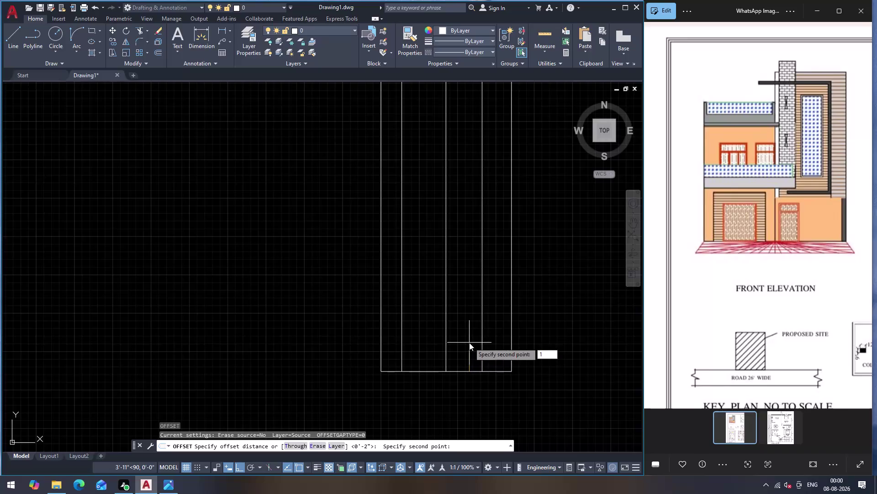
Offset the base line by 1" to form a thin base band.
key(Return)
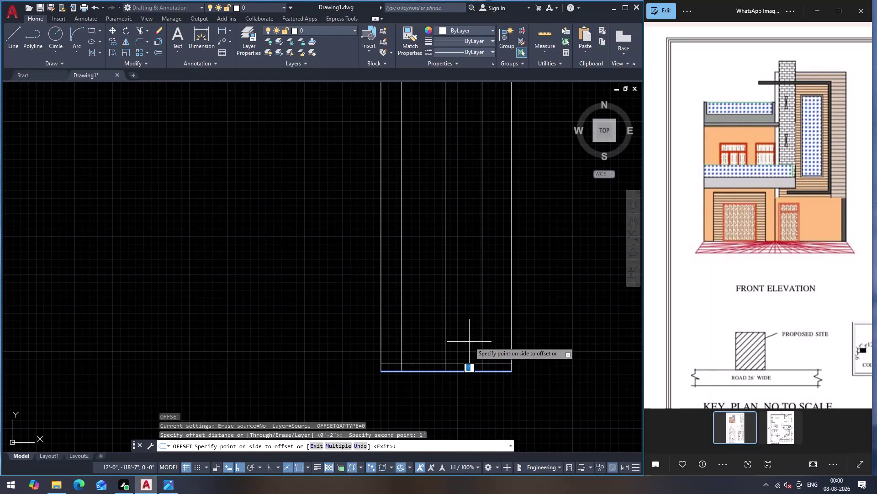
click(469, 338)
key(Escape)
scroll(up, 3)
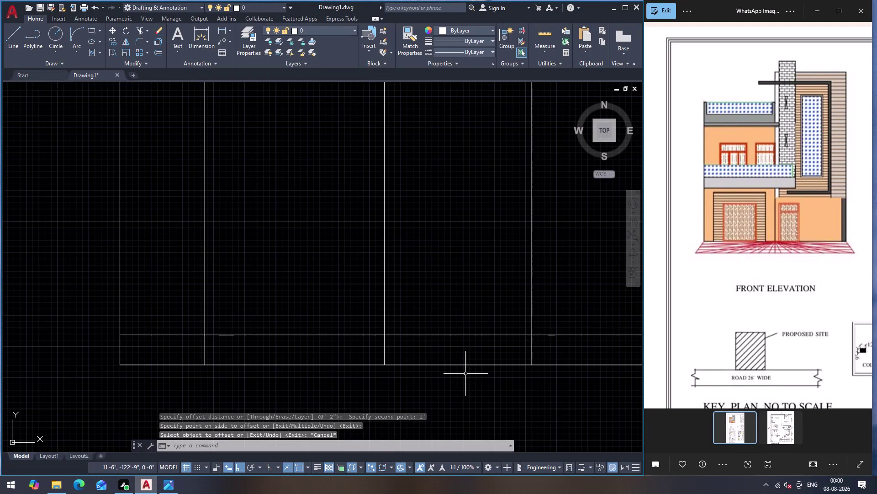
scroll(down, 3)
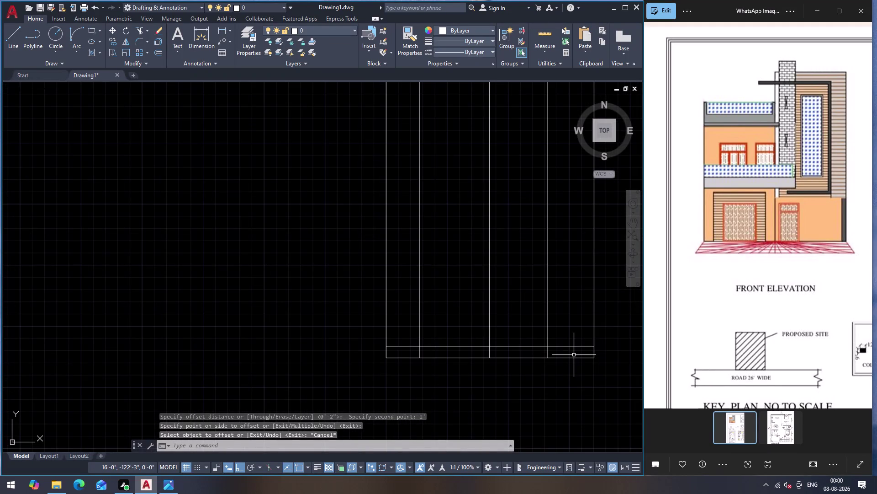
Fence-trim the extra base band segments along the bottom.
text(TR)
key(Return)
click(564, 352)
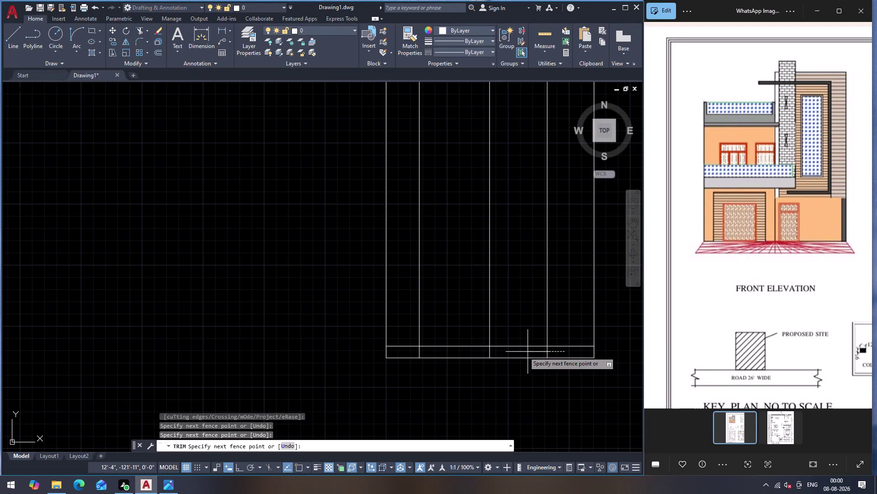
click(410, 352)
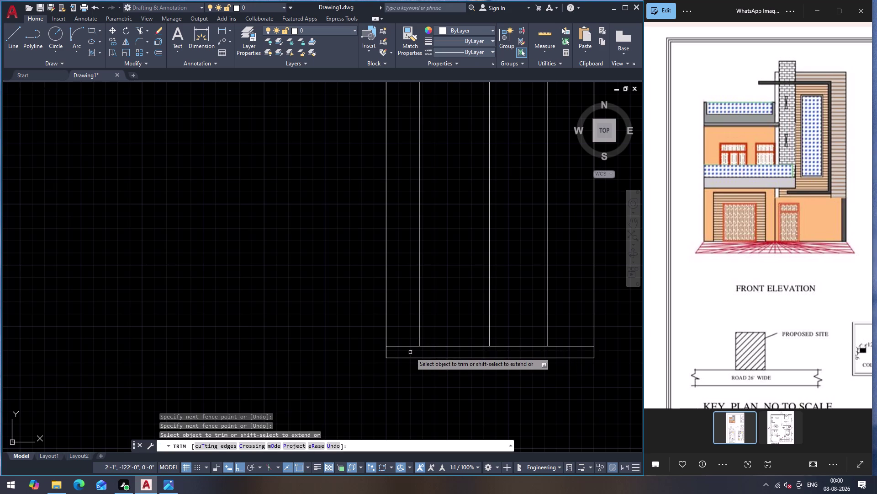
key(Escape)
Offset the base line 10' upward to create the first floor line.
click(513, 345)
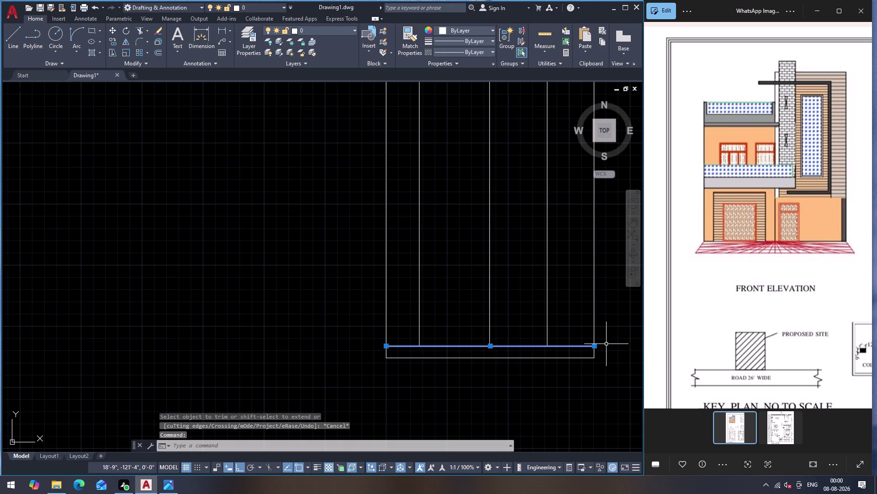
key(o)
key(Return)
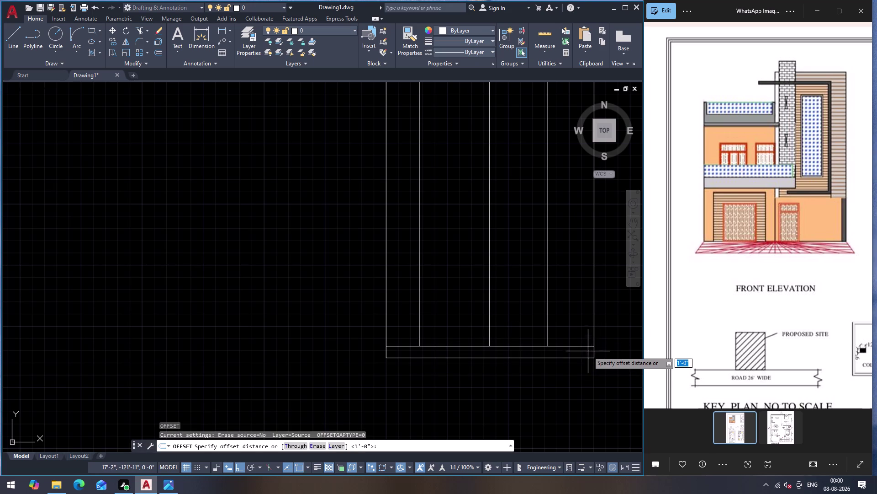
click(594, 345)
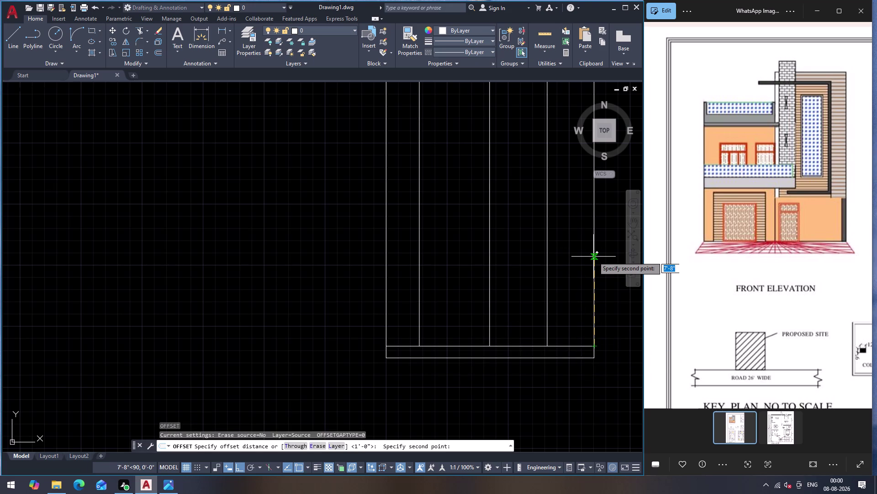
text(10)
key(apostrophe)
key(Return)
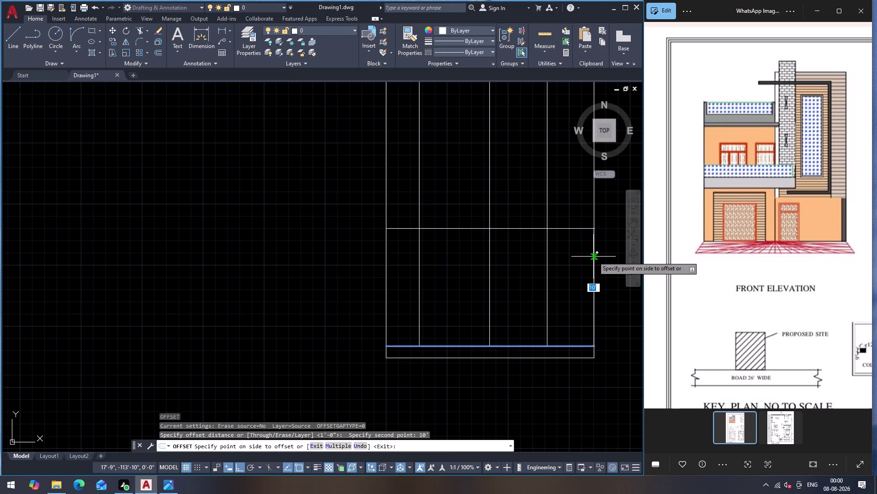
click(572, 210)
key(Escape)
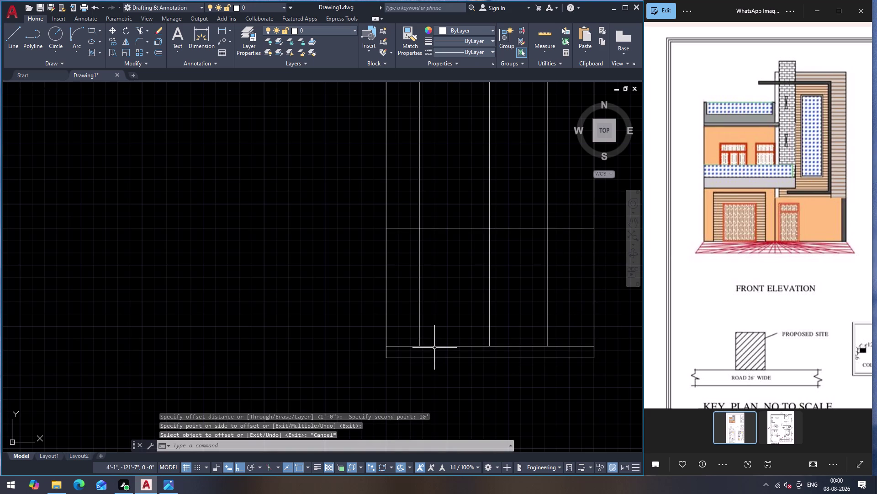
Offset the base line 7' upward to create the second floor line.
scroll(up, 3)
scroll(down, 3)
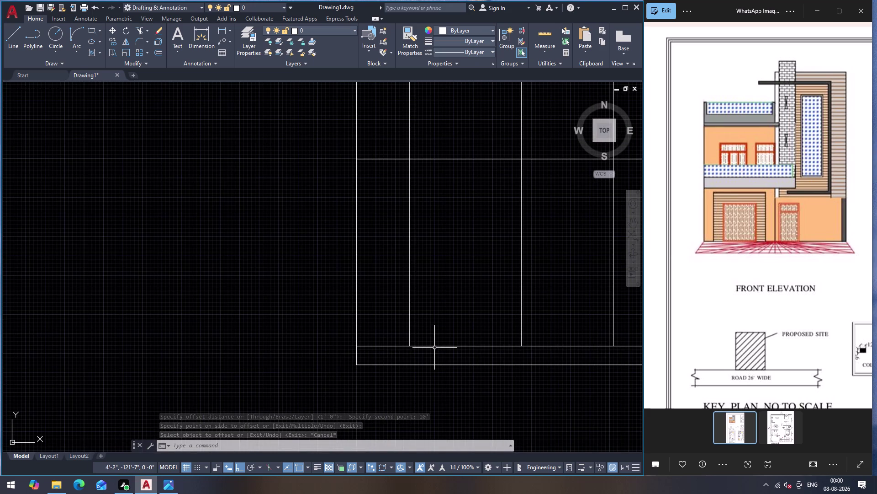
click(436, 345)
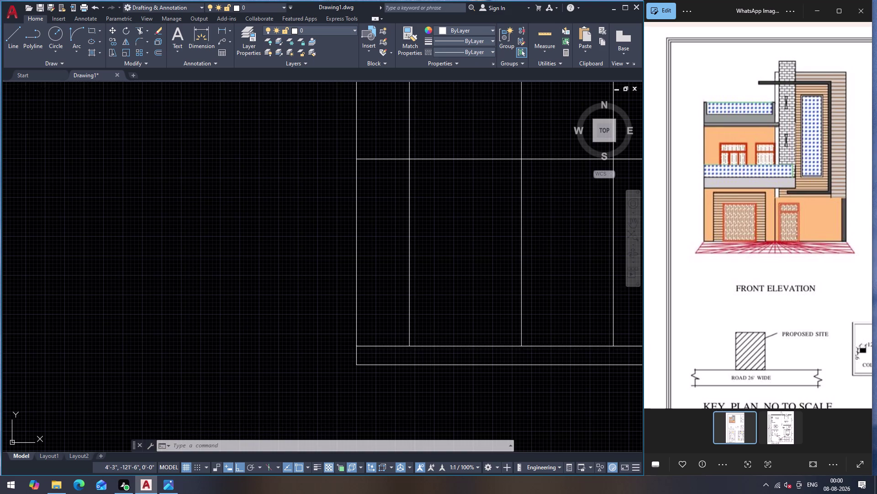
key(o)
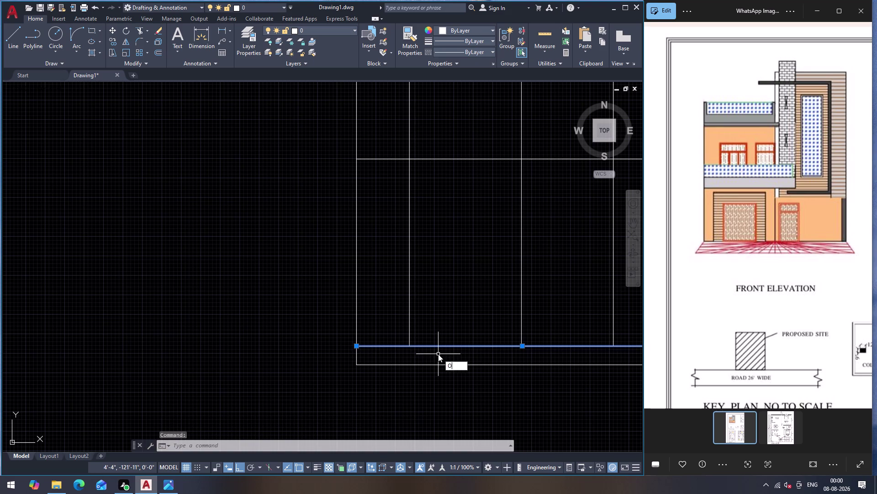
key(Return)
click(442, 348)
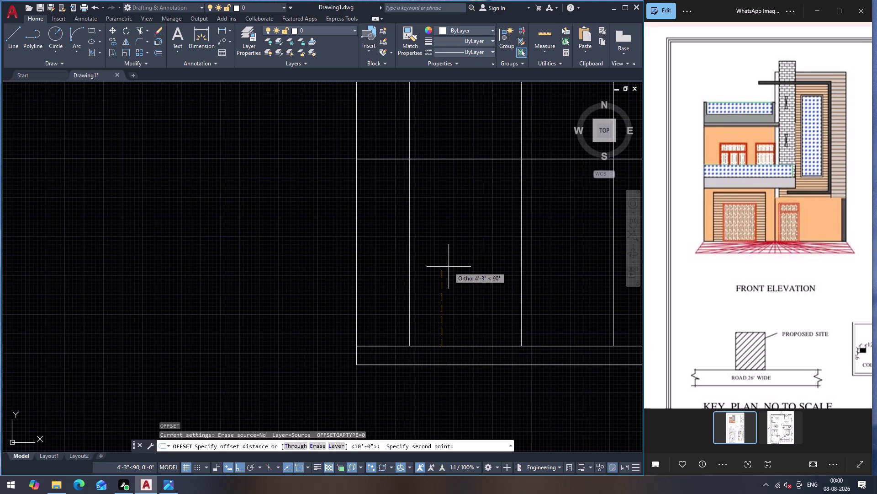
key(7)
key(apostrophe)
key(Return)
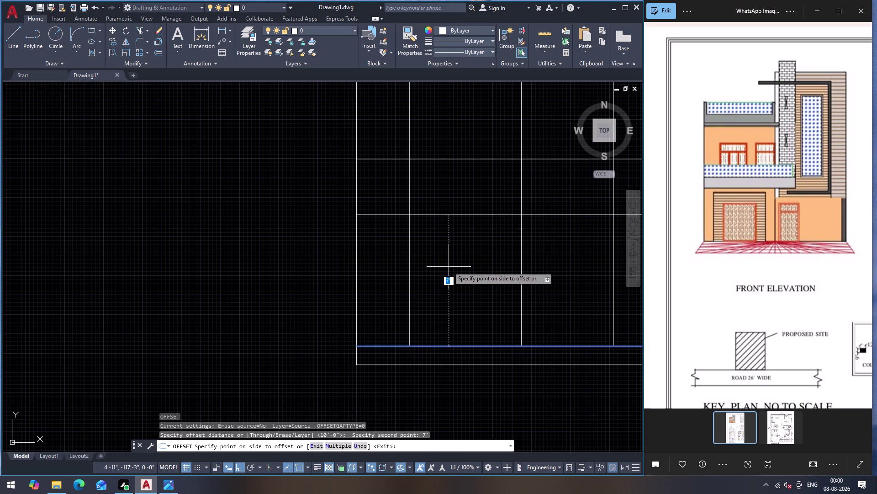
click(436, 195)
key(Escape)
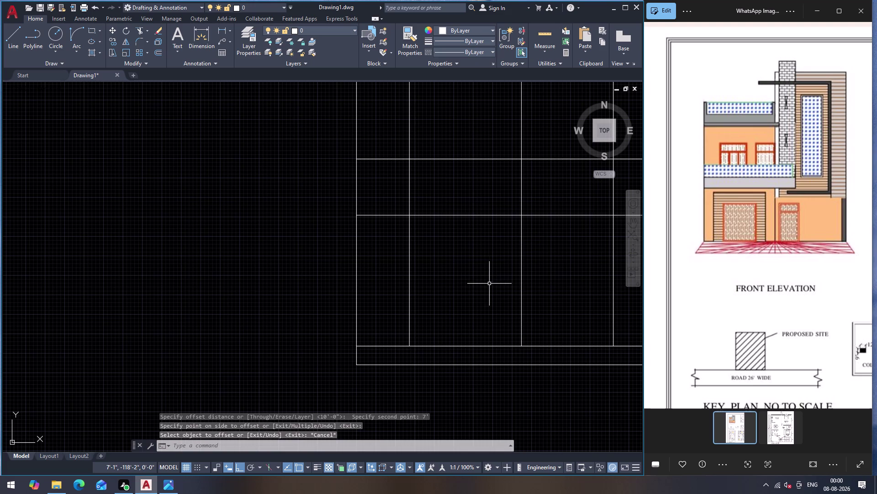
scroll(down, 3)
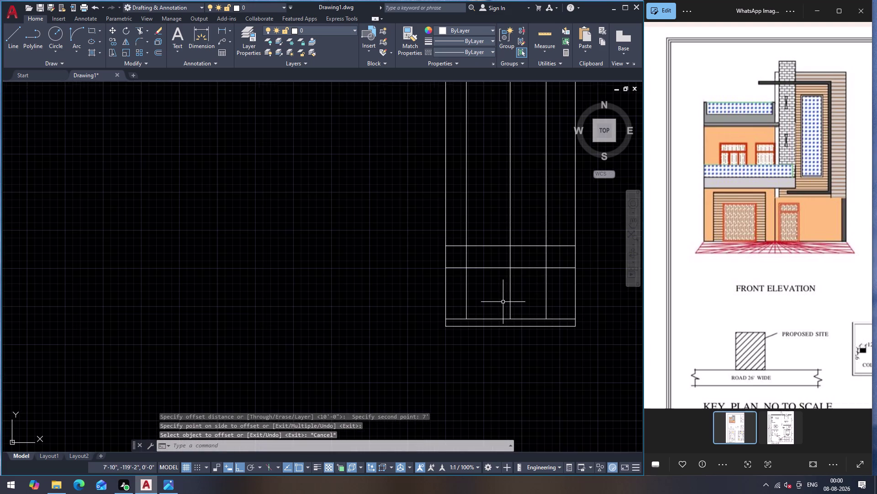
scroll(up, 3)
scroll(down, 3)
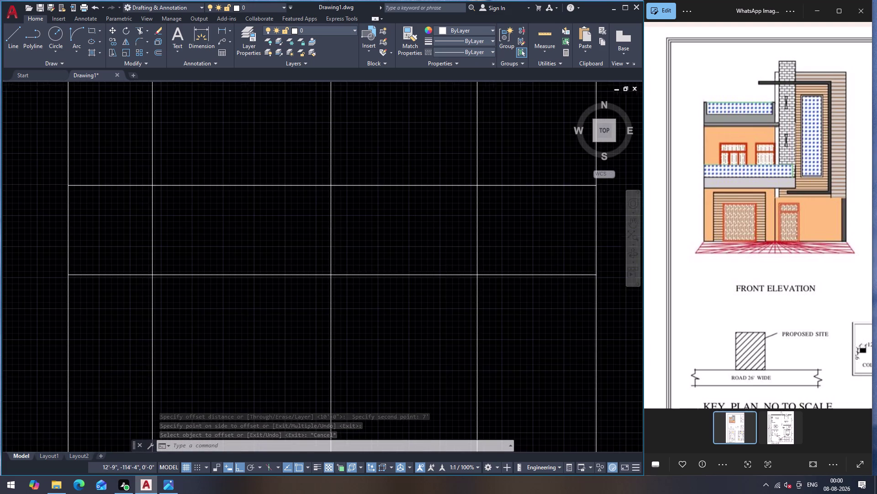
Zoom out toward the ground floor plan, trying and cancelling a construction line.
scroll(down, 3)
scroll(down, 3)
scroll(down, 3)
scroll(down, 3)
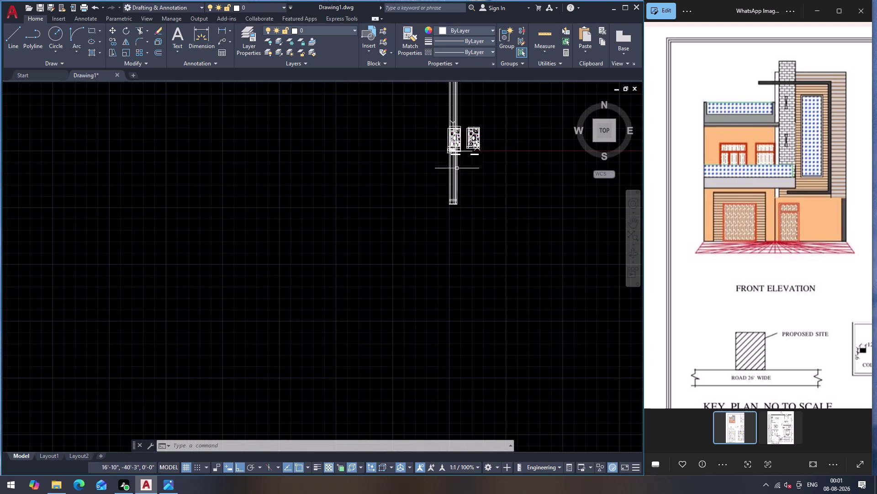
scroll(up, 3)
scroll(up, 3)
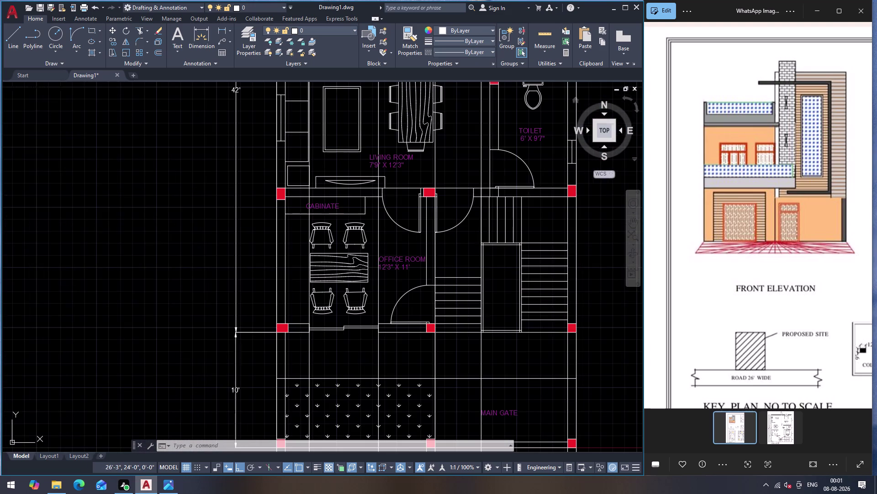
scroll(up, 3)
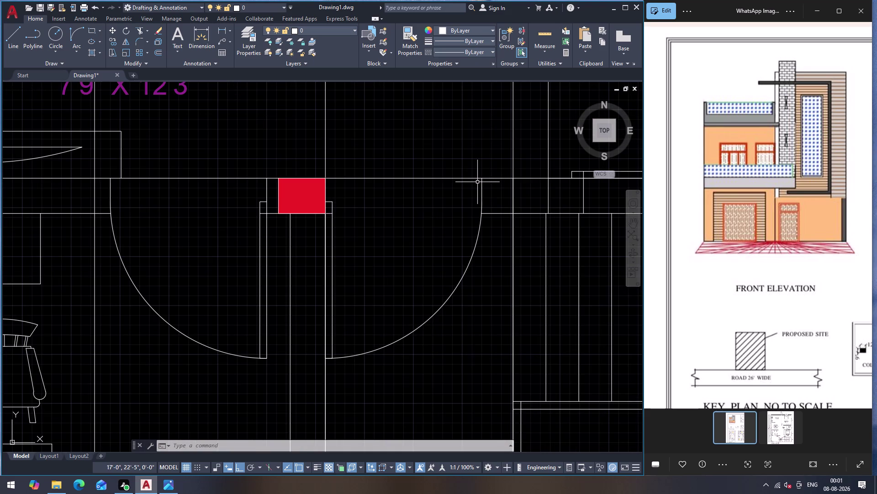
text(XL)
key(Return)
click(481, 177)
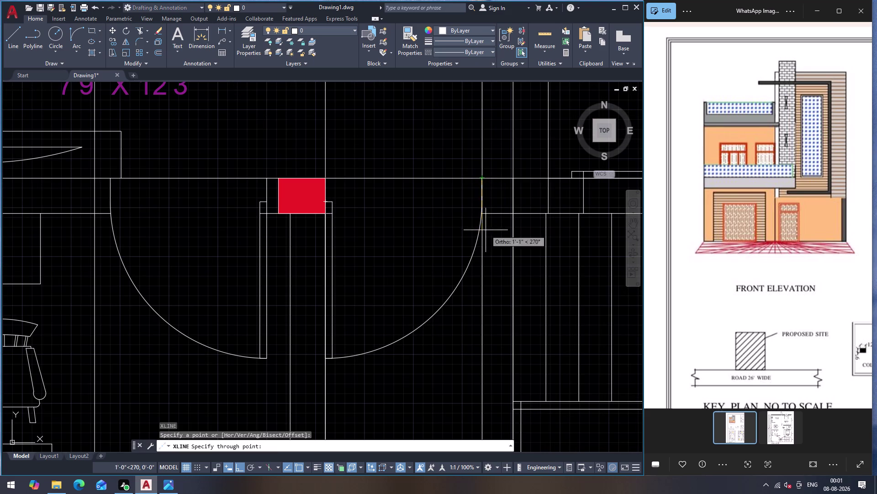
click(484, 288)
scroll(down, 3)
key(Escape)
Frame the plan front showing the main gate and its corner columns.
scroll(down, 3)
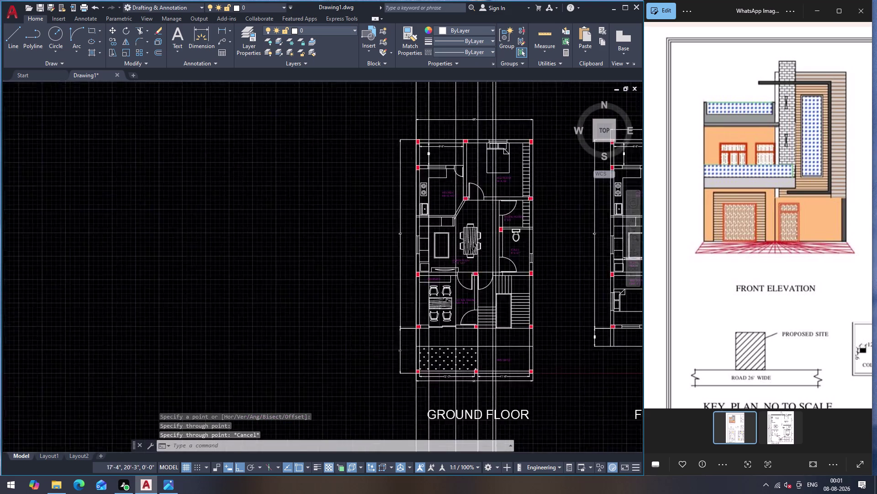
scroll(down, 3)
scroll(down, 3)
scroll(down, 3)
scroll(up, 3)
scroll(up, 3)
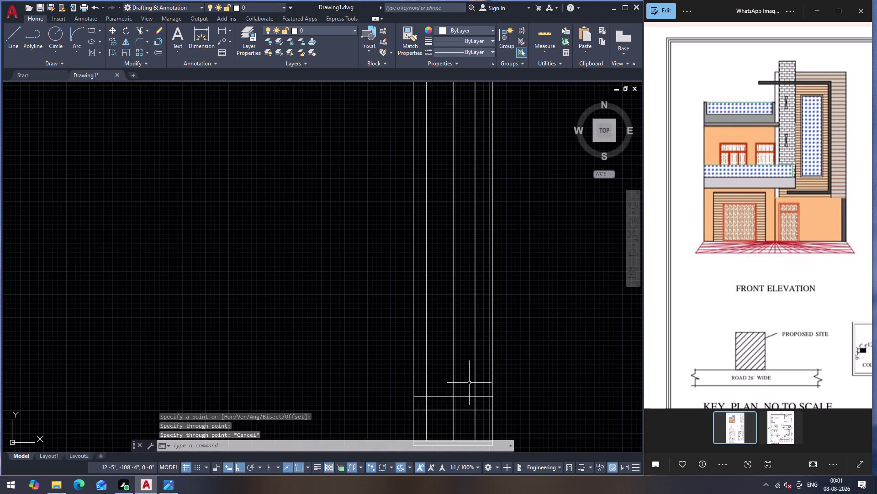
scroll(up, 3)
scroll(down, 3)
scroll(up, 3)
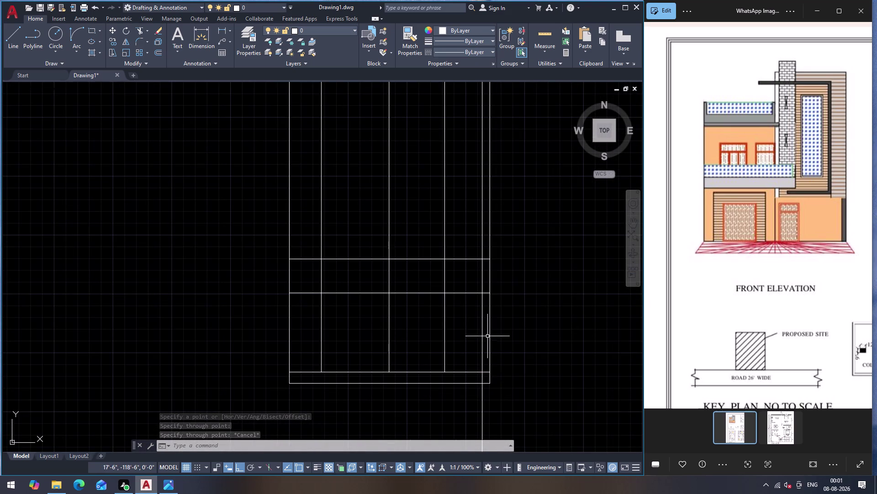
scroll(down, 3)
scroll(down, 3)
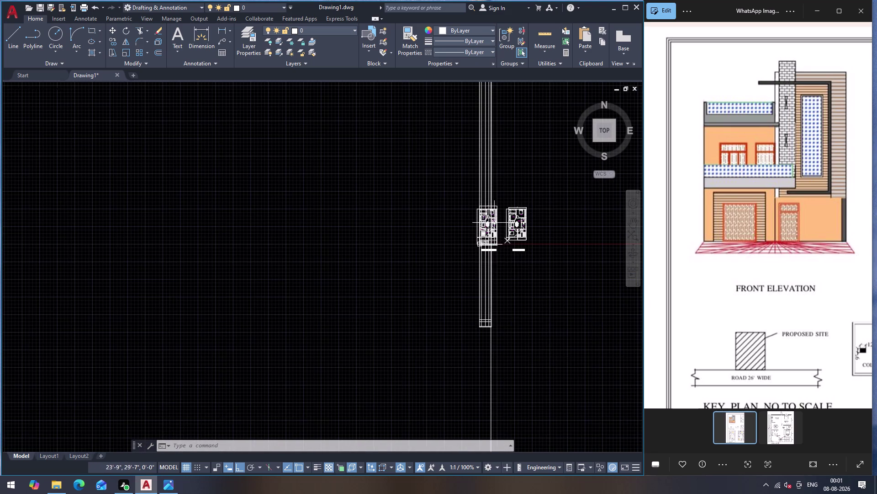
scroll(up, 3)
scroll(up, 3)
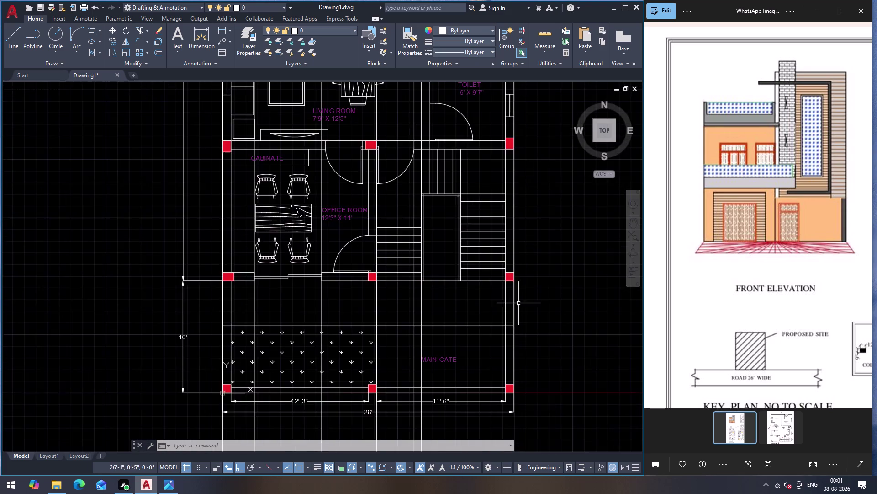
scroll(down, 3)
scroll(up, 3)
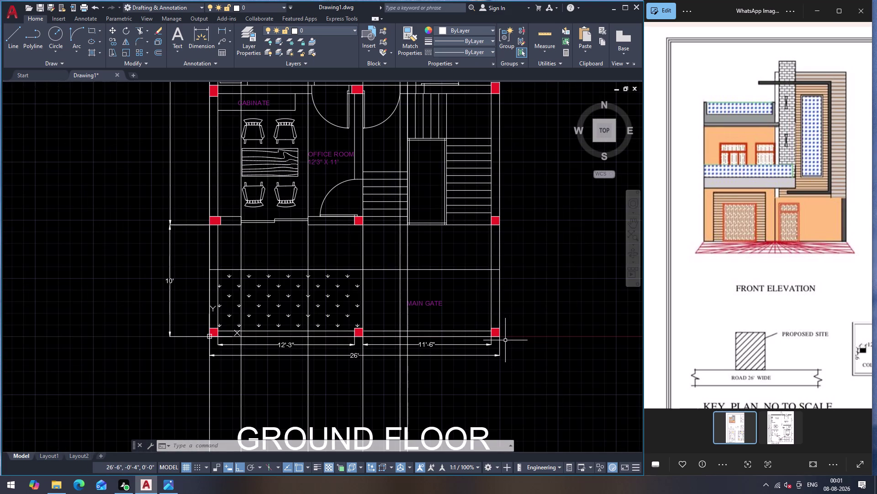
key(x)
key(l)
key(Return)
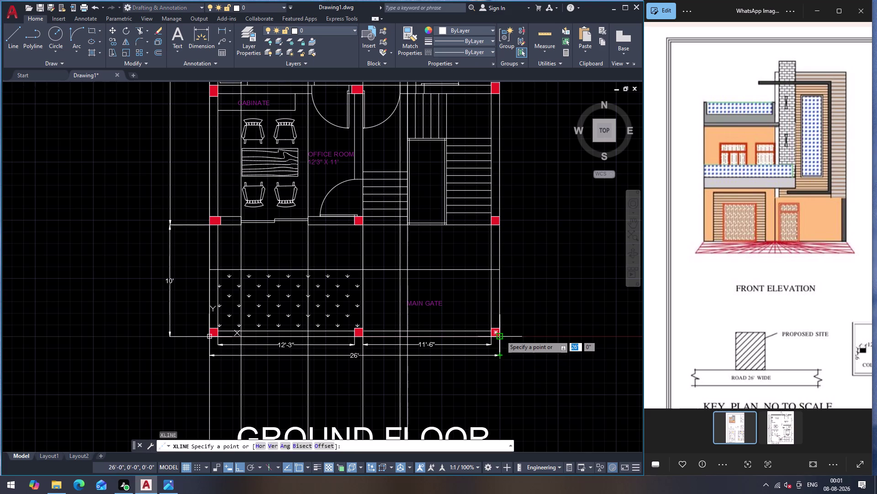
Draw a vertical construction line down from the front-right corner column.
click(501, 335)
click(484, 428)
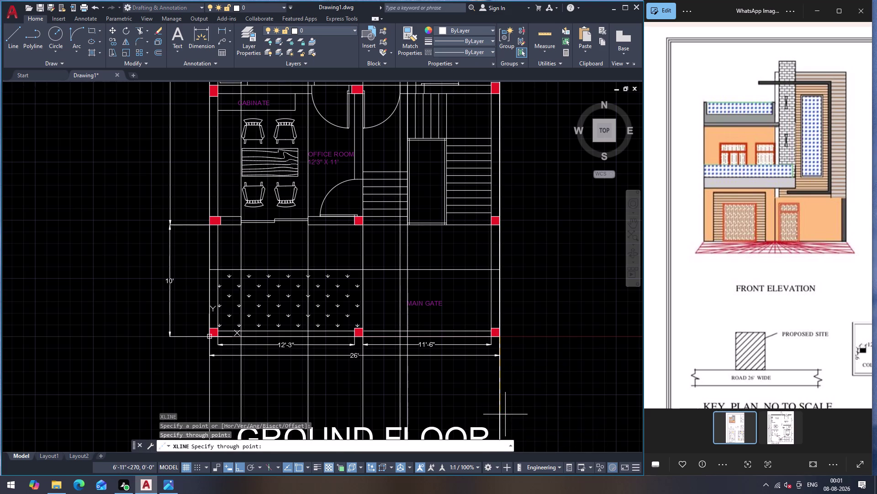
key(Escape)
scroll(down, 3)
scroll(down, 3)
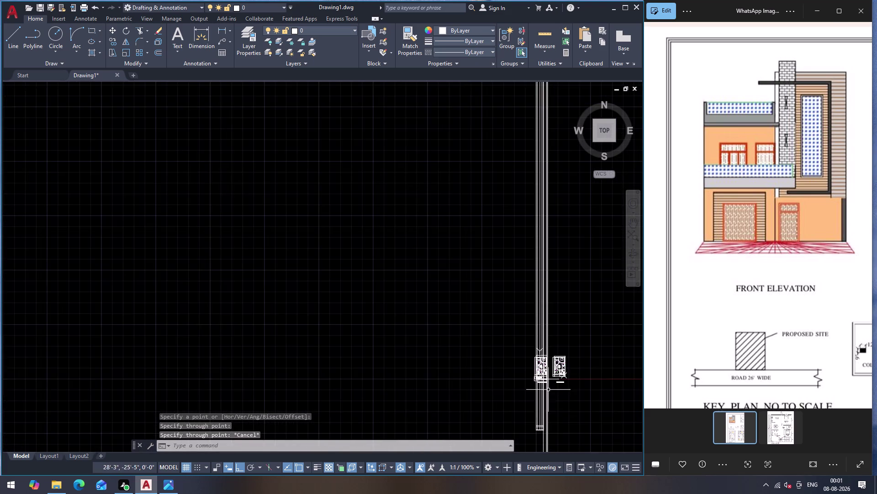
scroll(up, 3)
scroll(up, 3)
scroll(down, 3)
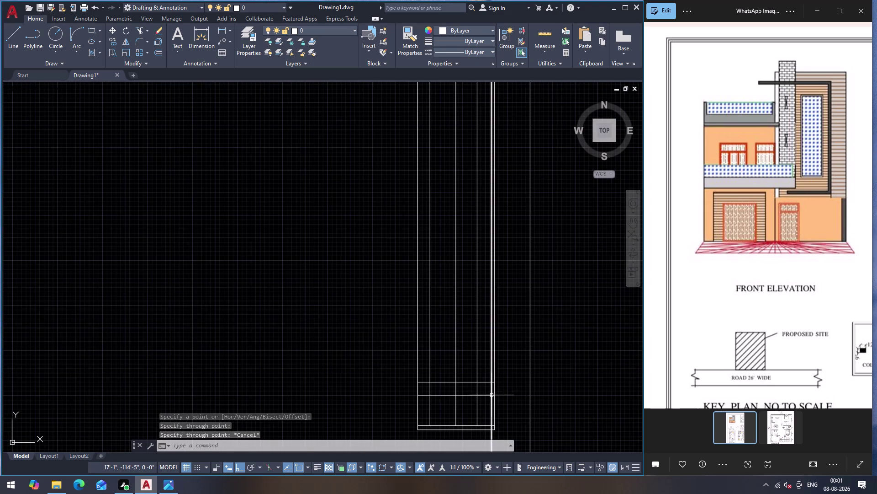
Extend four vertical door lines down to the bottom floor line.
key(e)
key(x)
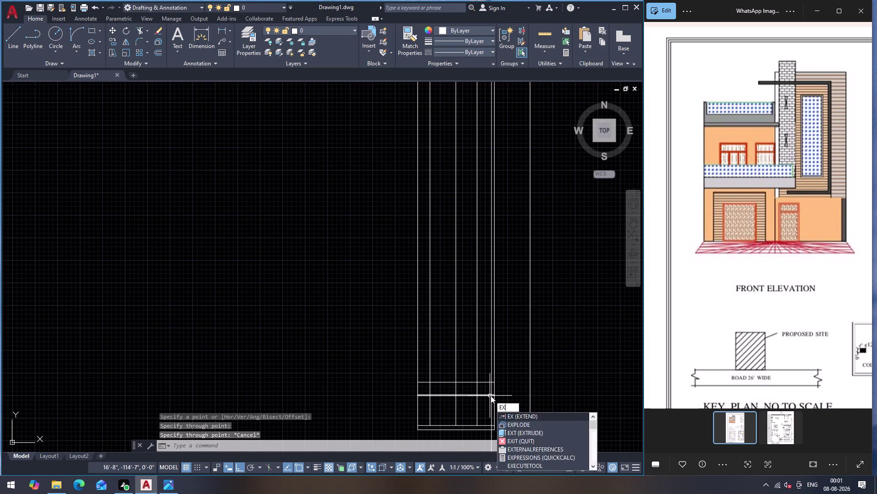
key(Return)
click(487, 381)
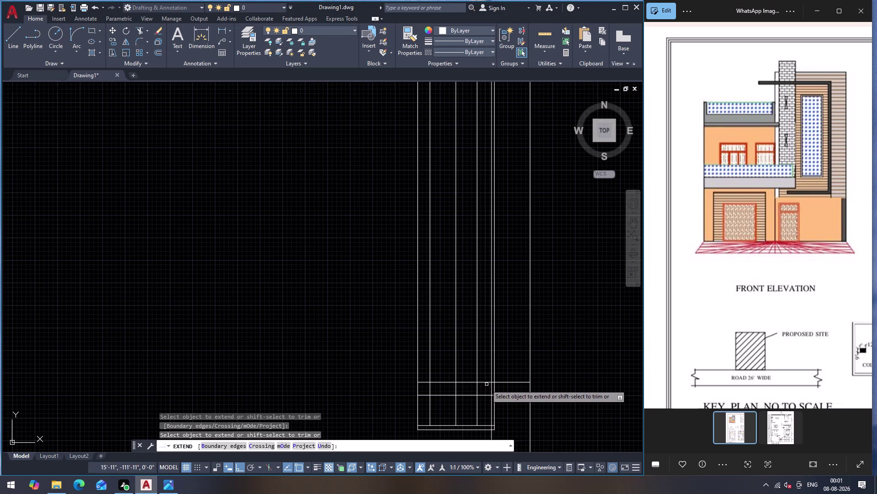
click(485, 395)
click(486, 425)
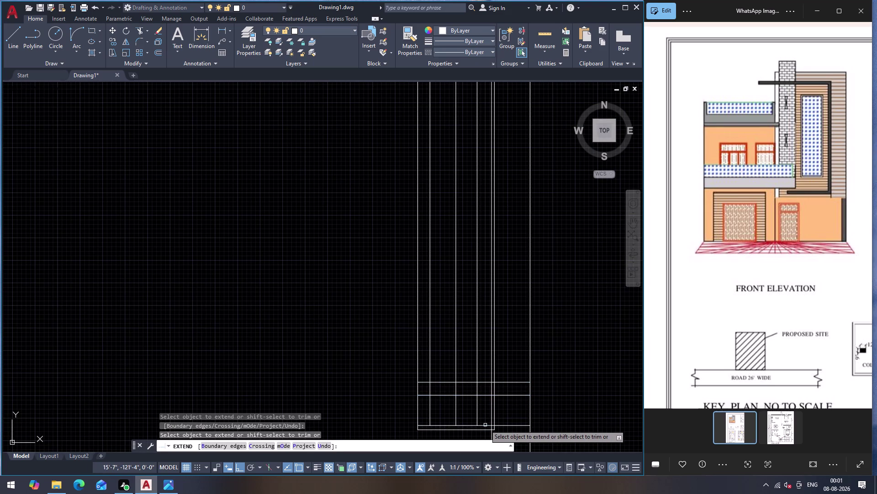
click(485, 429)
key(Escape)
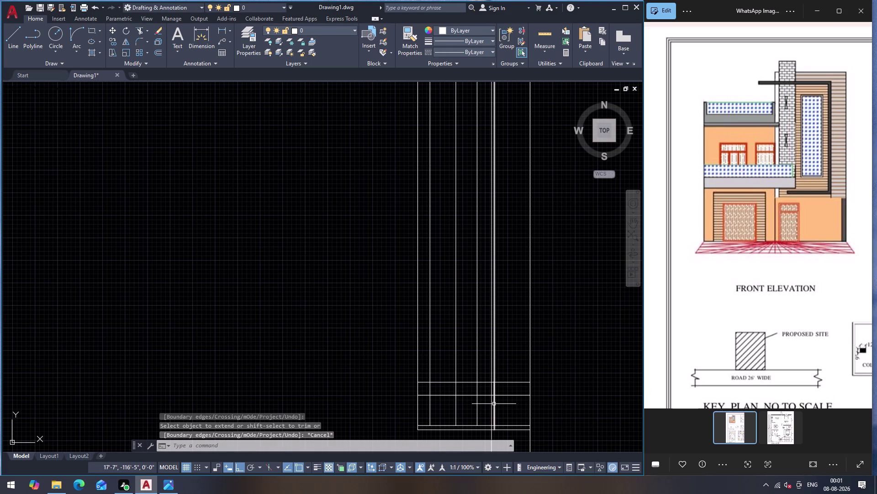
Erase the stray line between the door lines.
click(494, 404)
key(Delete)
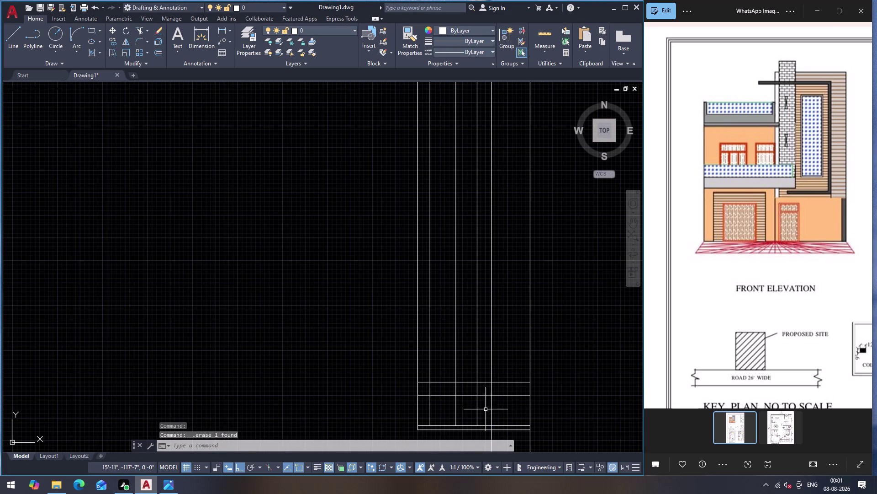
scroll(up, 3)
scroll(down, 3)
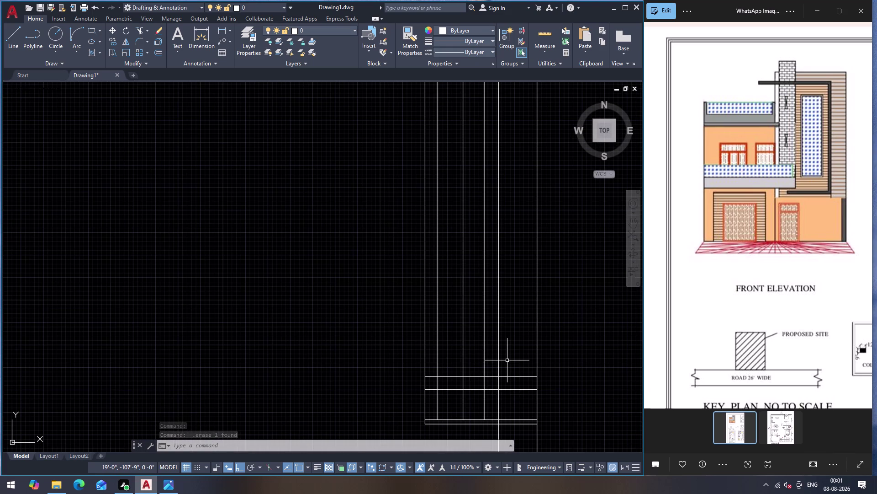
scroll(up, 3)
scroll(down, 3)
click(528, 428)
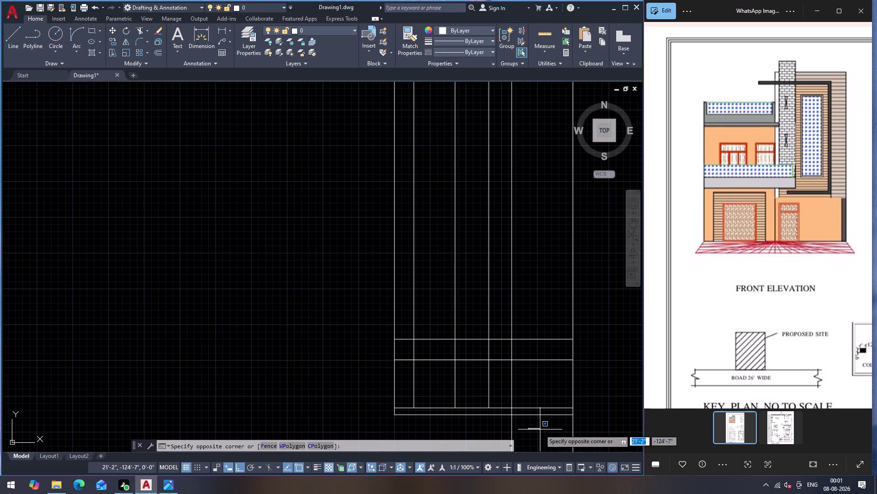
key(Escape)
Trim the crossing line segments at the door bottoms.
key(t)
key(r)
key(Return)
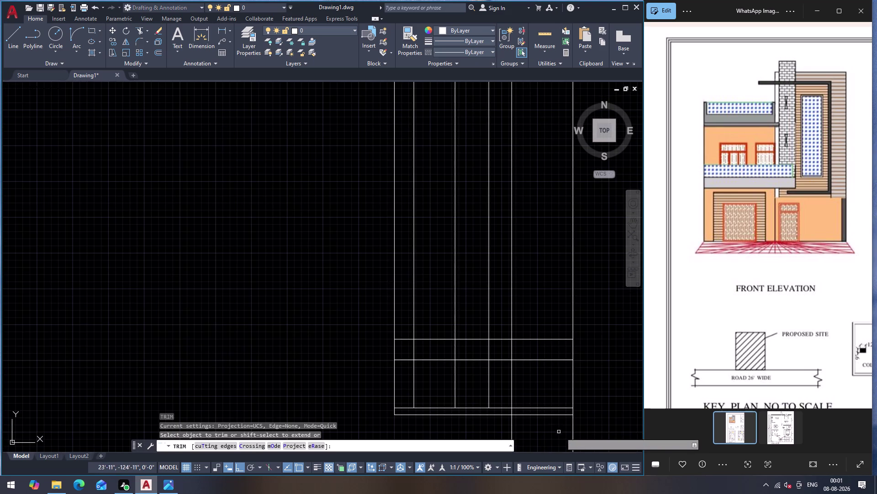
click(580, 430)
click(506, 427)
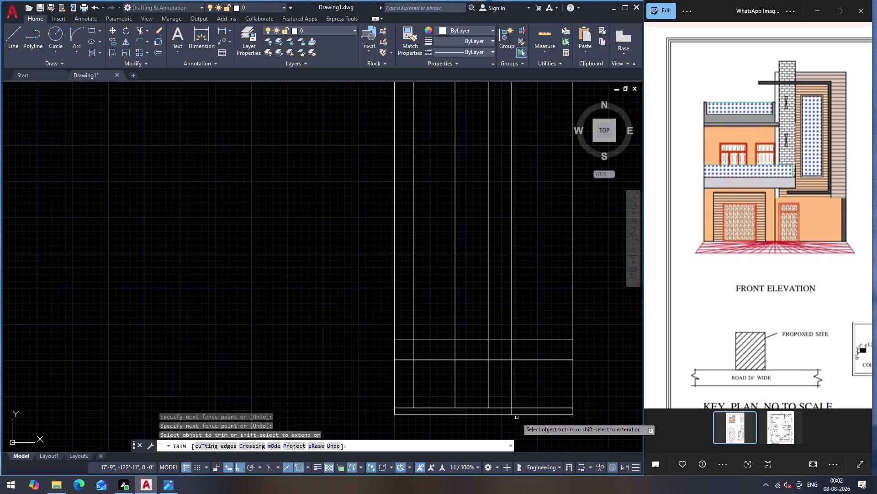
scroll(up, 3)
click(518, 410)
click(492, 410)
key(Escape)
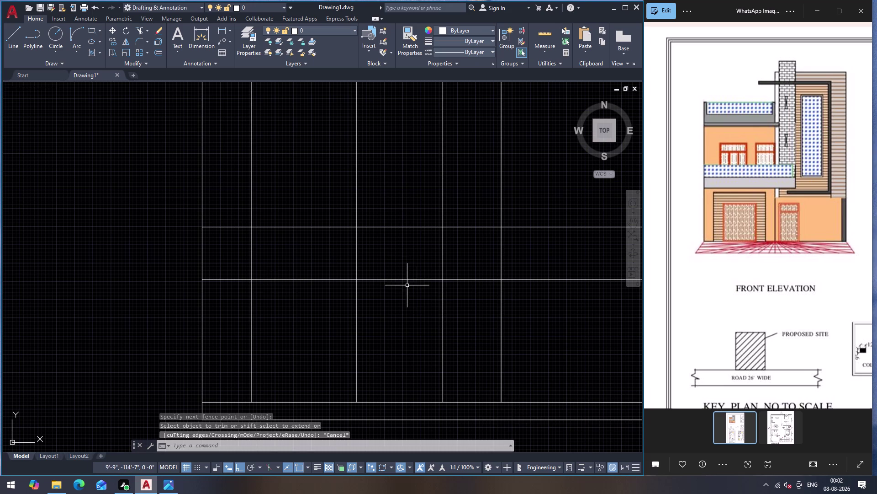
scroll(up, 3)
scroll(down, 3)
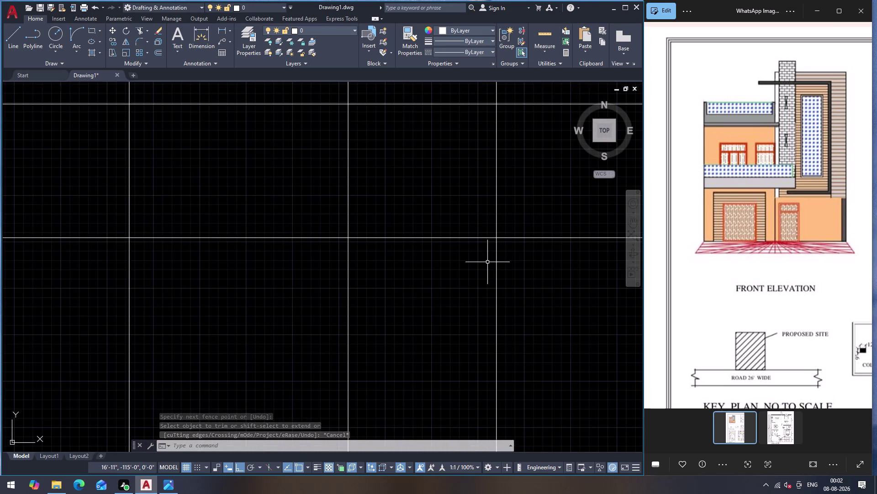
scroll(down, 3)
scroll(down, 3)
scroll(up, 3)
scroll(down, 3)
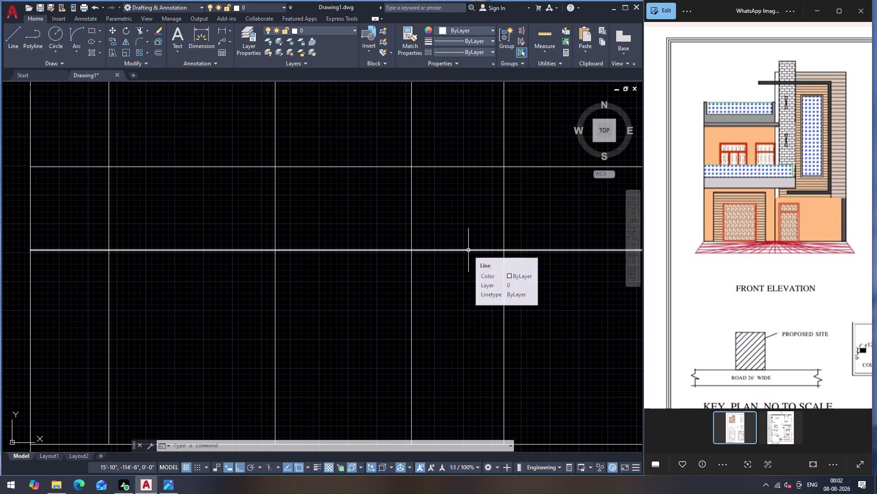
Trim the floor line segments inside the right-hand door openings.
text(TR)
click(532, 308)
click(539, 215)
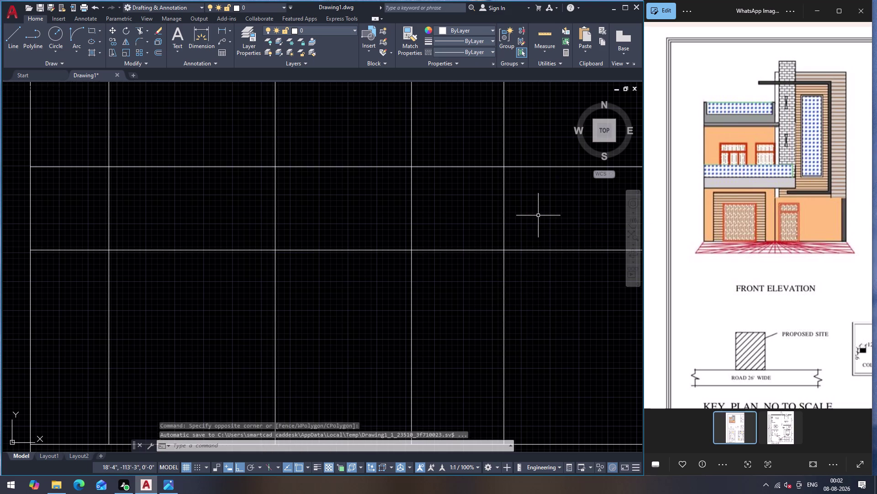
text(TR)
key(Return)
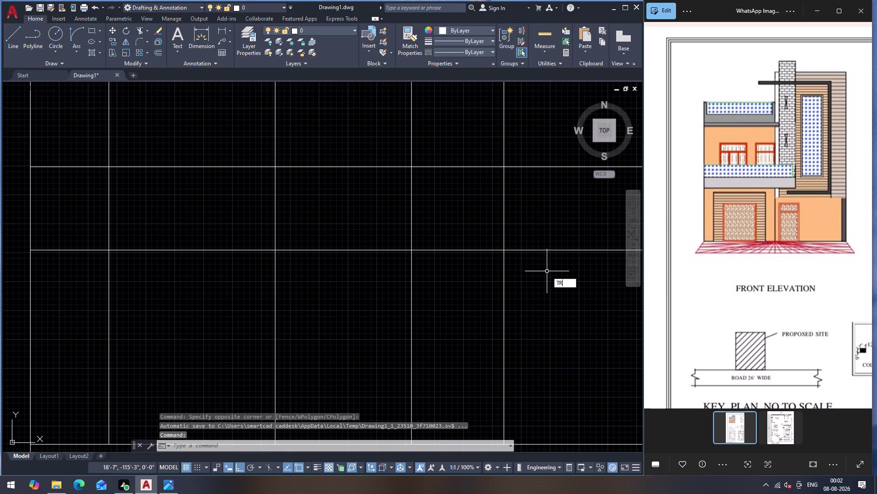
drag(552, 279, 555, 266)
click(552, 281)
click(550, 233)
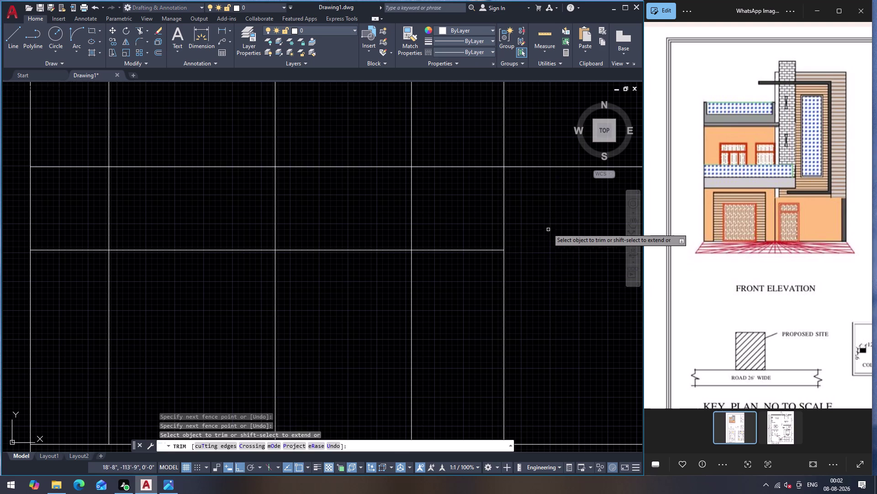
click(541, 218)
Trim the remaining segments inside, between and above the left doors.
click(350, 207)
drag(351, 207, 352, 219)
click(371, 218)
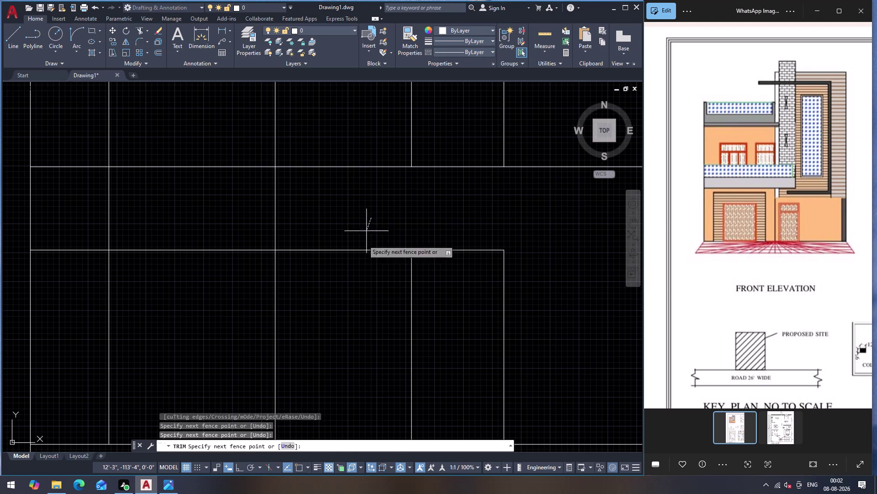
click(362, 263)
click(301, 195)
click(70, 189)
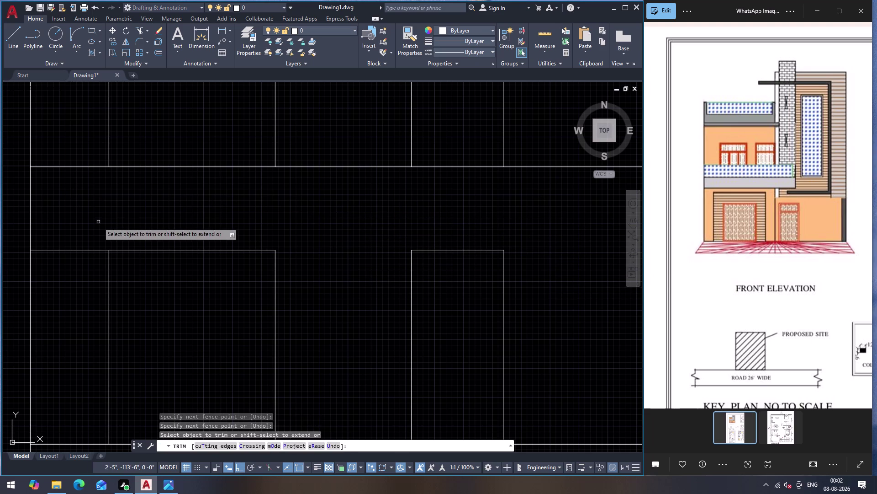
click(98, 222)
click(86, 294)
key(Escape)
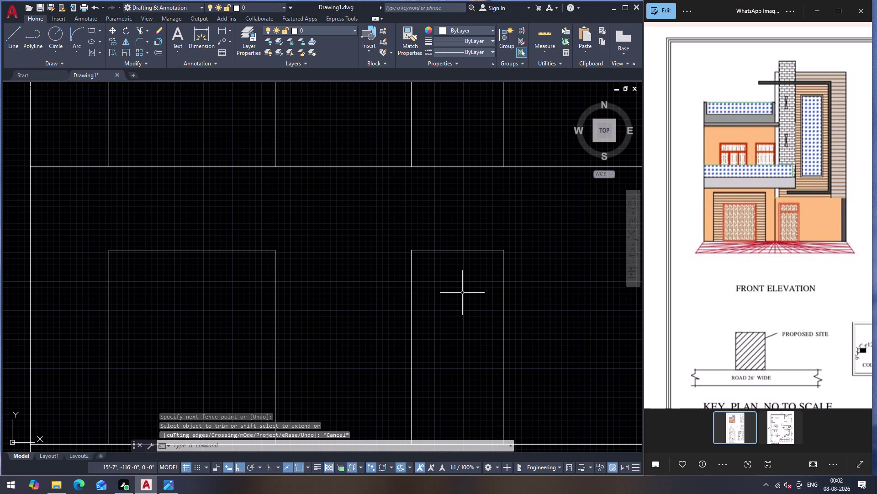
key(Escape)
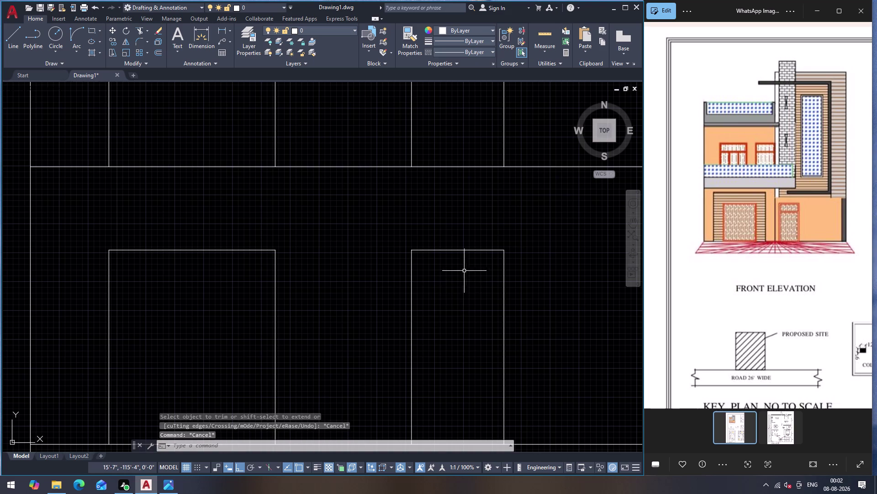
scroll(down, 3)
scroll(up, 3)
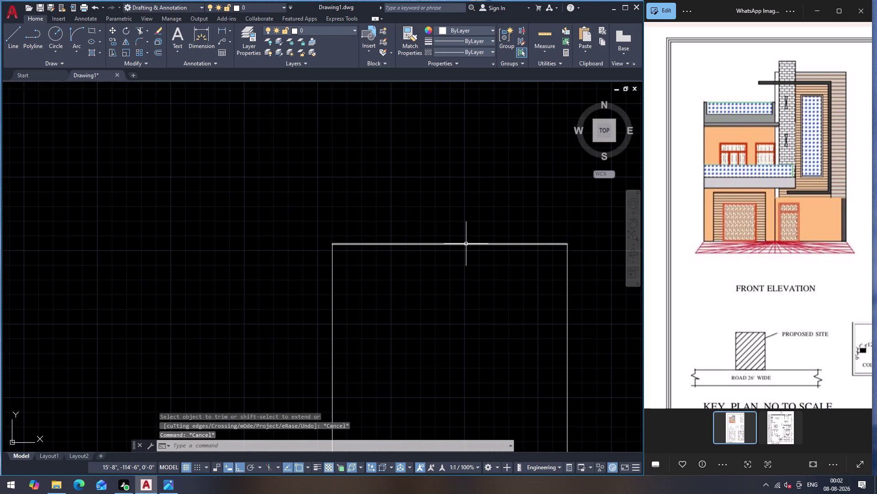
Select the door's right edge, then discard a mistaken 2.5 entry.
click(466, 244)
key(Escape)
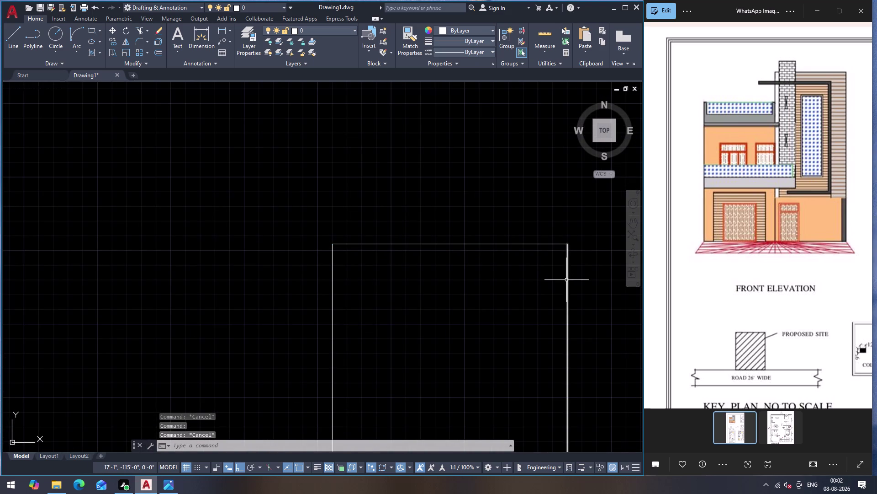
click(567, 280)
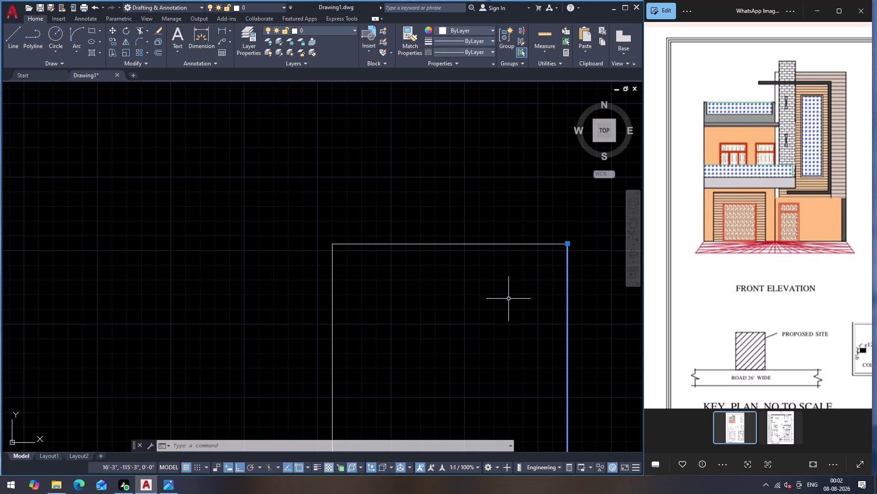
key(2)
text(.5)
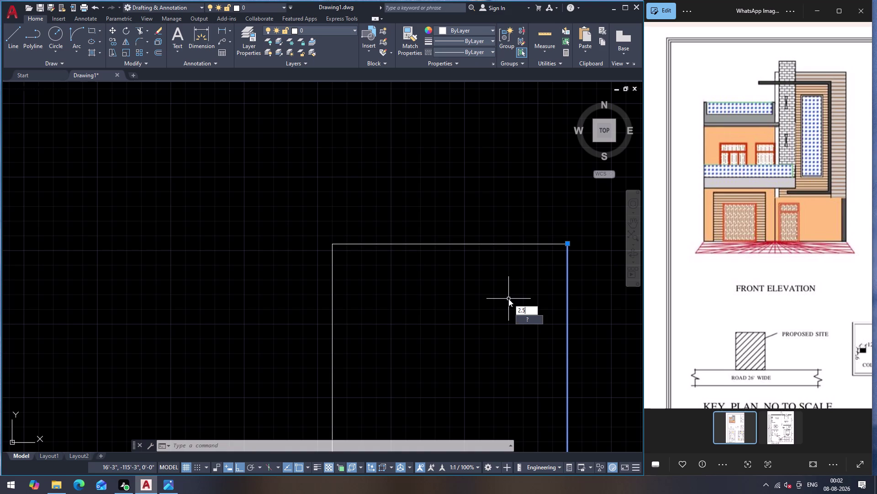
key(shift+quotedbl)
key(Return)
key(Escape)
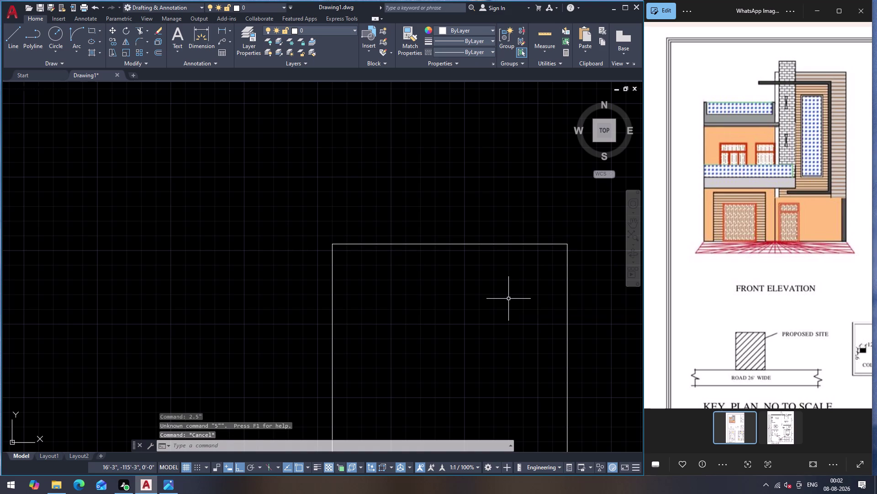
Offset the door's right edge, top edge and frame line 2.5 inches inward.
key(o)
key(Return)
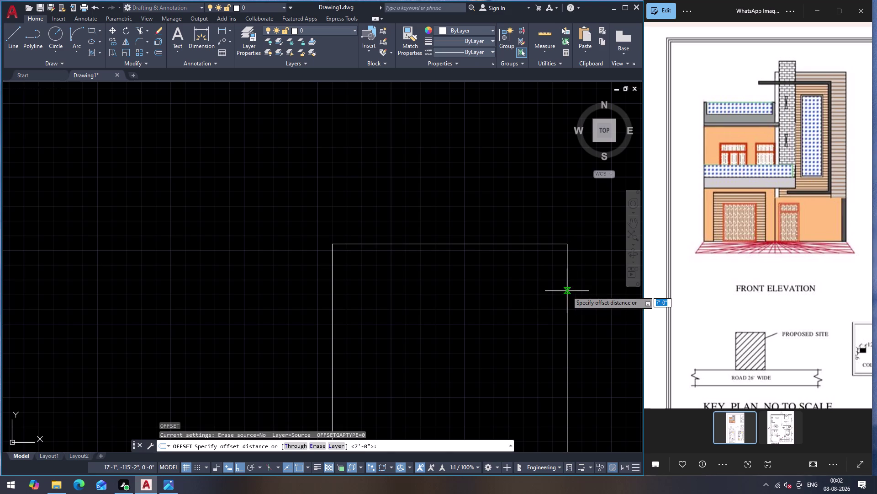
click(567, 291)
text(2)
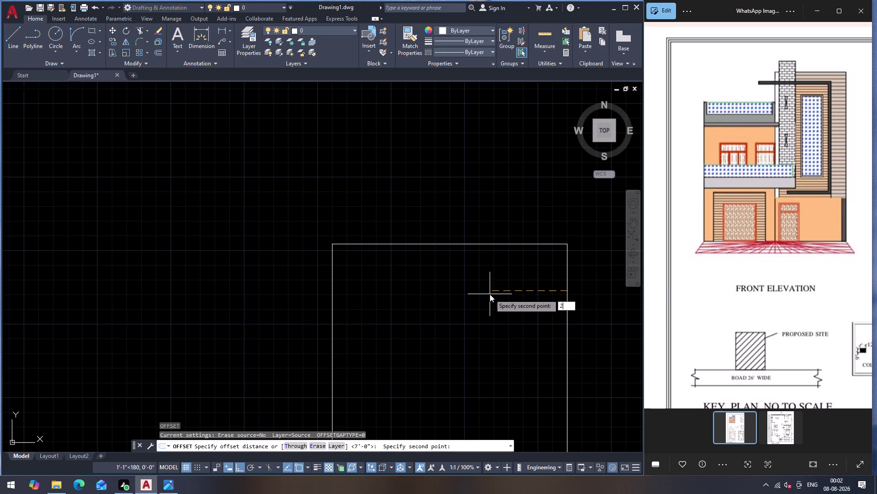
text(.5)
key(shift+quotedbl)
key(Return)
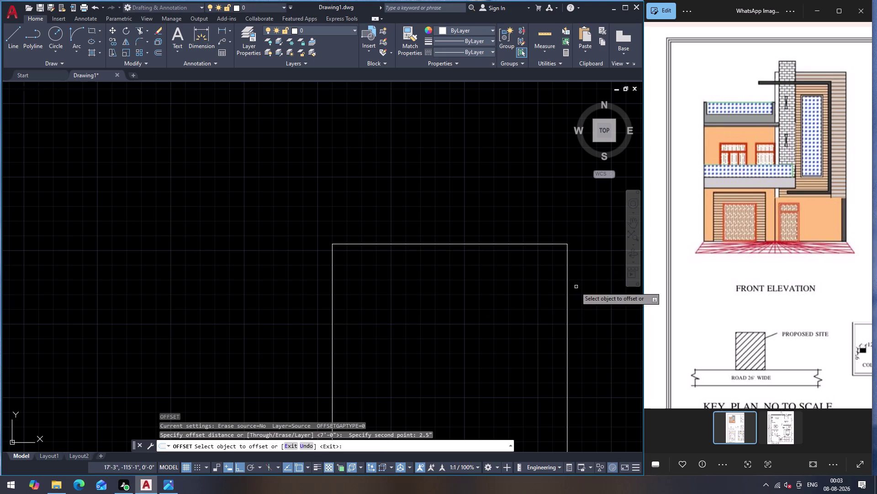
click(568, 301)
click(525, 309)
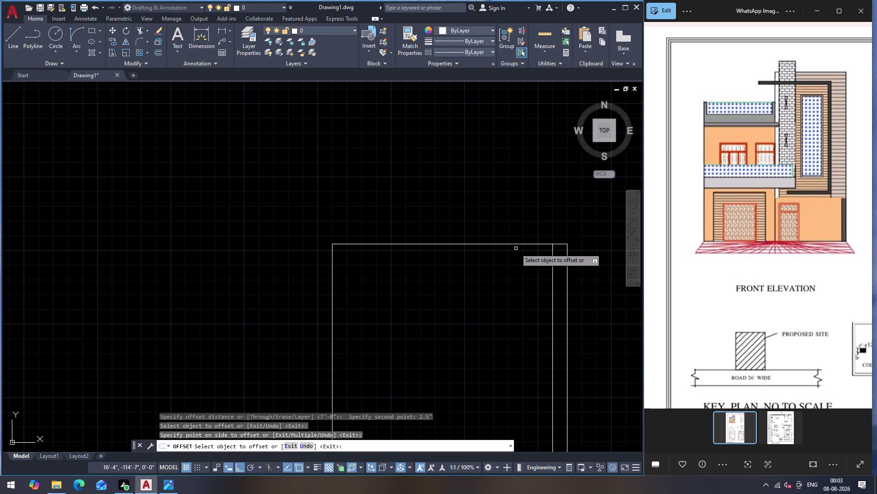
click(519, 244)
click(510, 299)
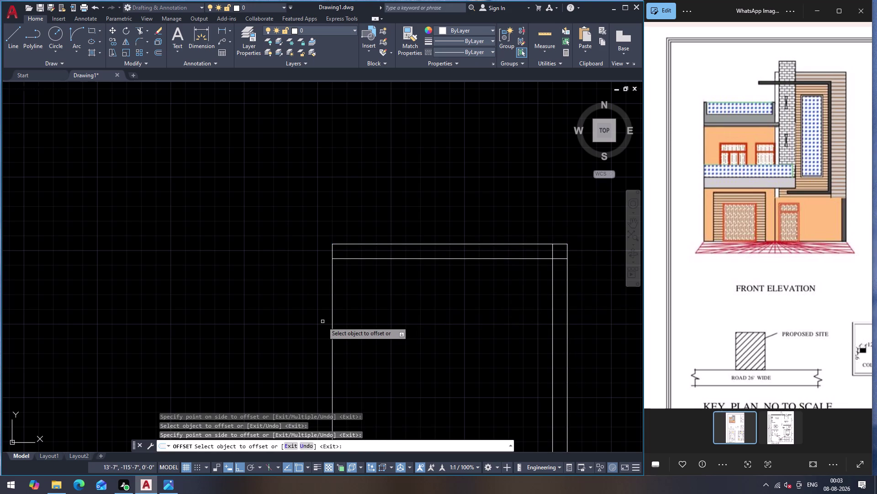
click(333, 328)
click(390, 329)
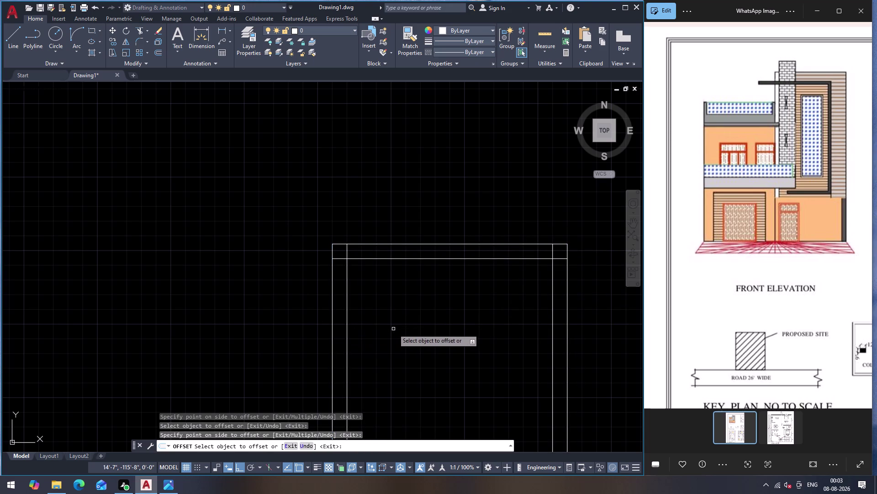
key(Escape)
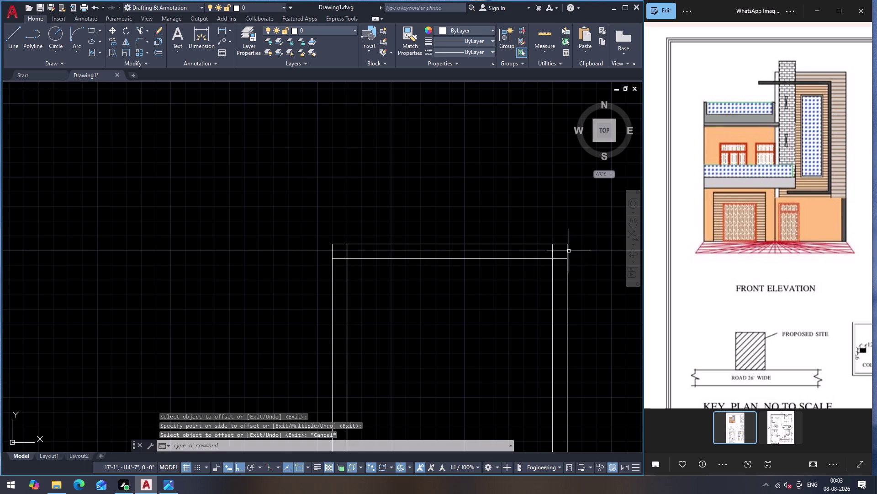
Trim the overlapping line ends at the inner frame corners with TR.
text(TR)
key(Return)
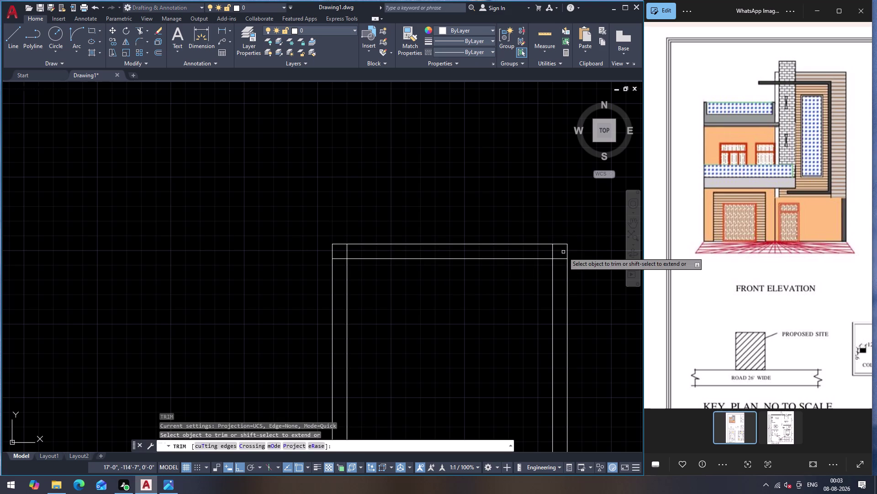
click(564, 252)
click(541, 254)
click(560, 253)
click(561, 264)
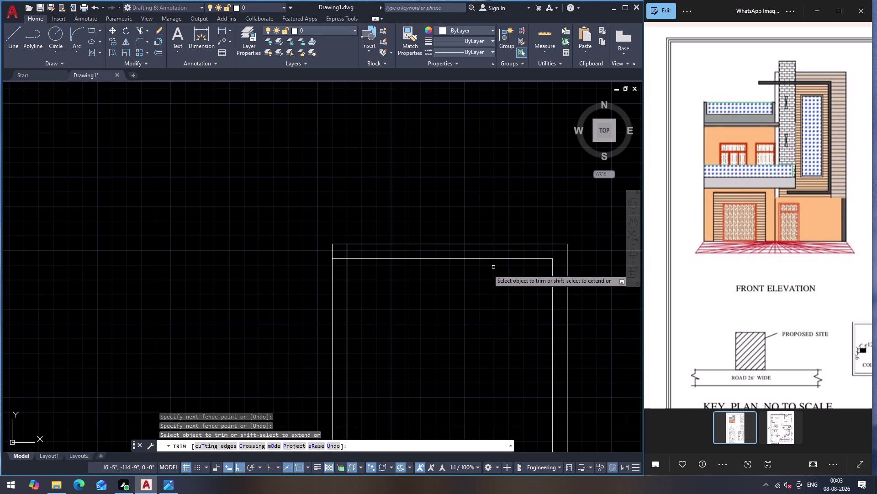
click(339, 266)
double_click(344, 252)
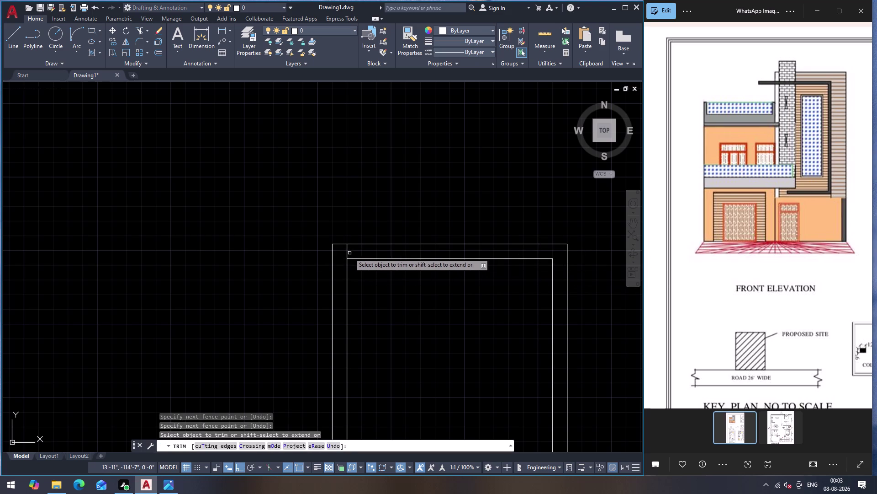
click(356, 253)
click(341, 252)
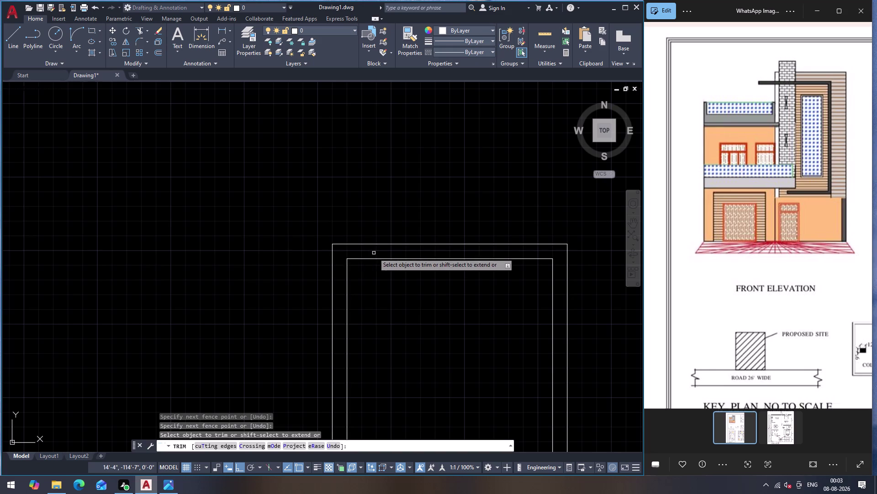
scroll(down, 3)
key(Escape)
scroll(up, 3)
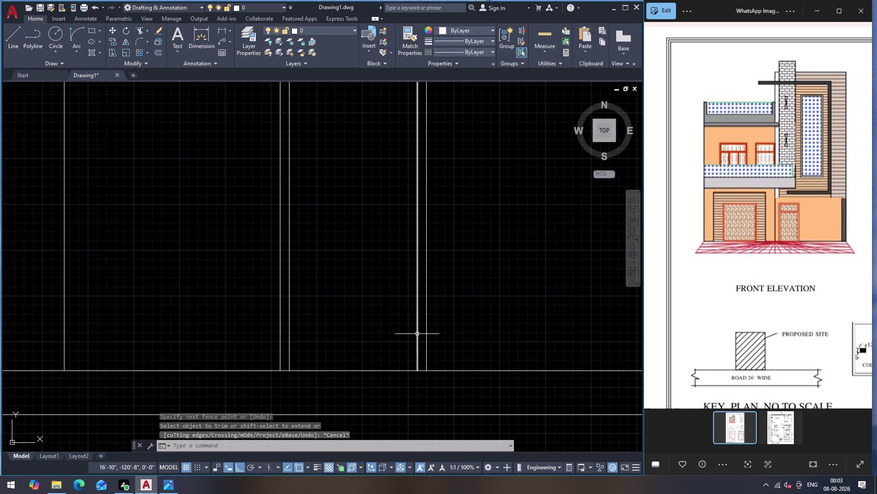
Offset the door's right, top and left frame lines 4 inches inward.
click(417, 334)
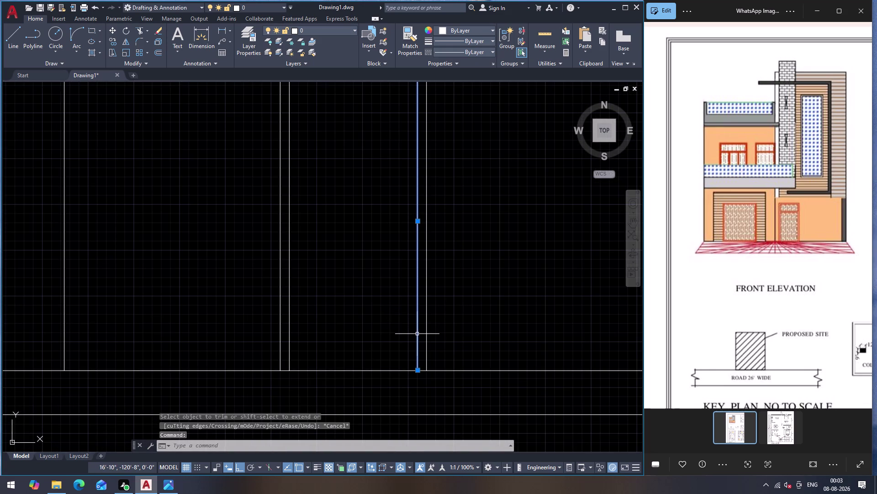
scroll(down, 3)
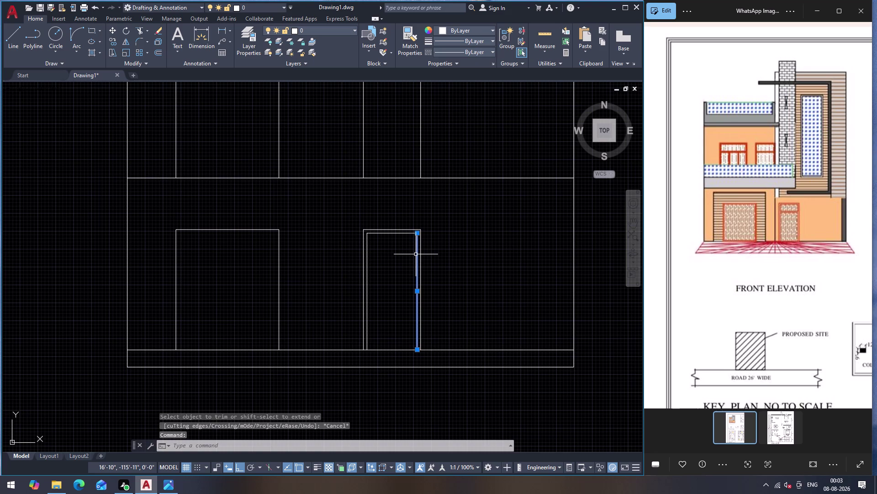
key(o)
key(Return)
key(4)
key(shift+quotedbl)
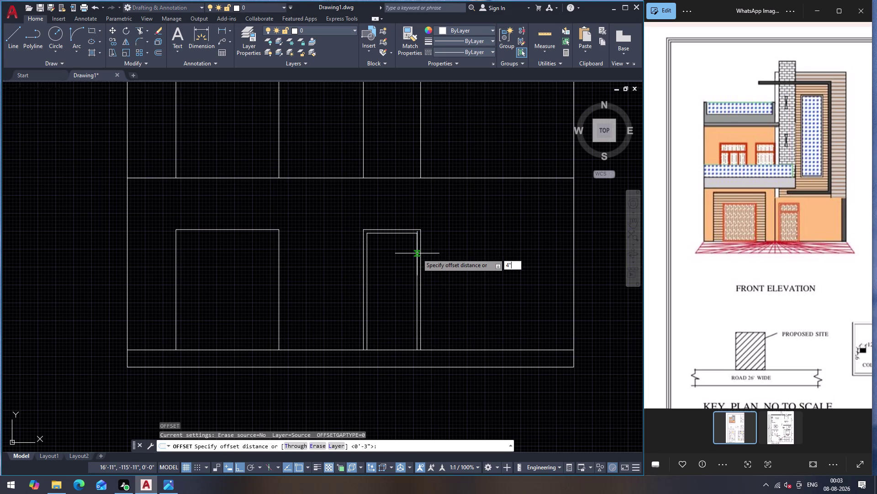
key(Return)
click(387, 266)
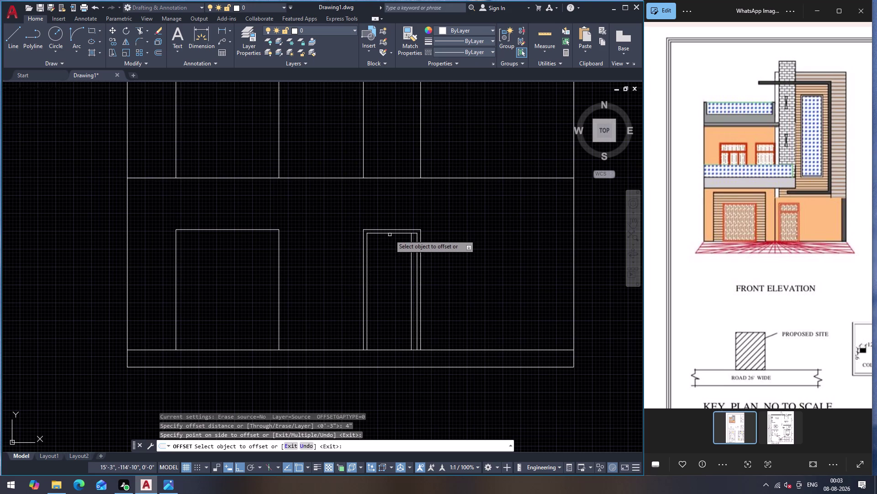
click(392, 233)
click(385, 254)
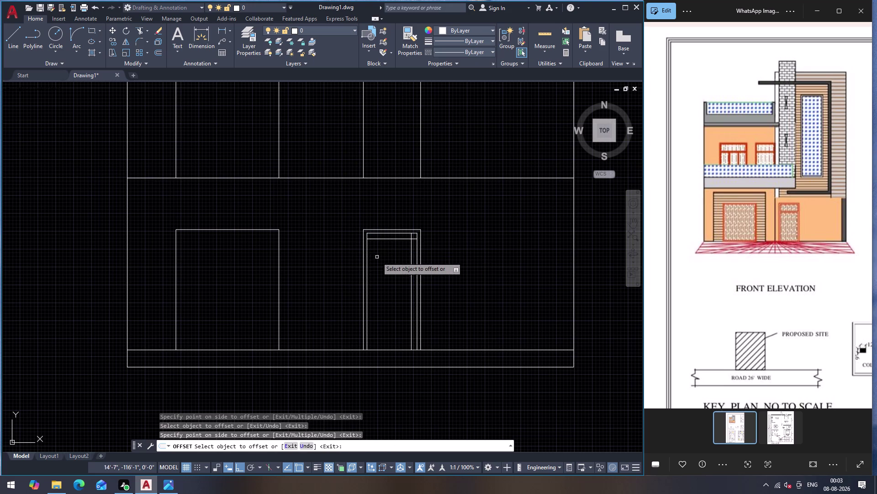
click(367, 269)
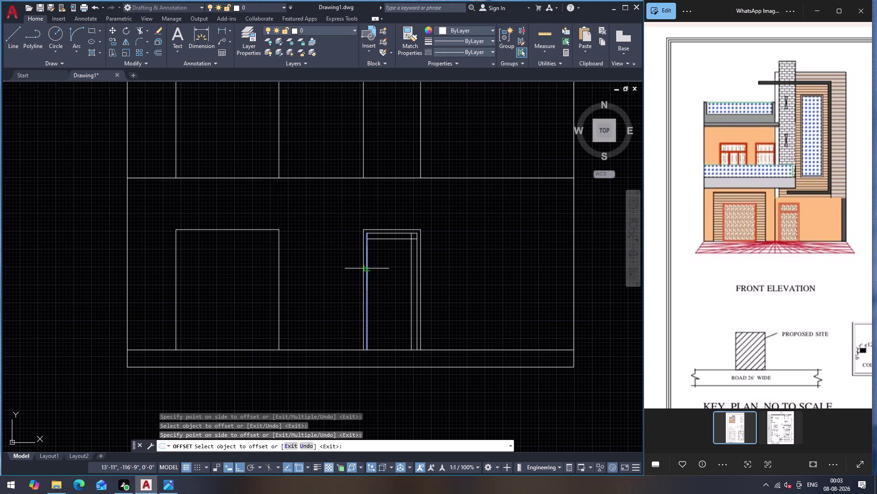
click(390, 273)
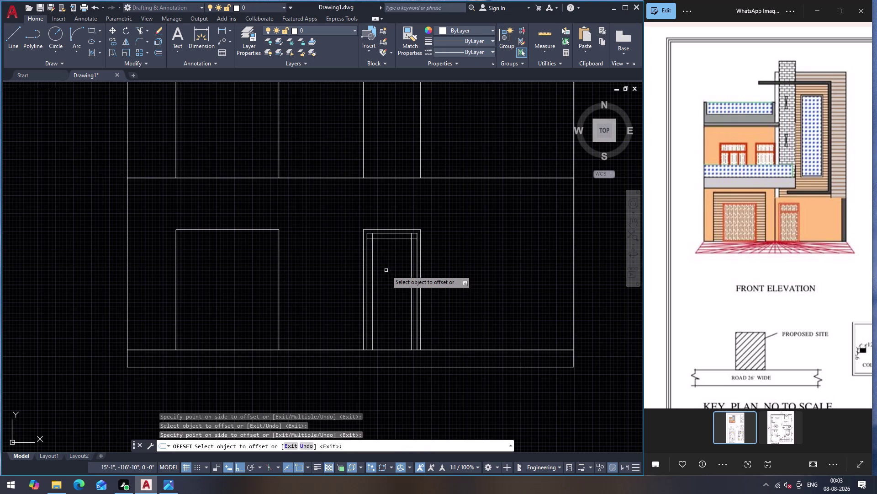
key(Escape)
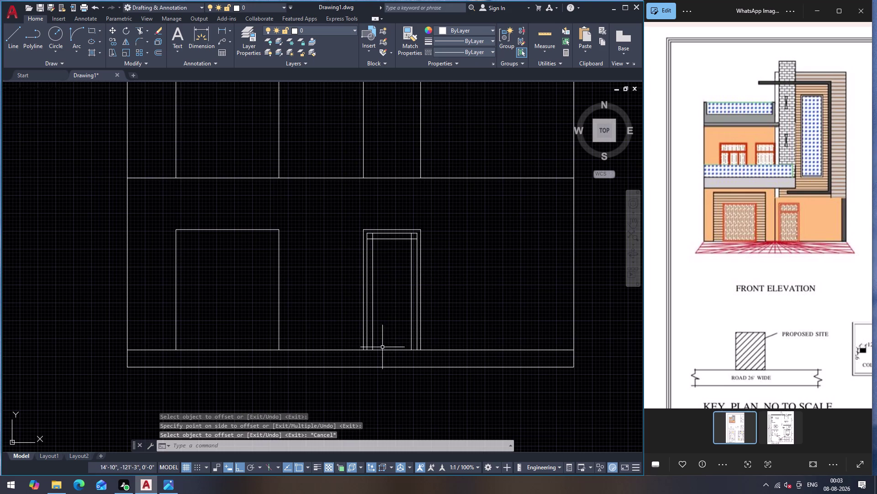
scroll(up, 3)
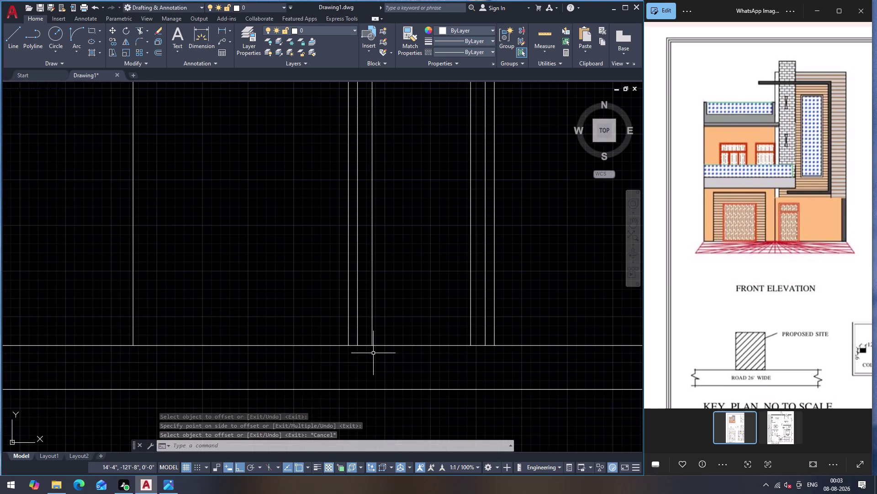
scroll(down, 3)
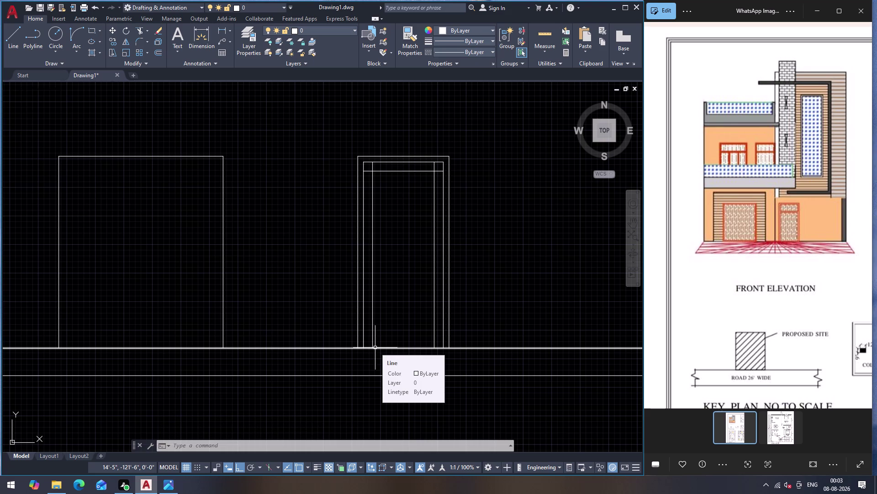
scroll(up, 3)
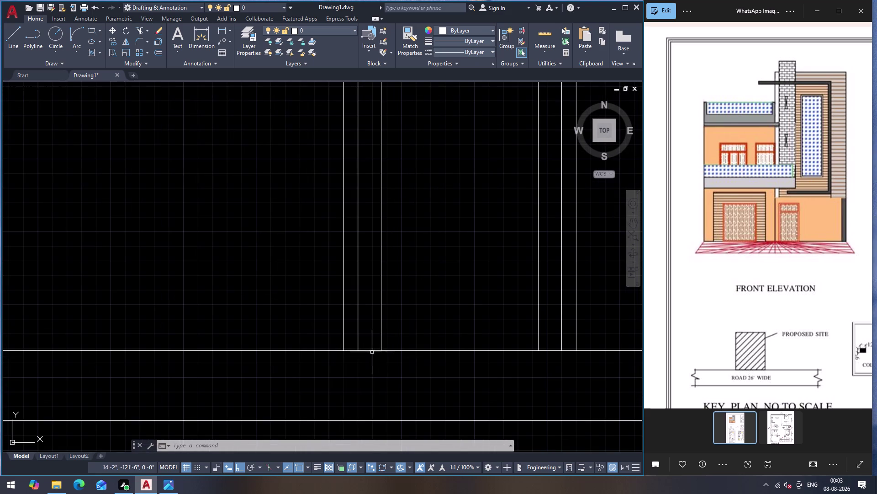
Break the floor line at the left and right door jambs with BR.
text(BR)
click(470, 389)
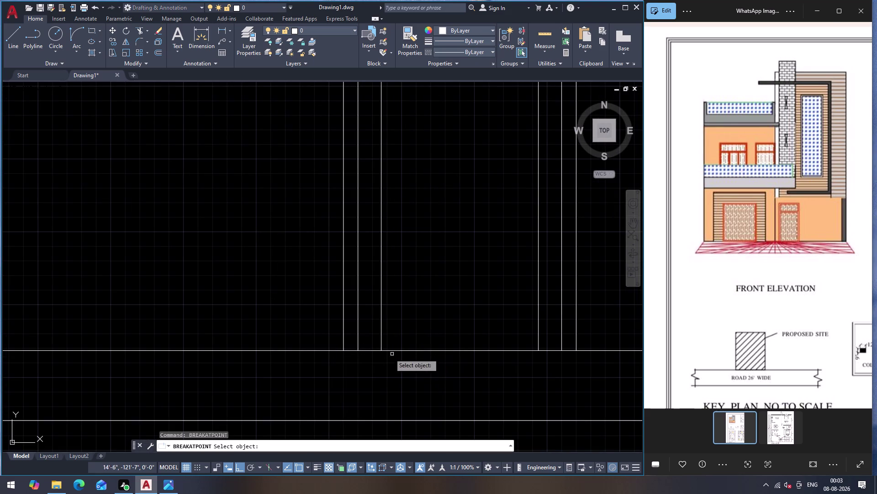
click(442, 350)
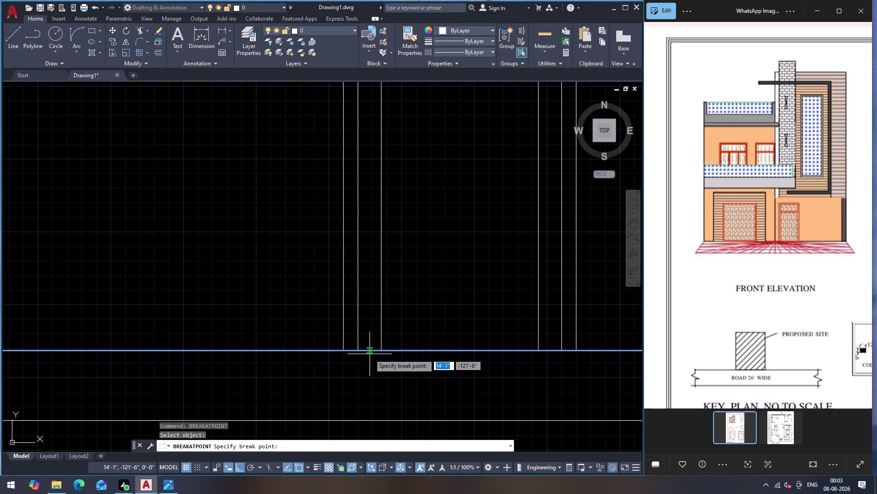
click(359, 351)
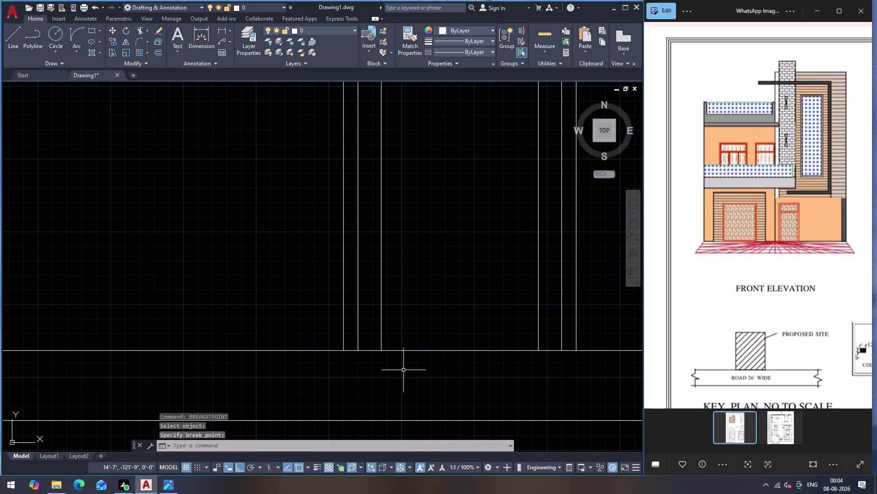
key(Return)
click(483, 348)
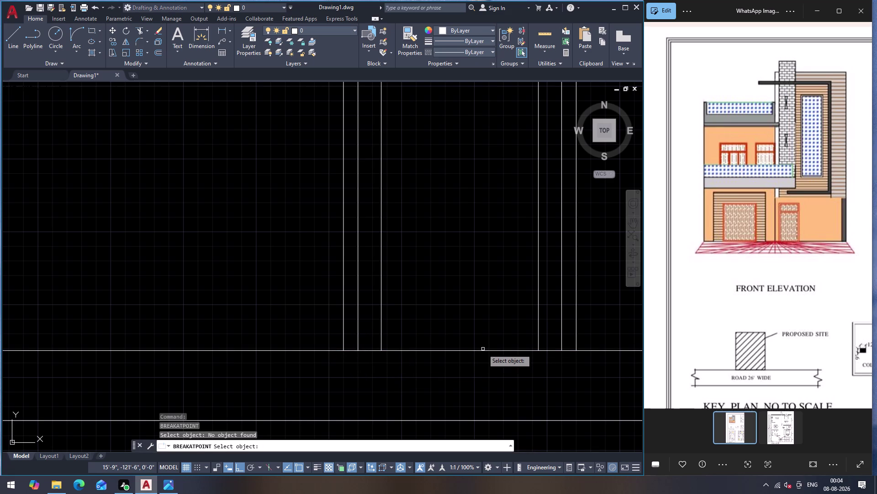
click(485, 350)
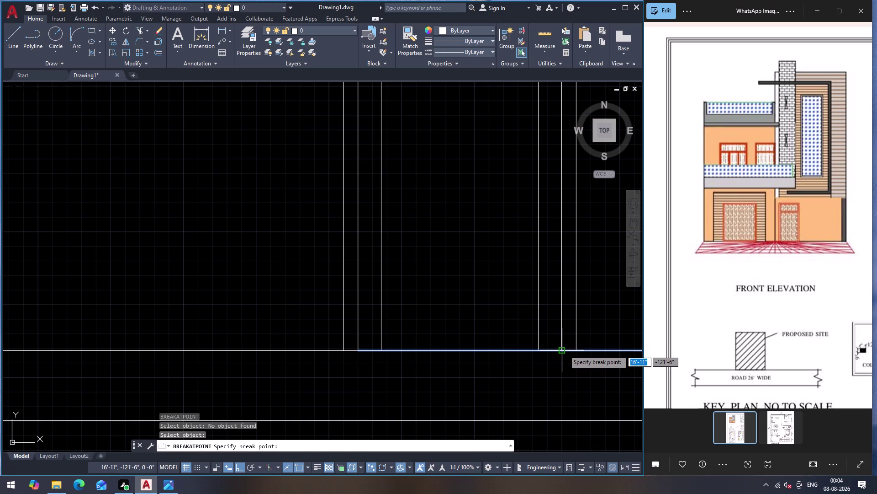
click(564, 350)
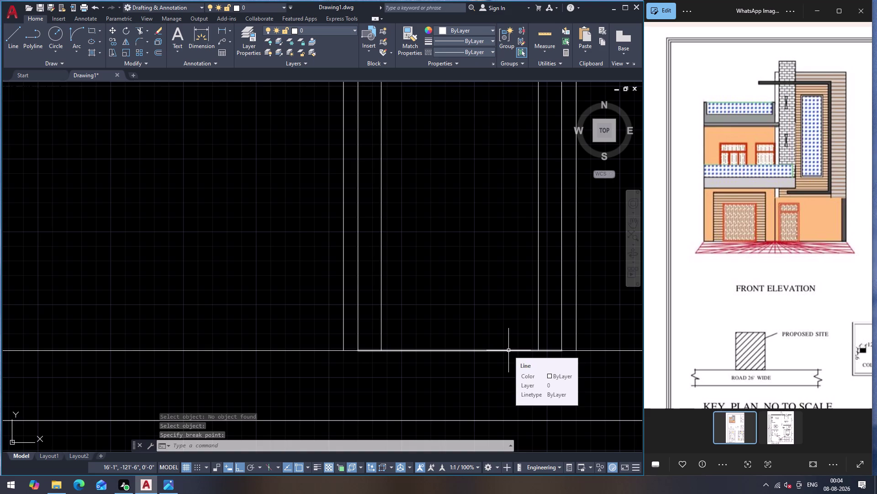
click(509, 350)
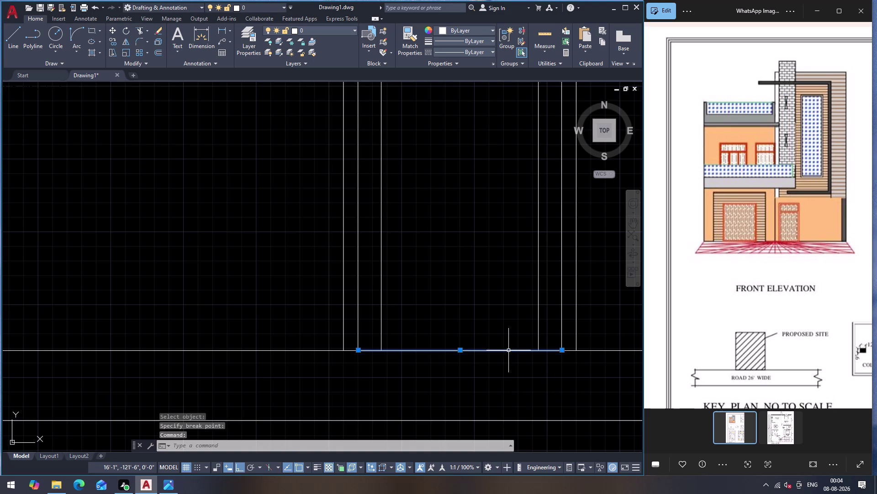
Offset the floor piece between the jambs 8 inches up as a bottom rail.
key(o)
key(Return)
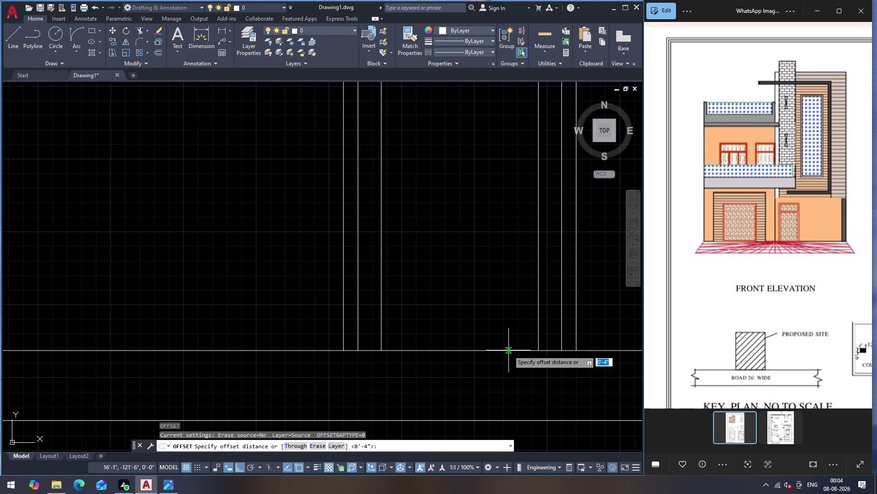
key(8)
key(shift+quotedbl)
key(Return)
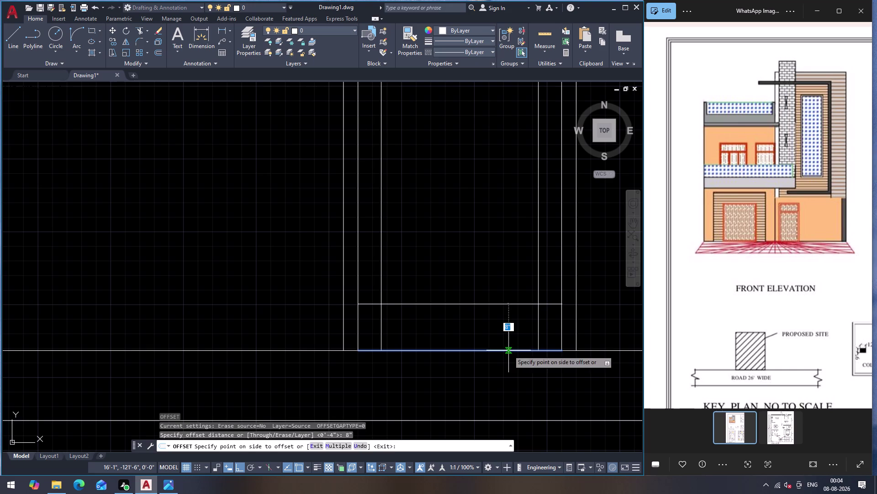
click(502, 278)
scroll(down, 3)
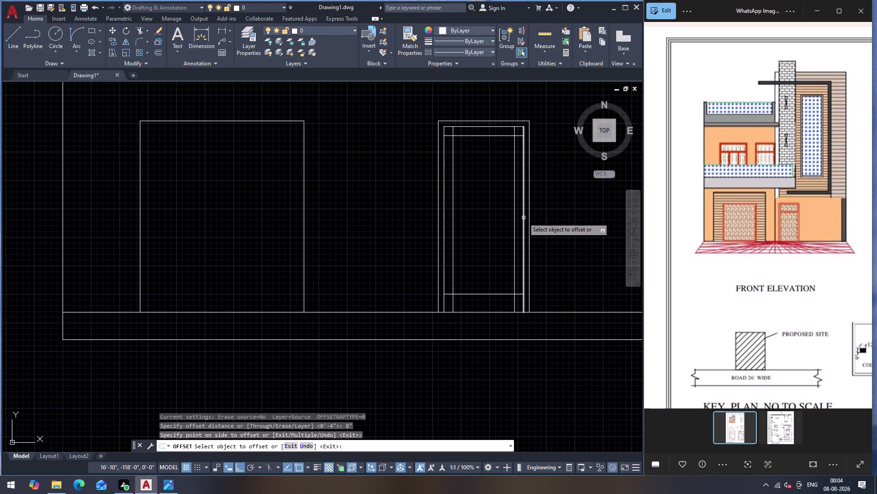
key(Tab)
key(Escape)
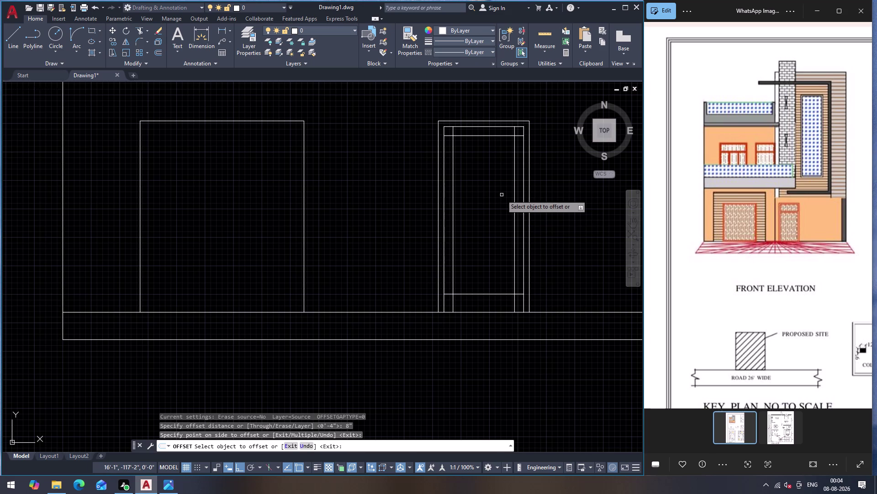
Start a vertical line at the door's bottom middle.
key(l)
key(Return)
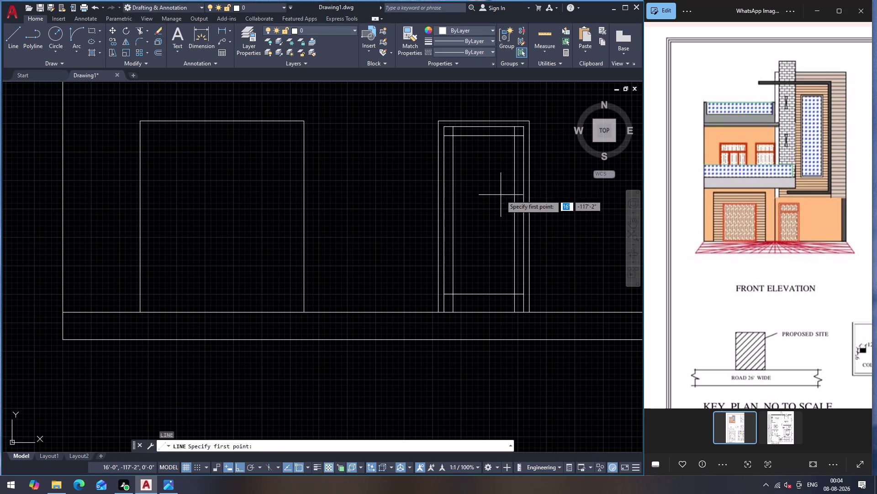
click(483, 137)
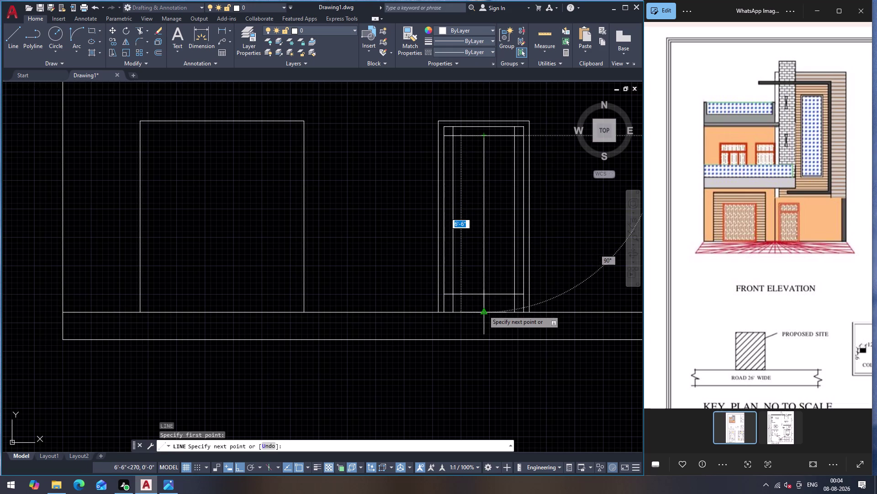
Finish the vertical centre line and offset the lower door line 2'4" upward.
click(483, 310)
key(Escape)
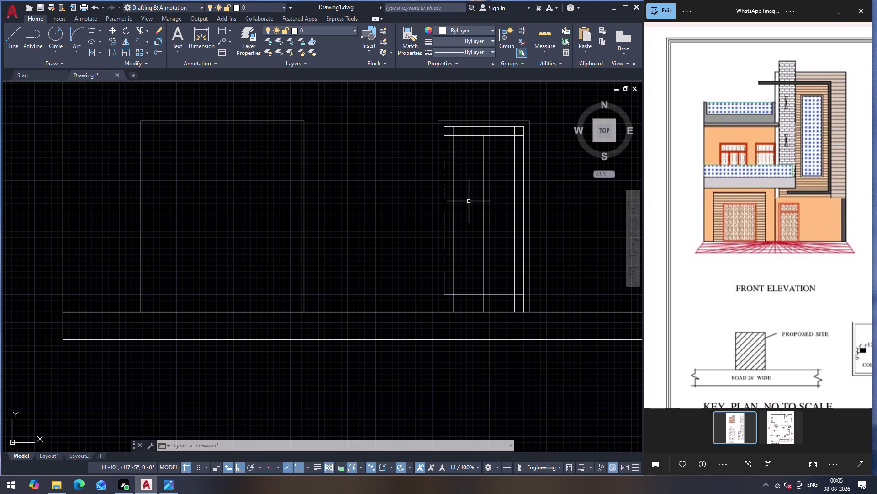
click(467, 293)
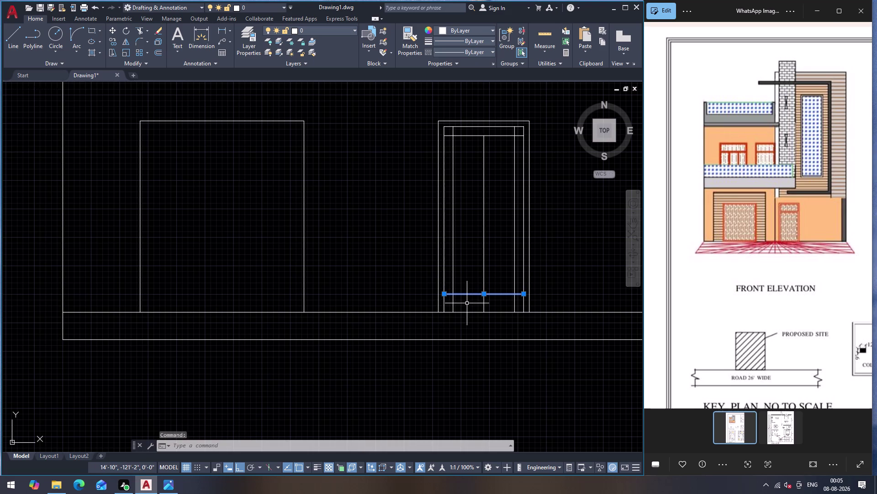
key(o)
key(Return)
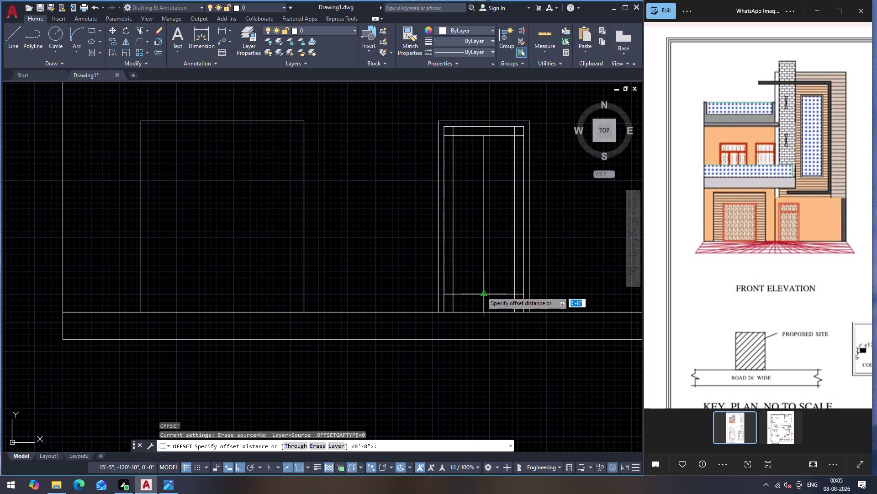
click(479, 293)
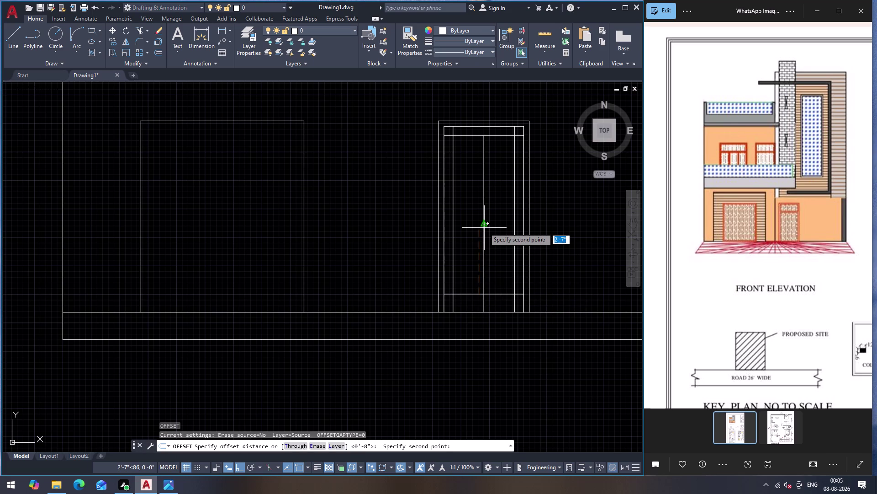
key(2)
text('4)
key(shift+quotedbl)
key(Return)
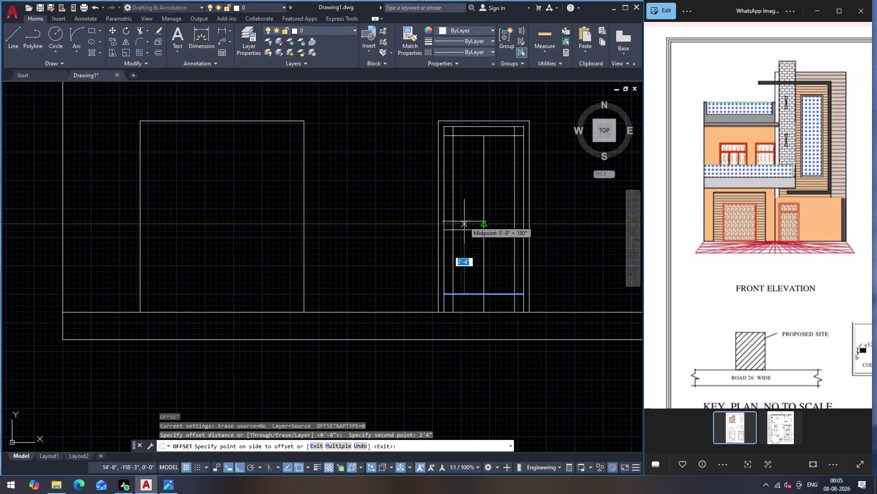
click(465, 221)
key(Escape)
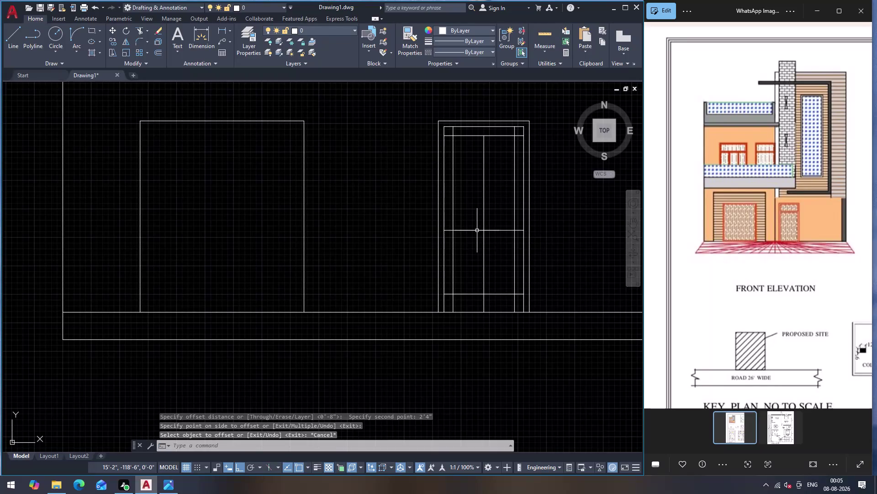
Offset the new rail line 6 inches higher, recovering from a mistyped entry.
click(477, 230)
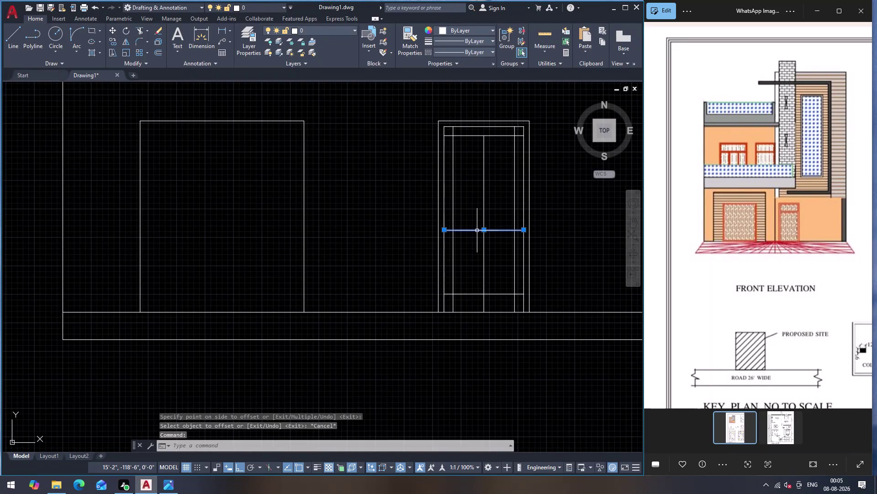
key(6)
key(apostrophe)
key(Return)
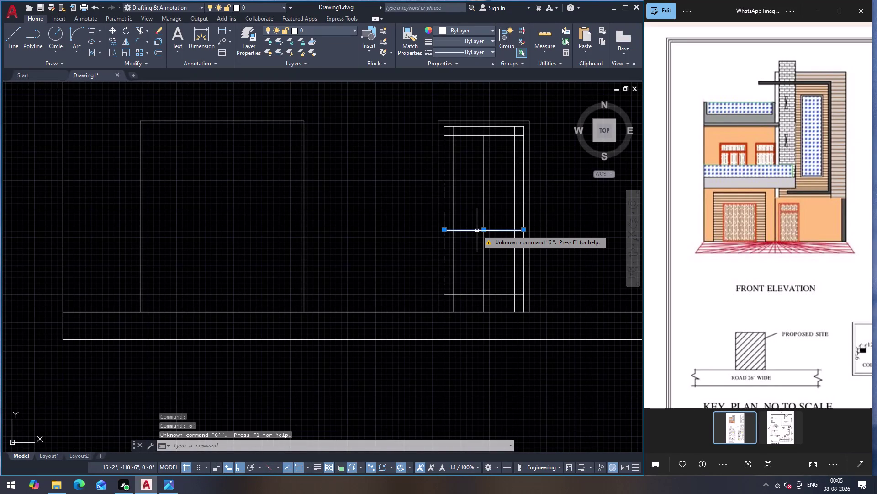
key(Escape)
click(477, 230)
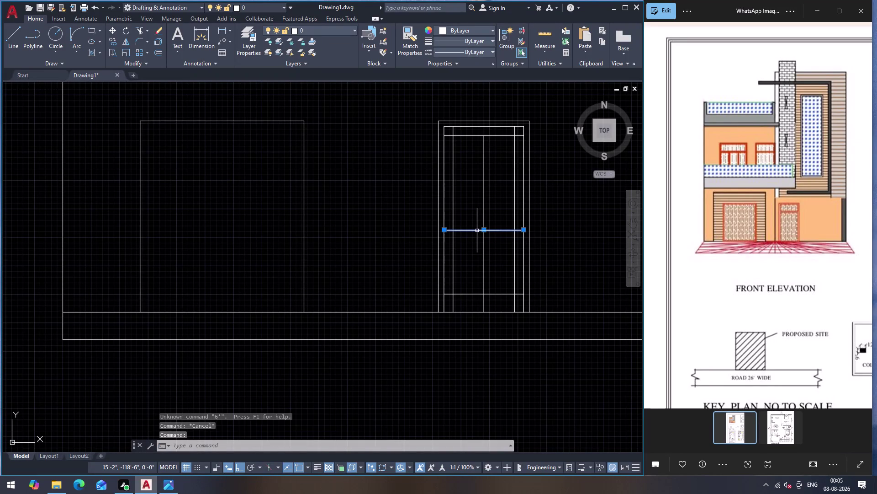
key(o)
key(Return)
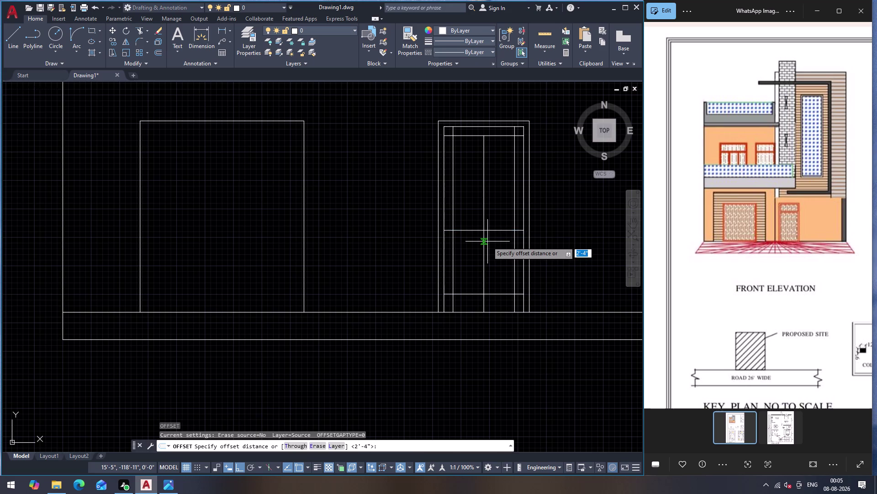
key(6)
key(shift+quotedbl)
key(Return)
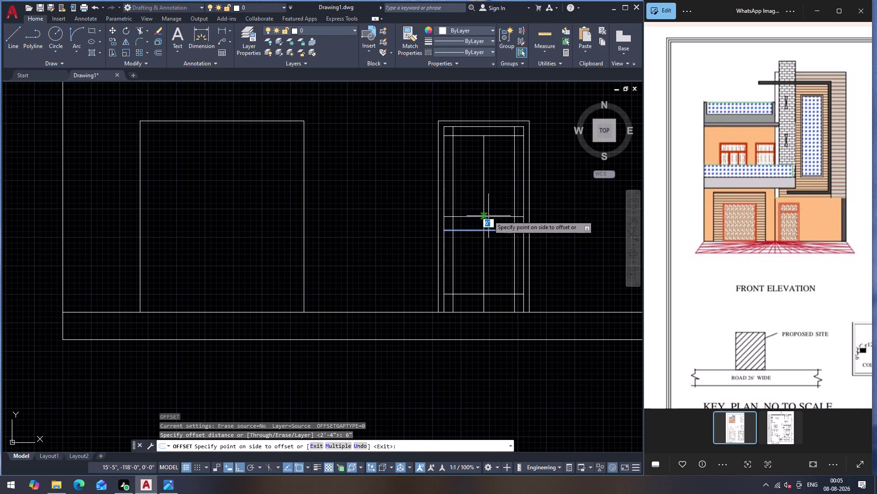
click(489, 212)
key(Escape)
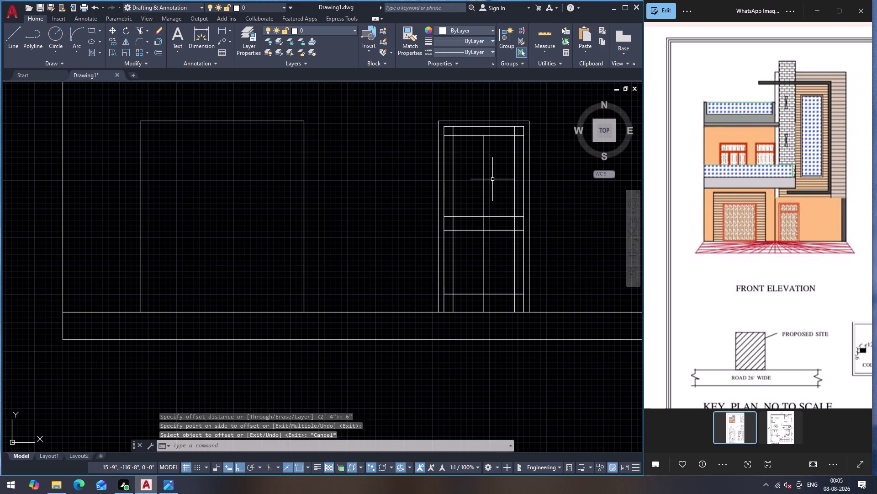
text(TR)
key(Return)
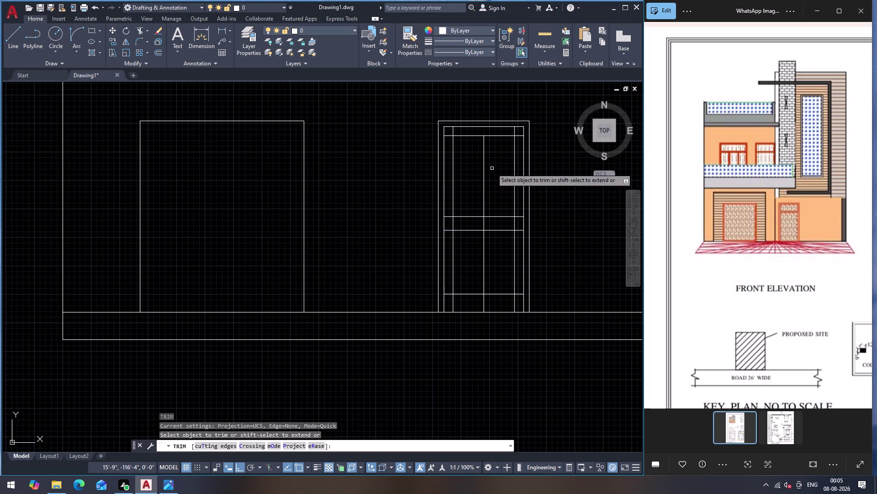
Trim the excess segments near the top and right of the door panels.
click(514, 130)
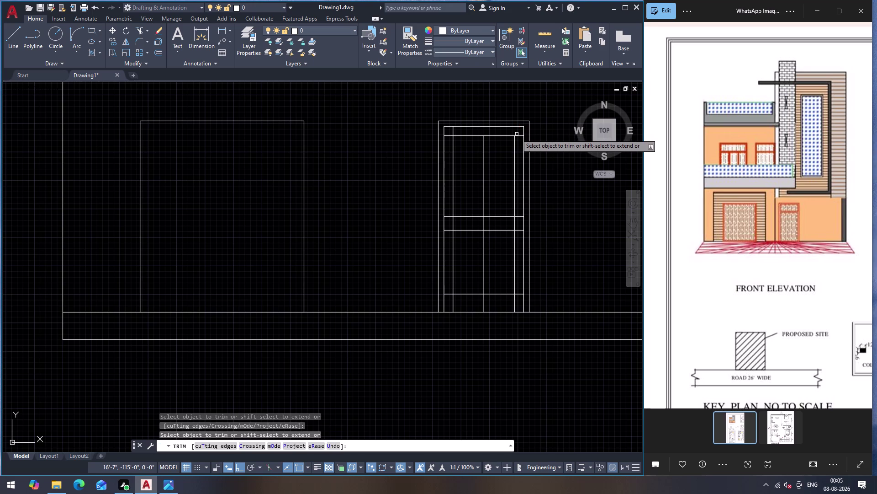
click(519, 136)
click(520, 198)
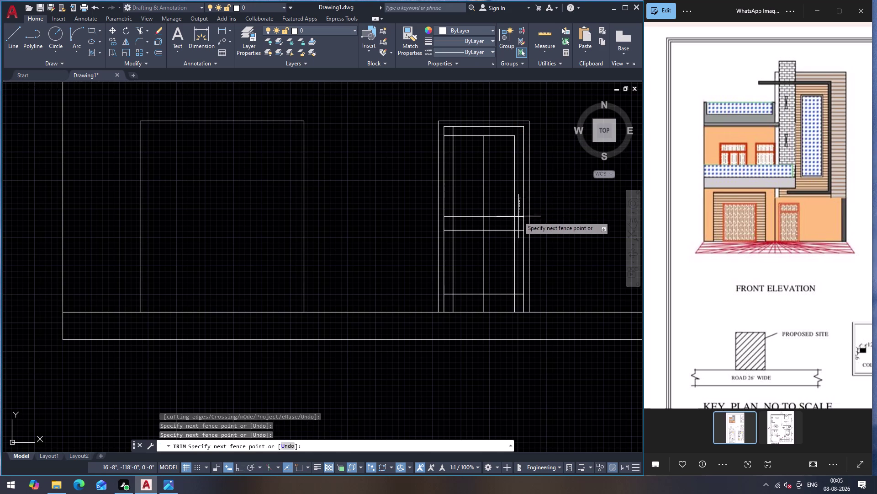
click(519, 236)
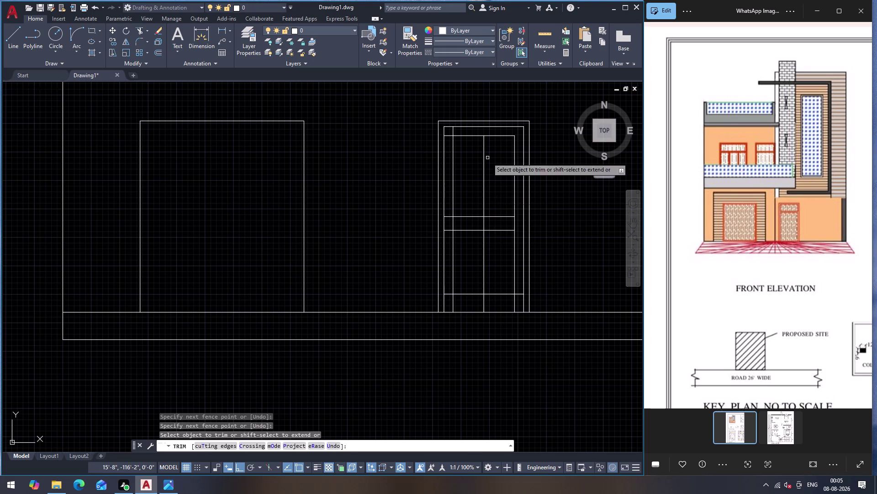
click(452, 131)
click(450, 134)
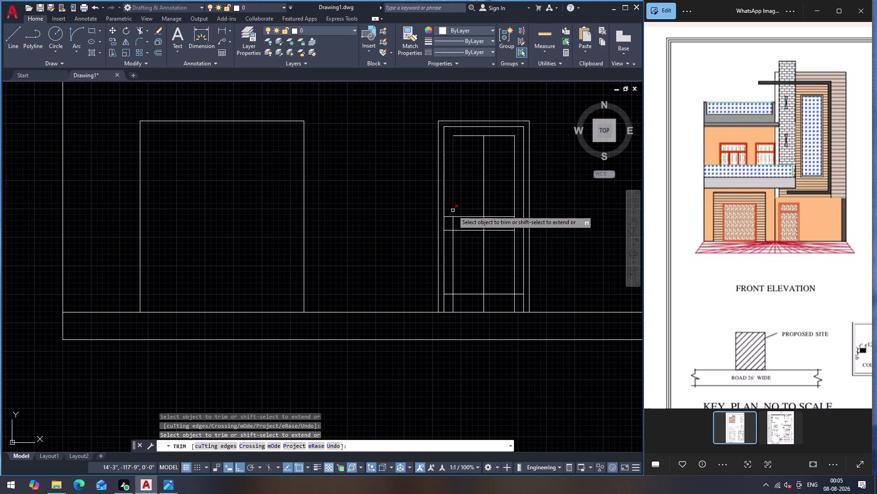
Trim the remaining overlaps along the door's left side and bottom.
drag(448, 210, 449, 241)
drag(450, 280, 451, 299)
click(452, 304)
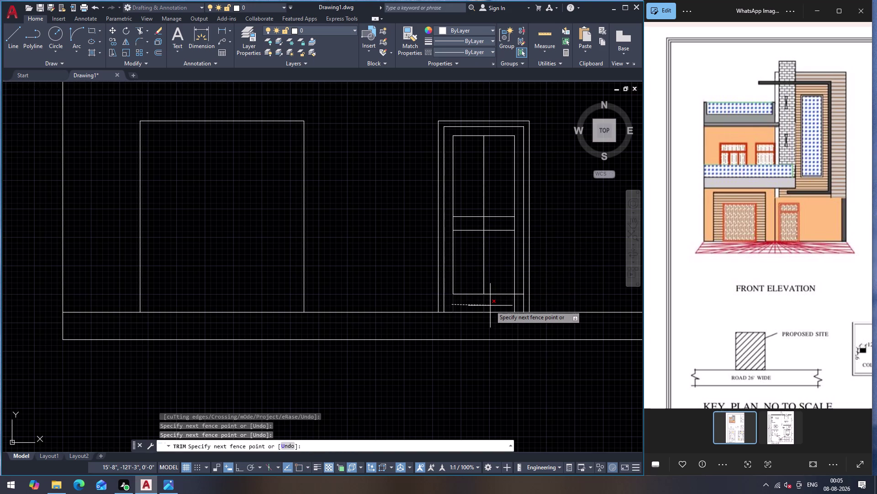
click(519, 306)
click(517, 299)
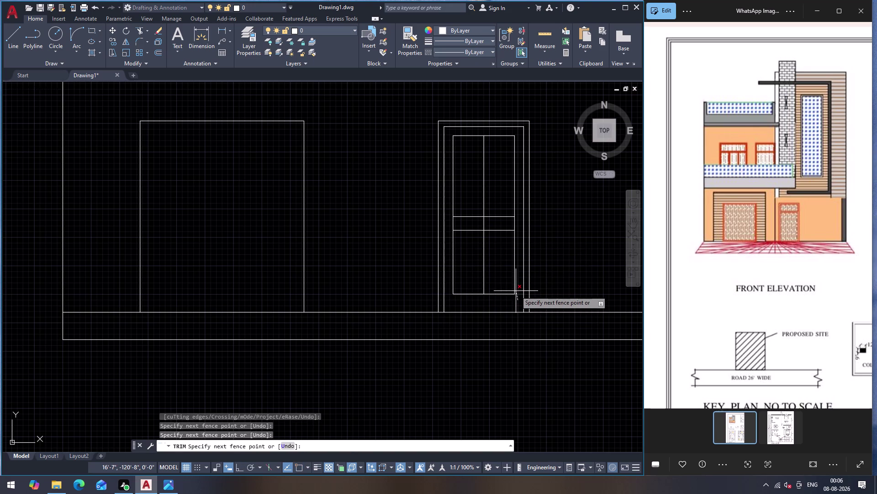
click(519, 289)
key(Escape)
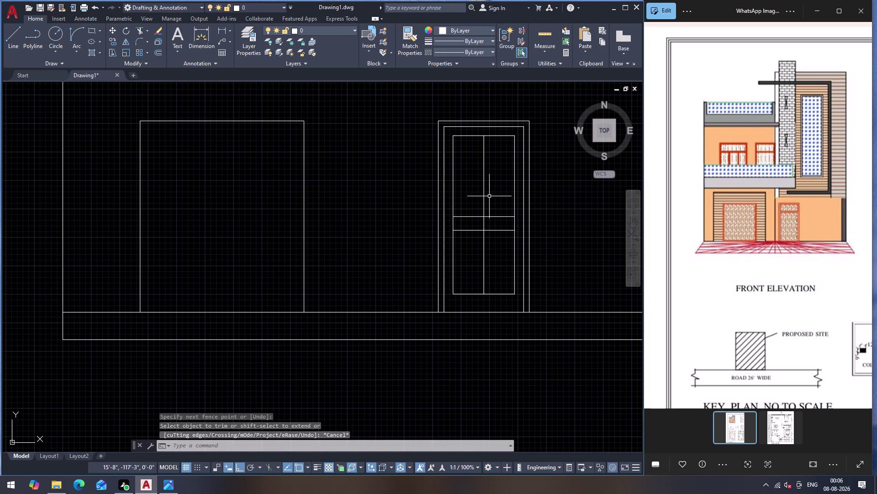
scroll(up, 3)
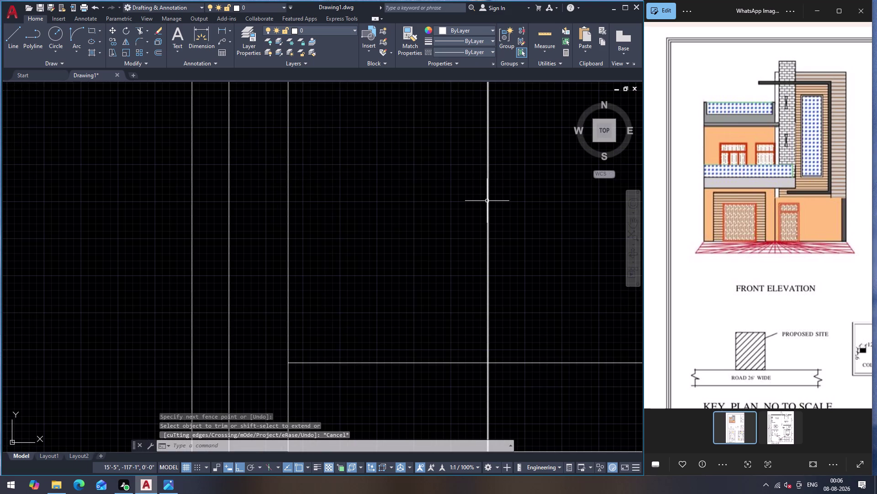
Offset the door's centre line 4 inches to the left and right.
click(487, 200)
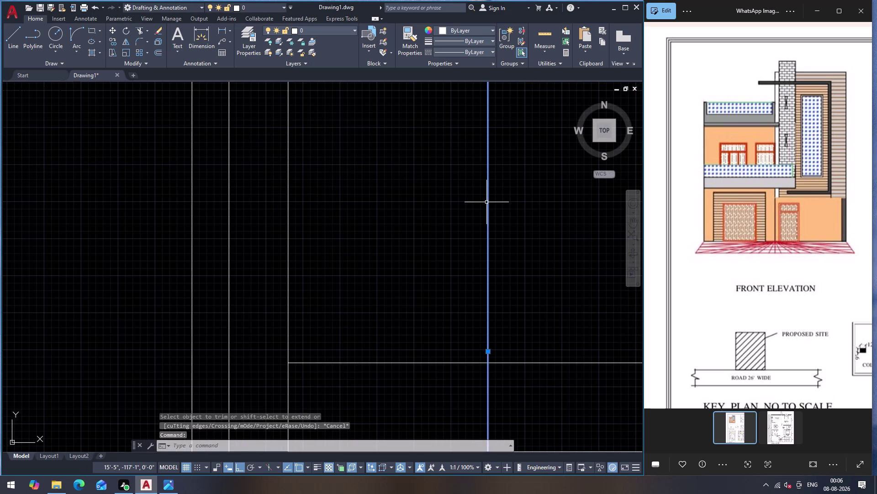
scroll(down, 3)
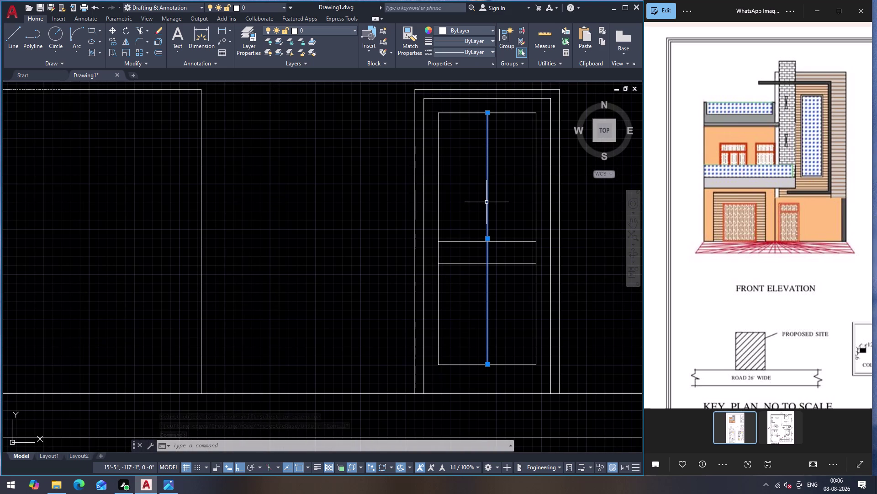
key(o)
key(Return)
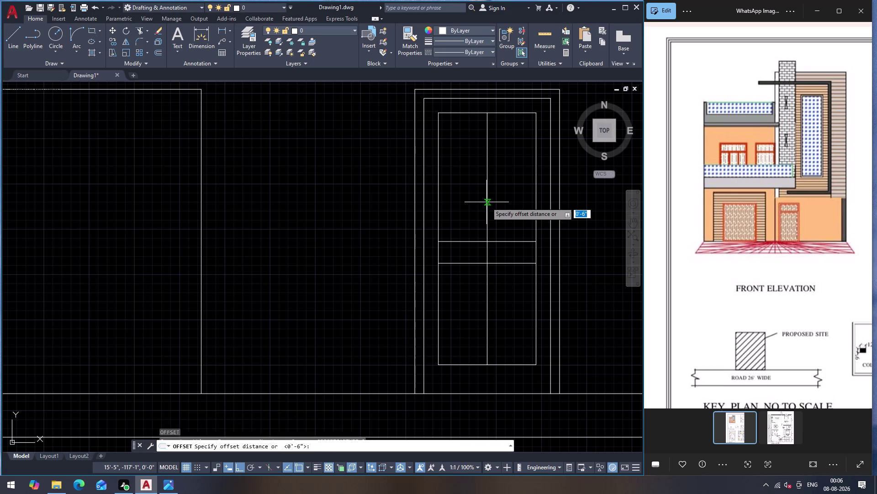
key(4)
key(shift+quotedbl)
key(Return)
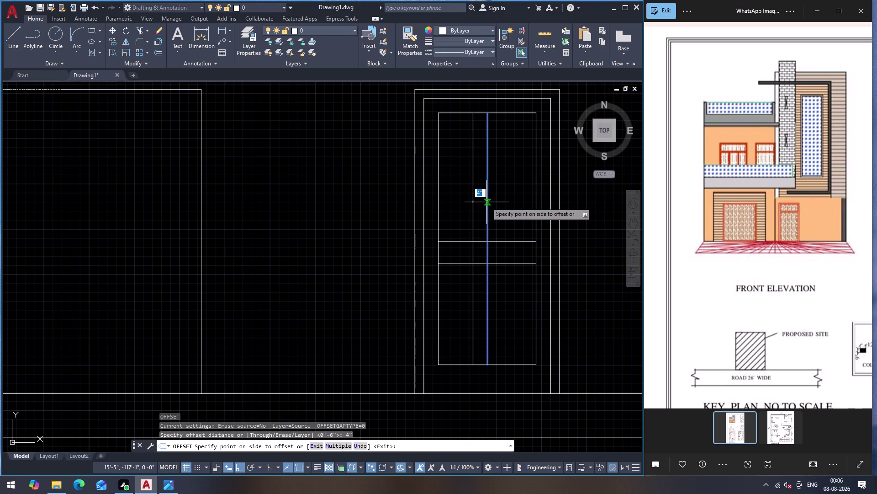
click(455, 214)
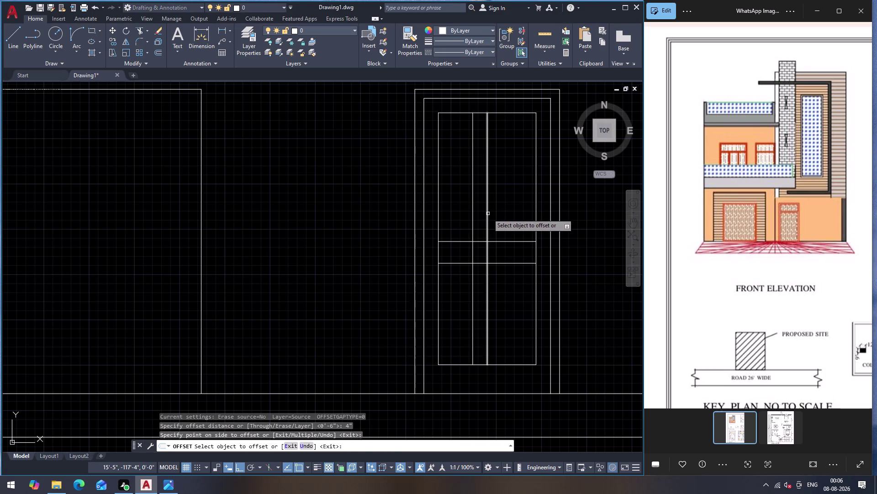
click(488, 213)
click(505, 213)
key(Escape)
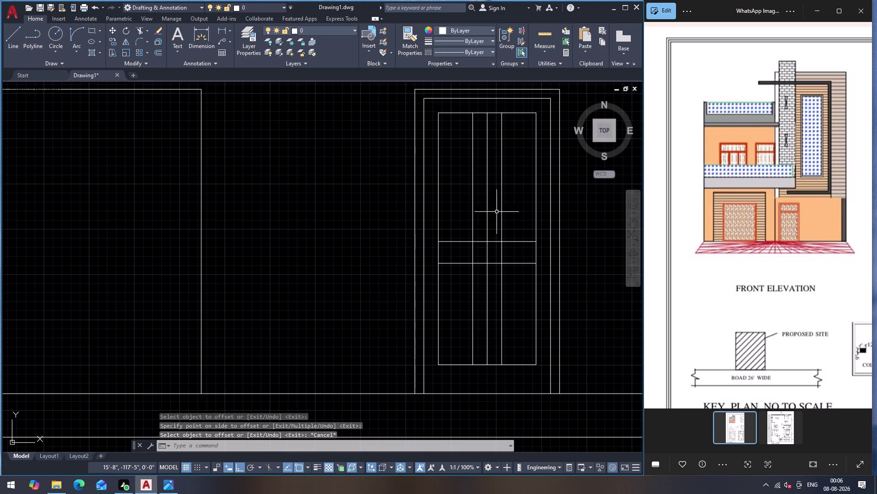
Clear the selection and start the Trim command with TR.
click(488, 186)
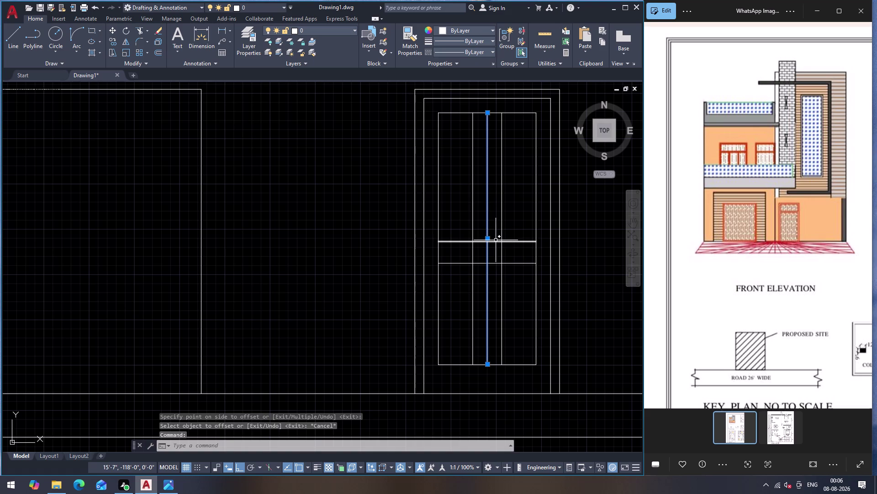
key(Escape)
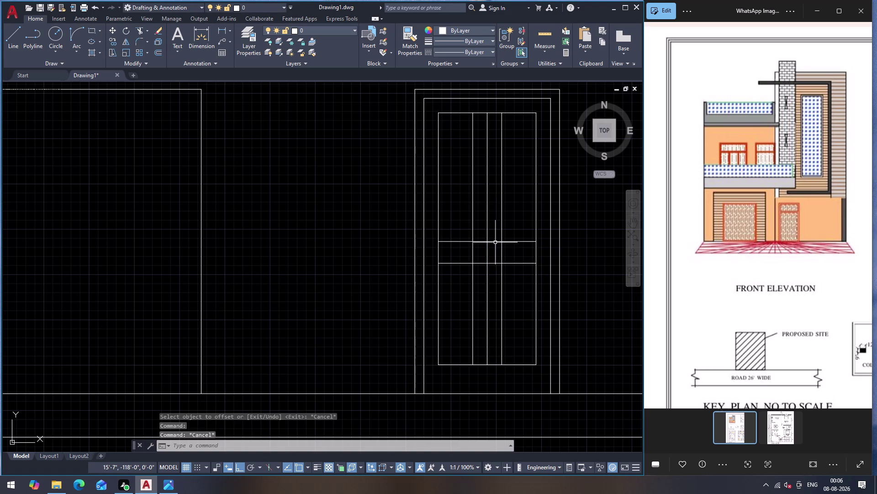
key(t)
key(r)
key(Return)
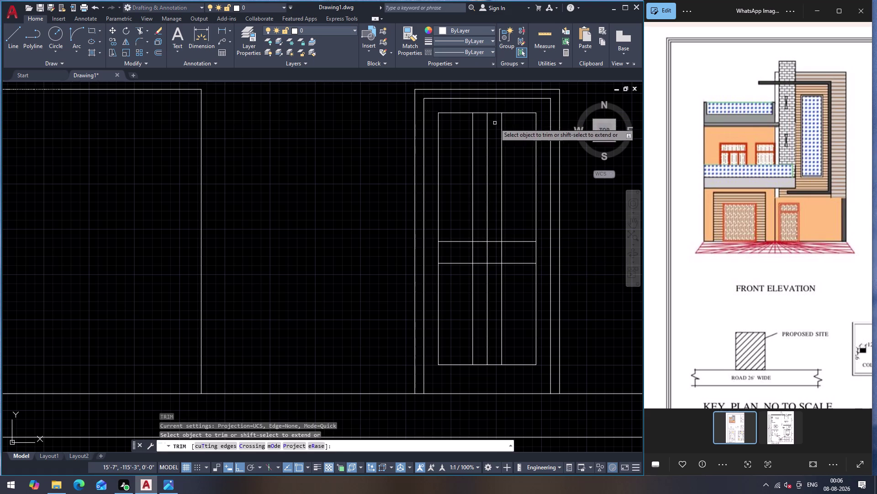
Trim the upper and central rail segments crossing the door's centre strip.
click(482, 113)
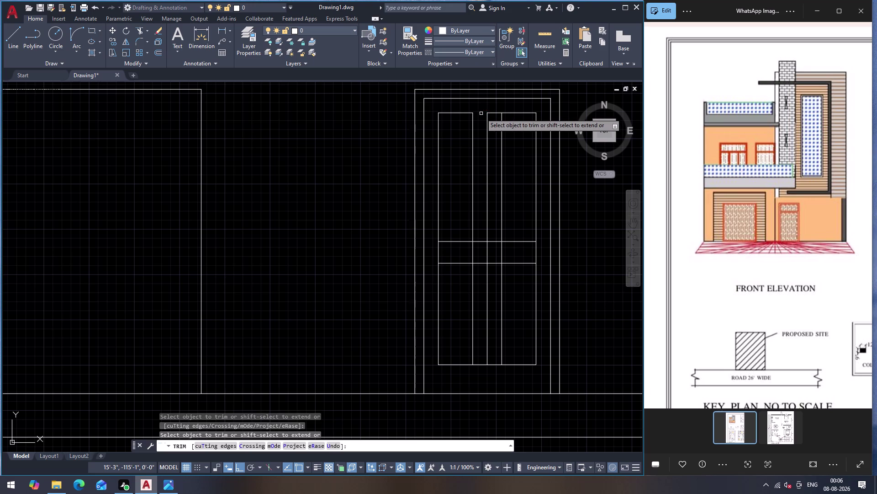
click(494, 114)
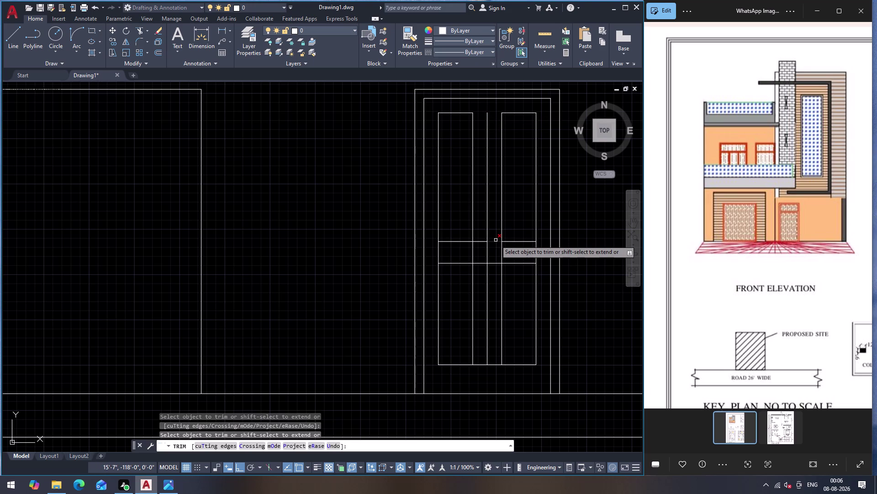
click(496, 240)
click(483, 240)
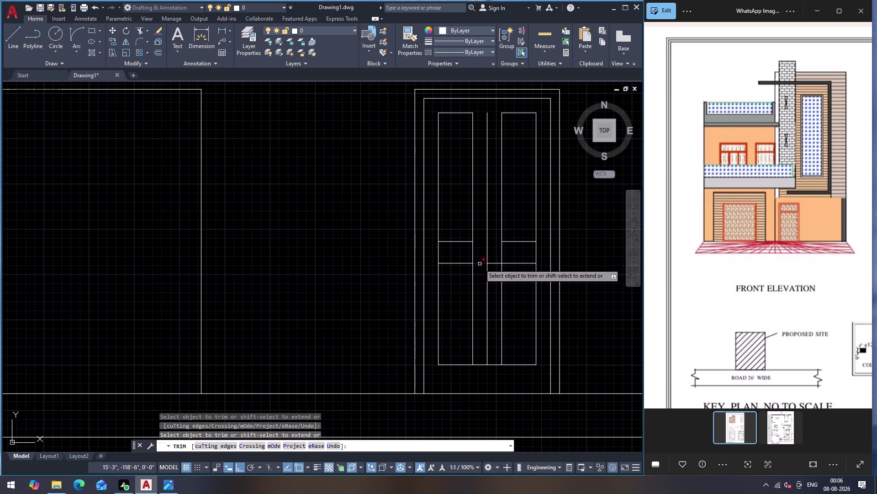
click(474, 251)
click(439, 252)
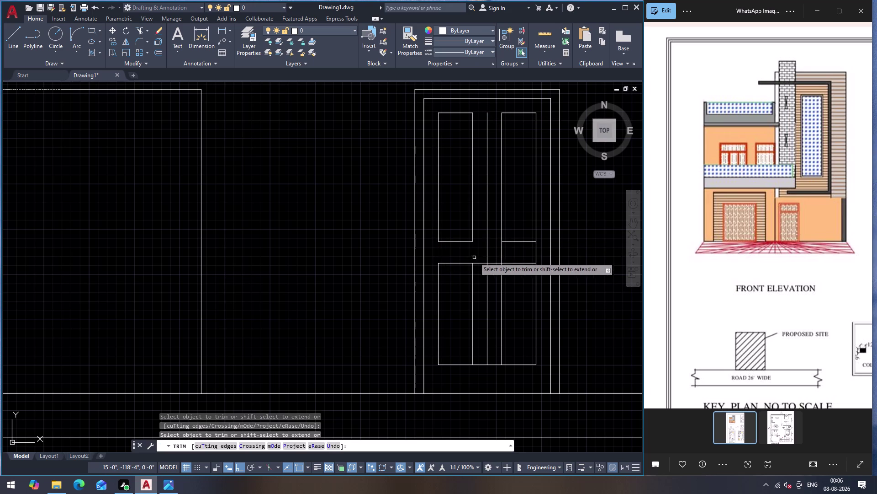
Trim the remaining lower rail and leftover line pieces so four panels stand separate.
click(481, 262)
click(498, 262)
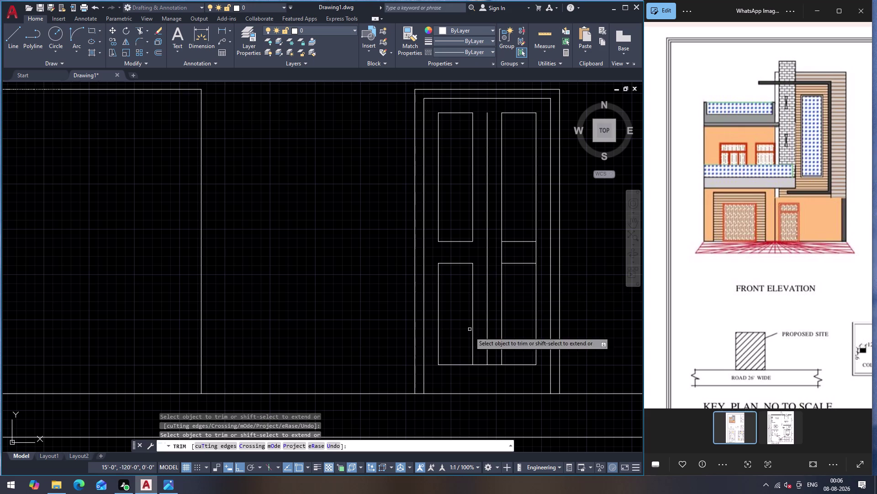
click(483, 365)
click(494, 366)
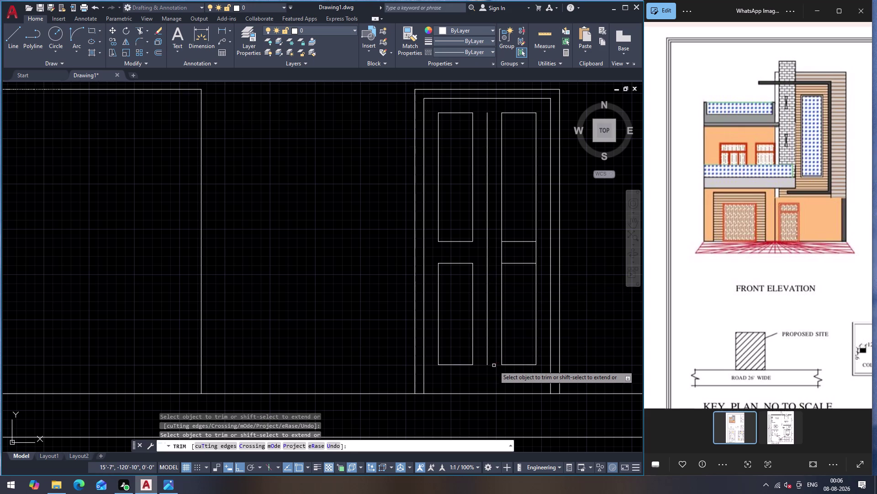
click(537, 250)
click(502, 252)
key(Escape)
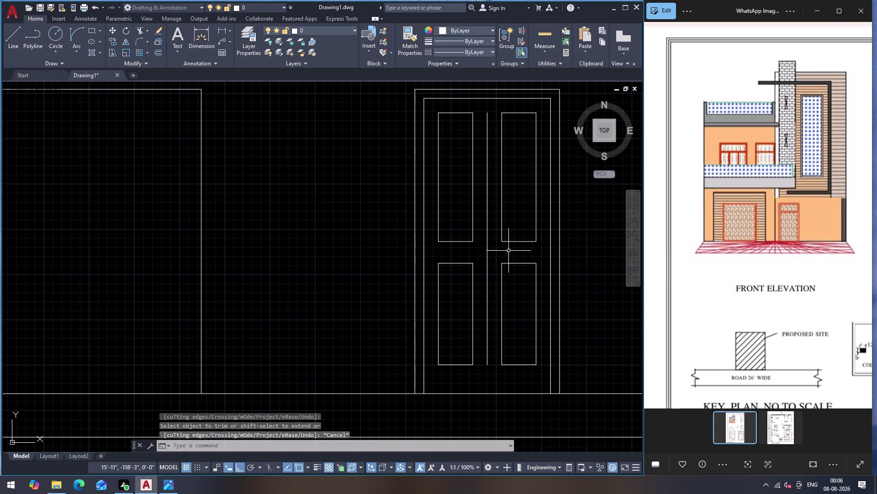
text(E)
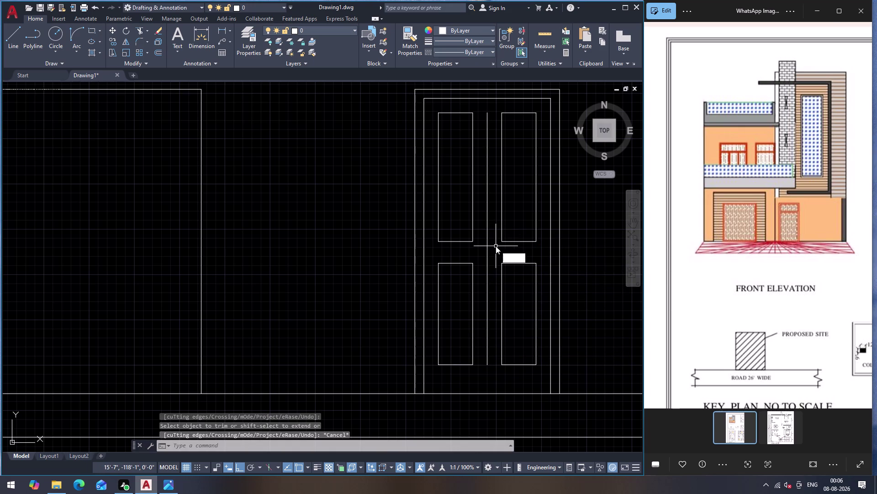
text(X)
key(Return)
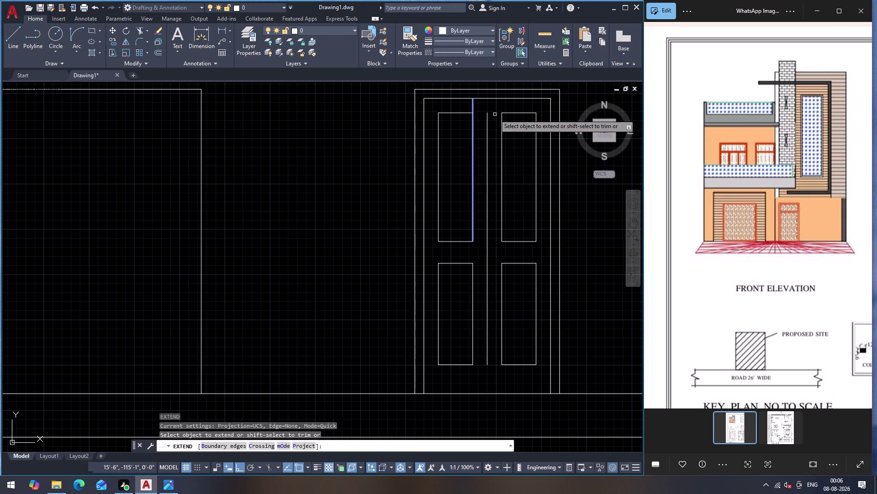
Extend the door's centre line up and down to the frame.
click(488, 124)
click(488, 360)
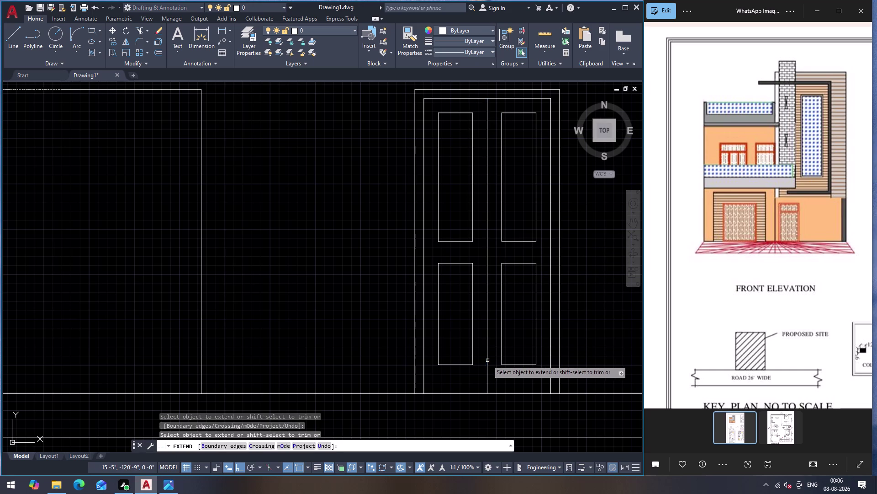
key(Escape)
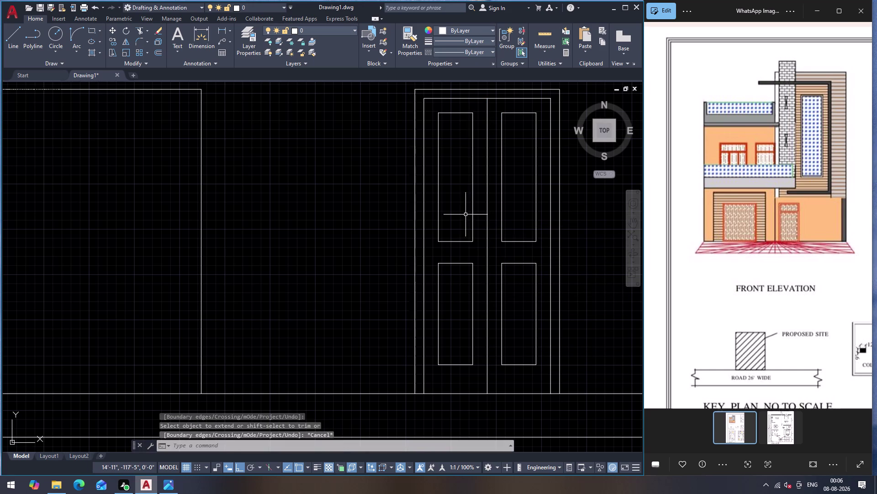
click(473, 201)
key(Escape)
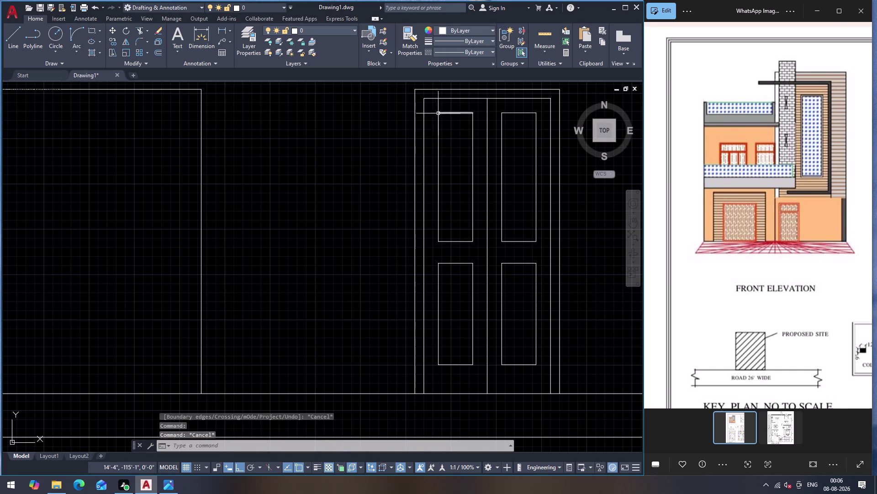
Group the top-left panel's outline lines into one object.
click(433, 110)
click(478, 248)
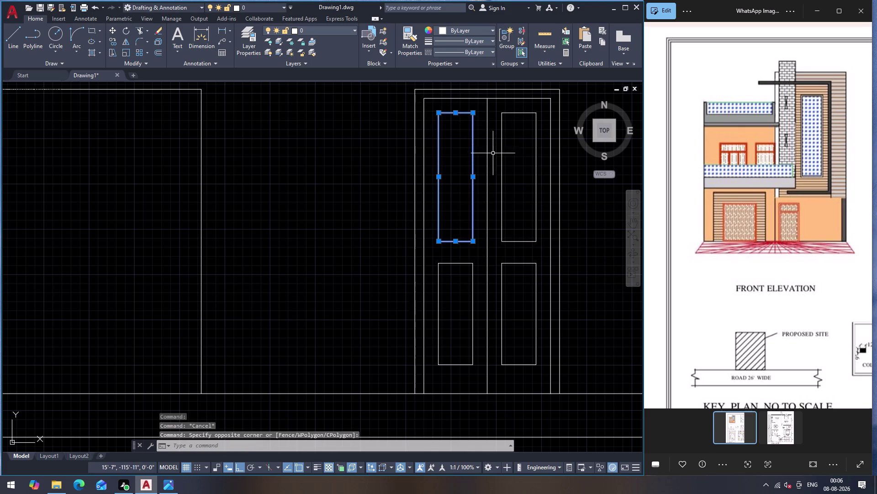
key(g)
key(Return)
click(473, 180)
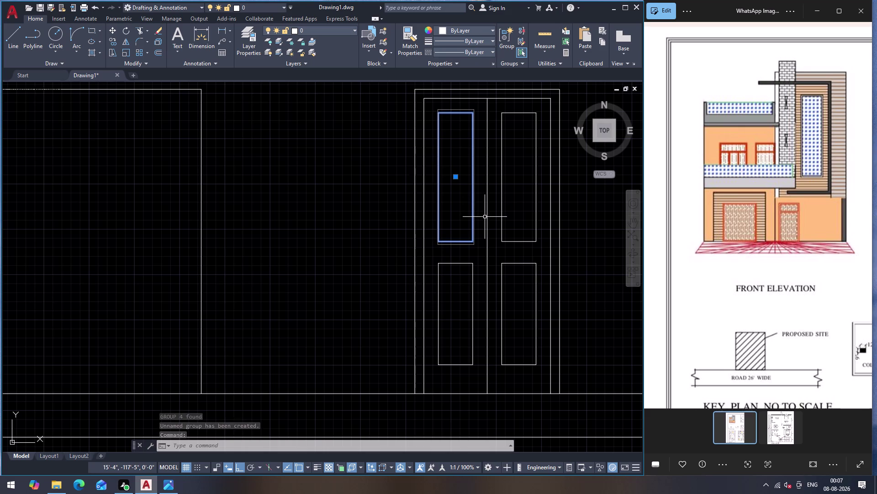
Offset the top-left panel's edges 1" inward to form its inner outline.
key(o)
key(Return)
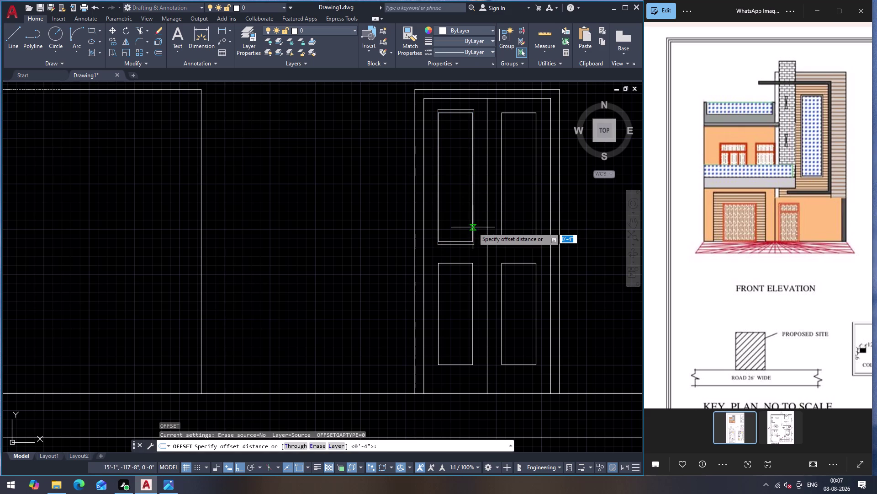
drag(473, 228, 471, 222)
key(1)
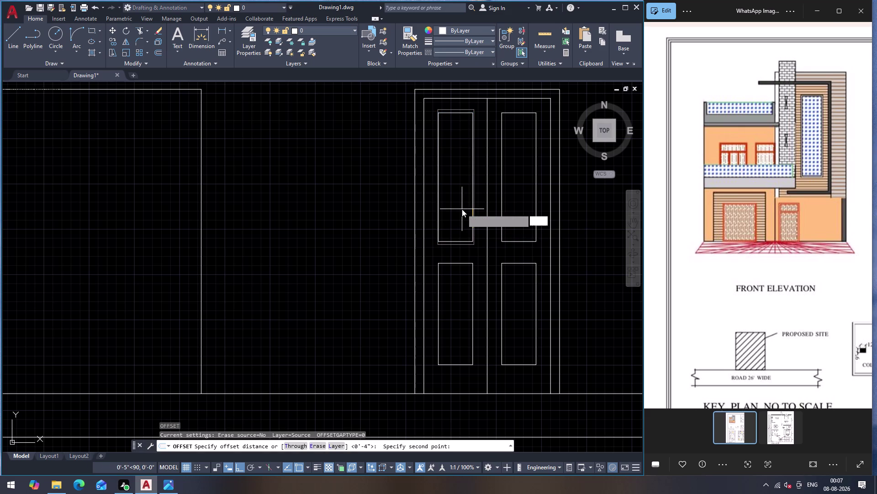
key(shift+quotedbl)
key(Return)
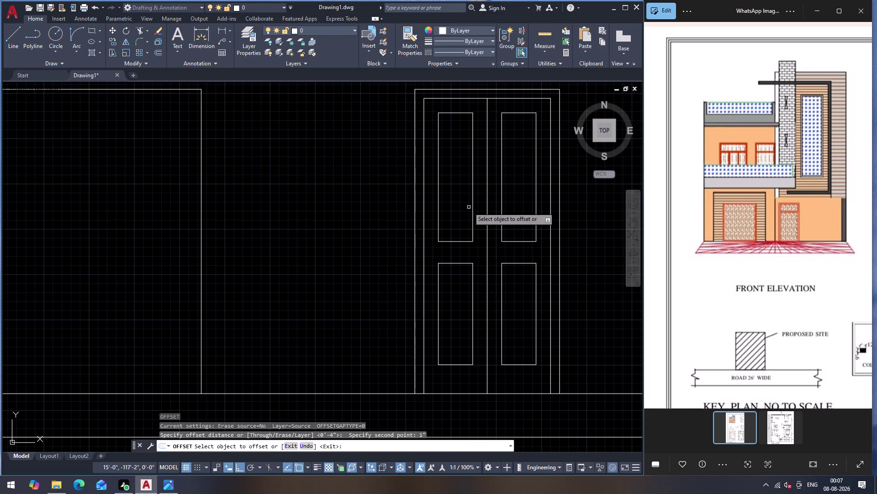
click(474, 211)
click(467, 211)
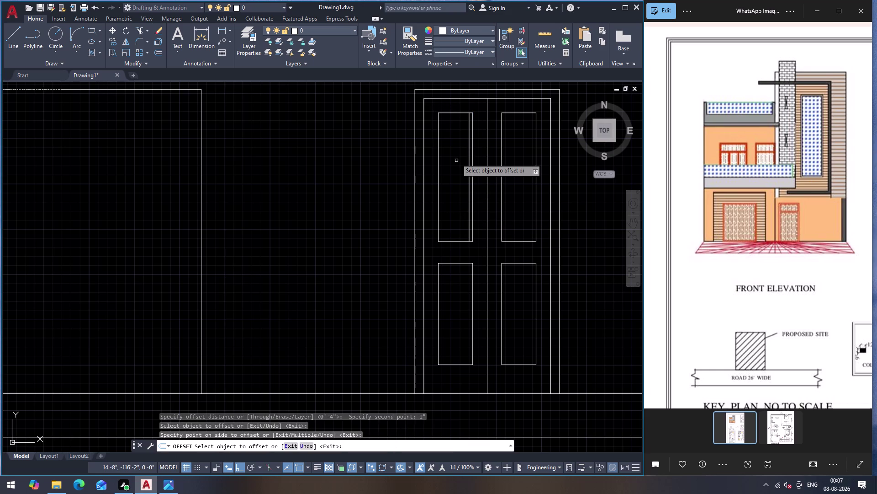
drag(451, 112, 452, 119)
click(456, 140)
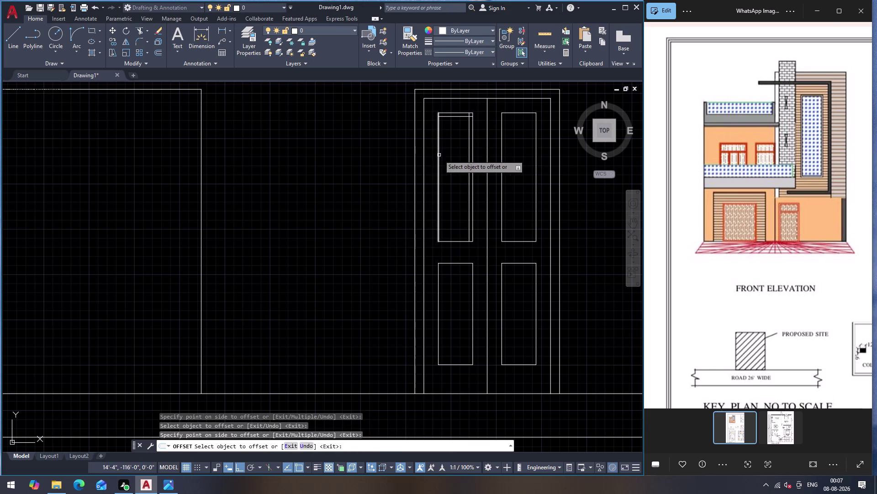
click(439, 155)
click(447, 159)
Offset the top-right panel's edges 1" inward.
drag(457, 240, 455, 234)
click(455, 221)
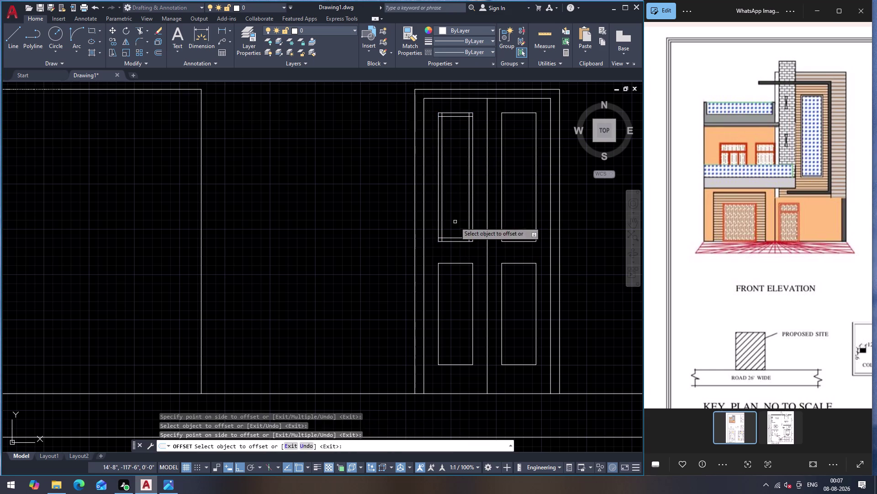
click(502, 190)
click(517, 190)
drag(536, 186, 517, 190)
click(506, 192)
drag(517, 241, 514, 227)
click(510, 189)
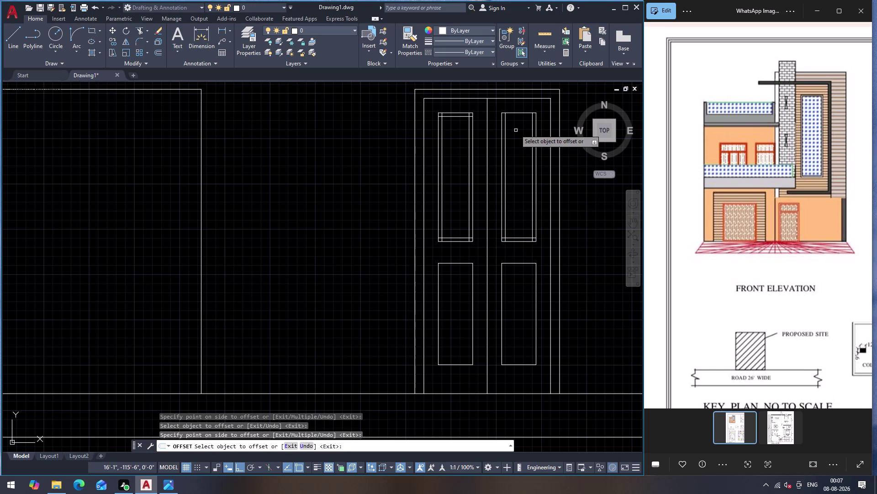
click(515, 113)
click(523, 139)
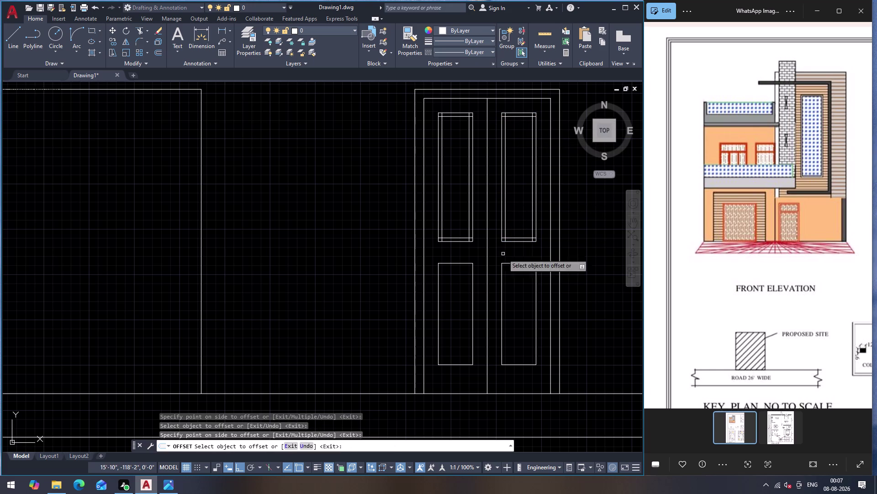
Offset the bottom-right panel's edges 1" inward.
click(516, 265)
drag(515, 262, 519, 285)
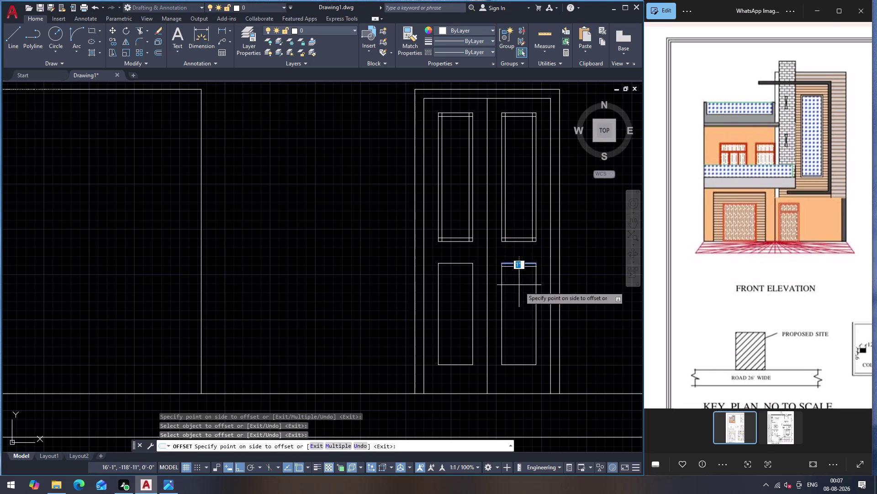
drag(519, 285, 520, 291)
click(527, 287)
click(537, 283)
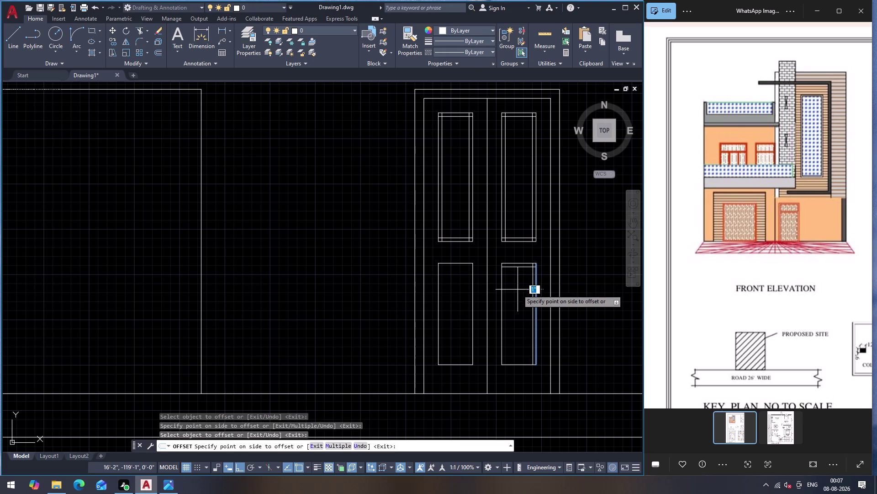
click(518, 290)
click(502, 293)
click(520, 292)
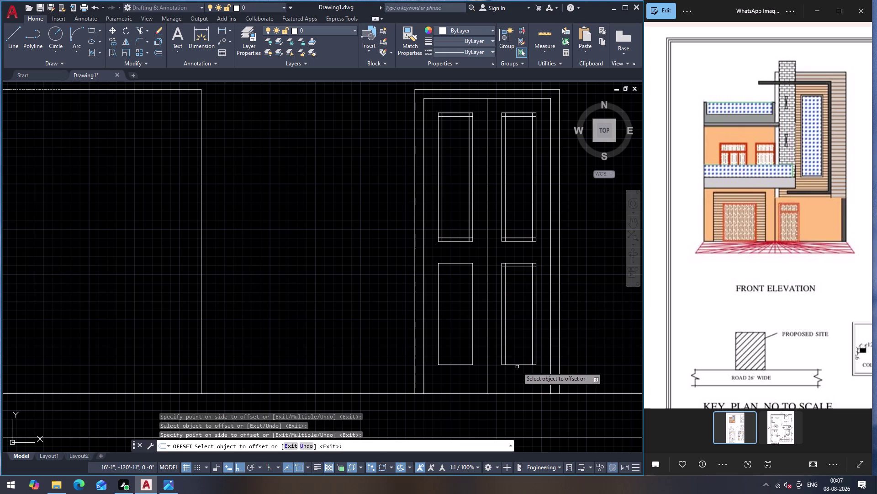
Offset the bottom-left panel's edges 1" inward and end the offset.
drag(518, 365, 517, 355)
click(517, 334)
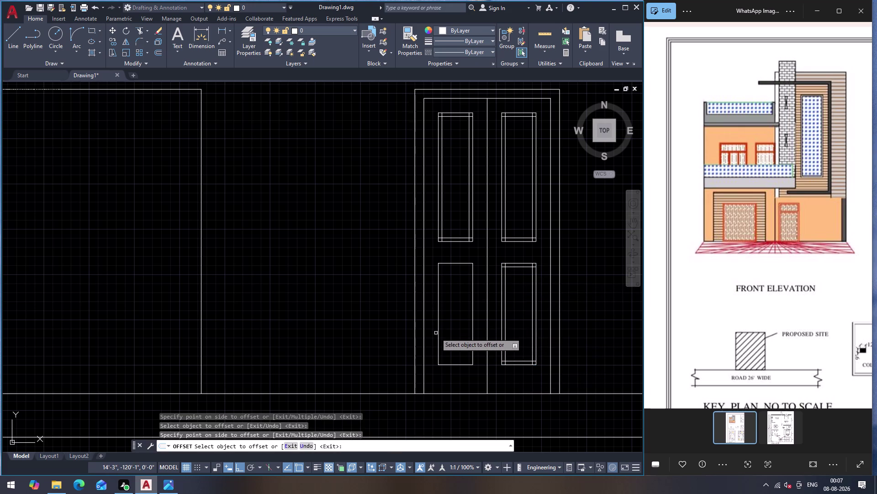
click(438, 330)
click(465, 331)
drag(460, 263, 461, 276)
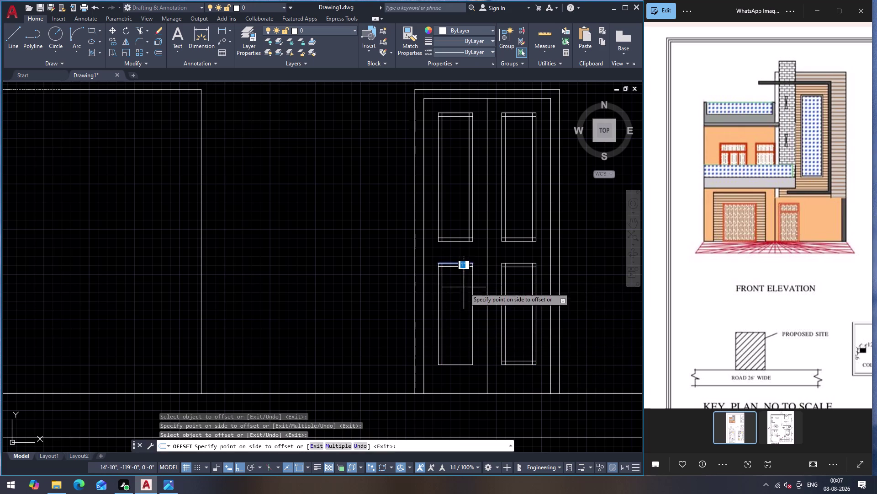
click(466, 300)
click(474, 304)
click(464, 308)
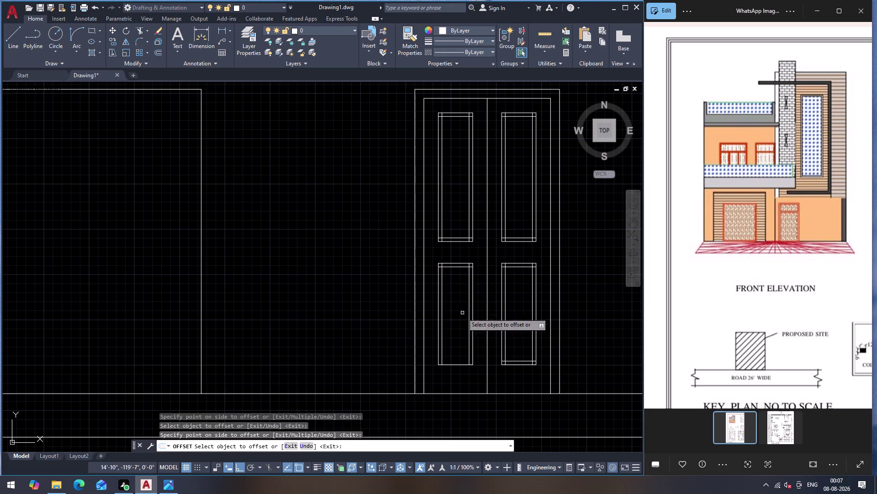
drag(456, 365, 455, 356)
click(458, 337)
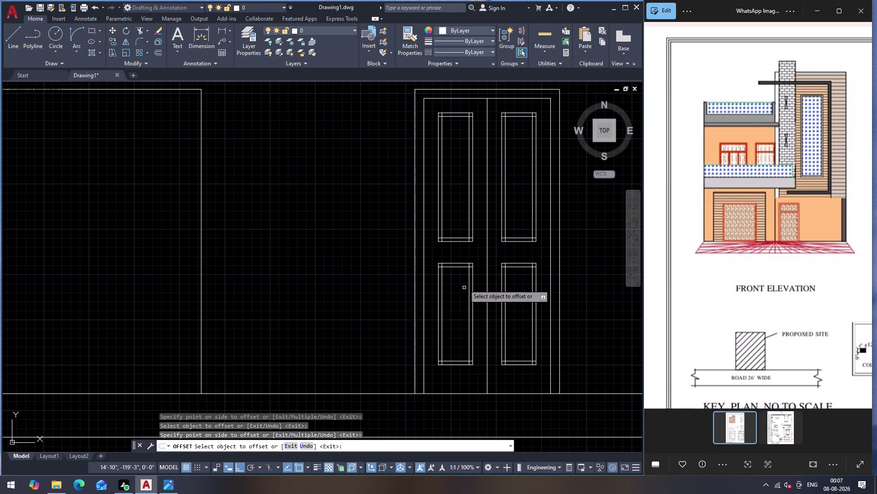
key(Escape)
Start TRIM and cut the overshooting line ends at the window surround's top corners.
scroll(up, 3)
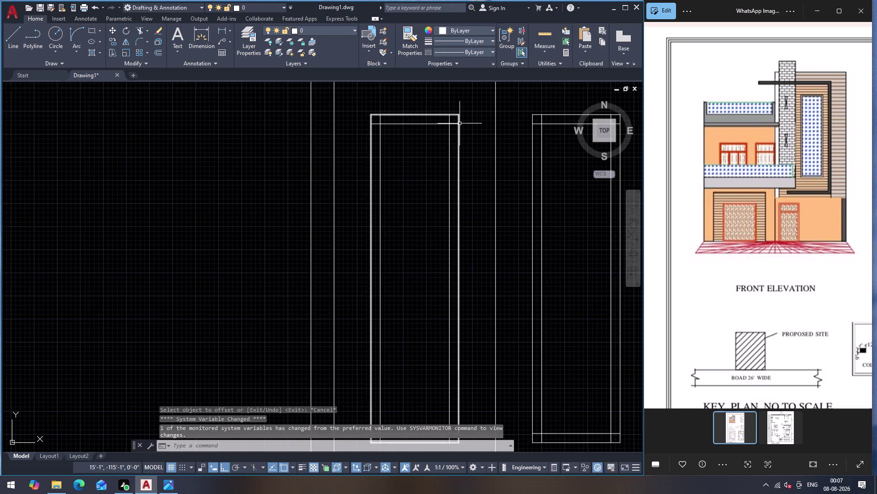
scroll(up, 3)
key(Escape)
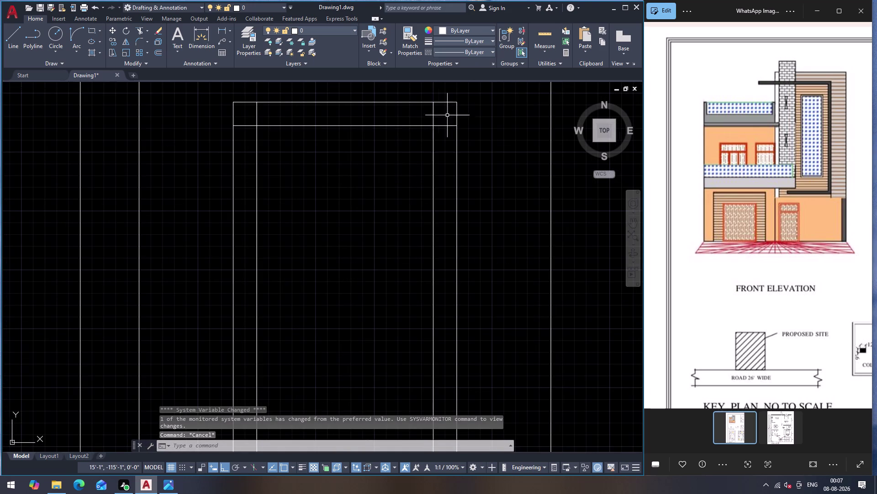
text(TR)
key(Return)
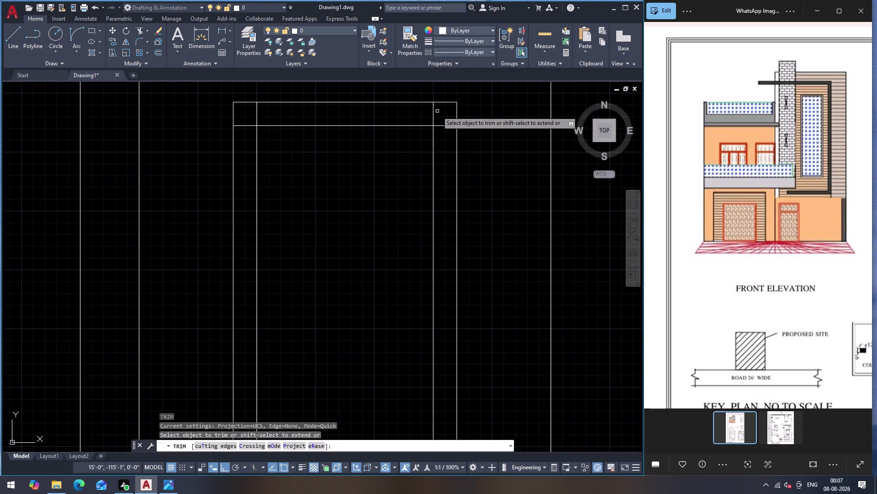
click(437, 110)
click(415, 109)
click(453, 119)
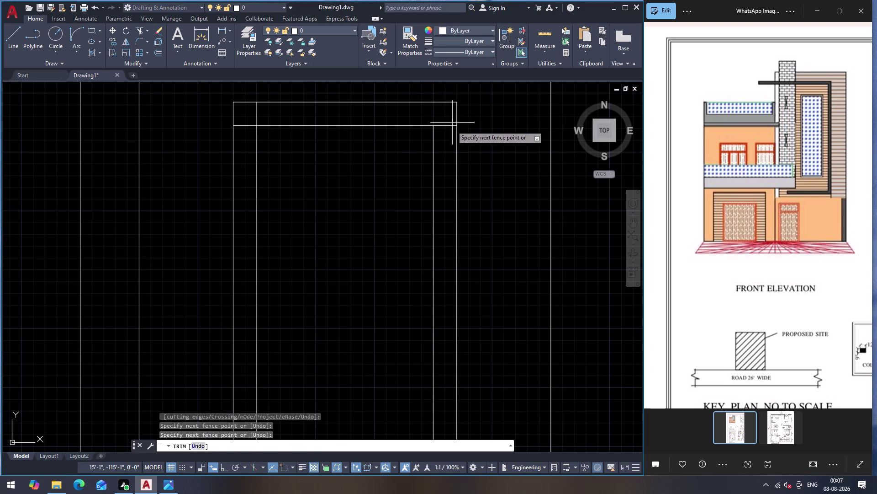
click(451, 139)
drag(239, 133, 240, 129)
double_click(242, 112)
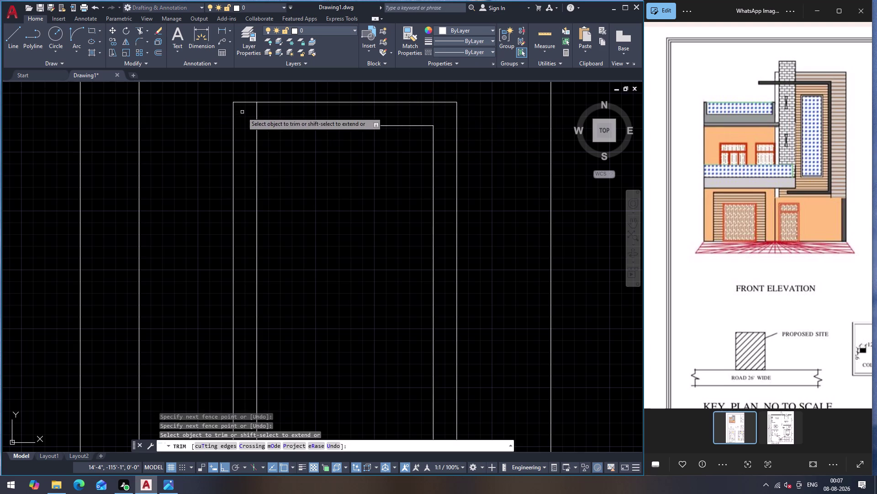
click(243, 116)
click(278, 114)
Trim the crossing line ends at the first door frame's corners and a panel.
scroll(down, 3)
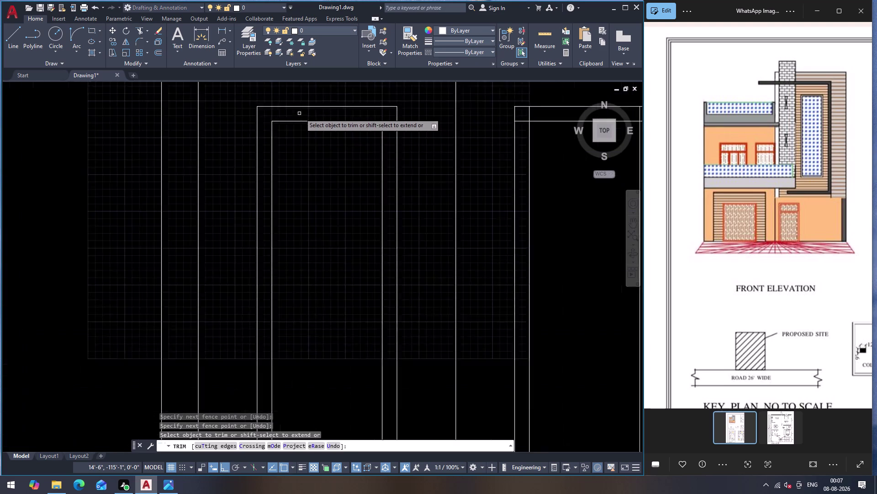
scroll(down, 3)
scroll(up, 3)
click(249, 219)
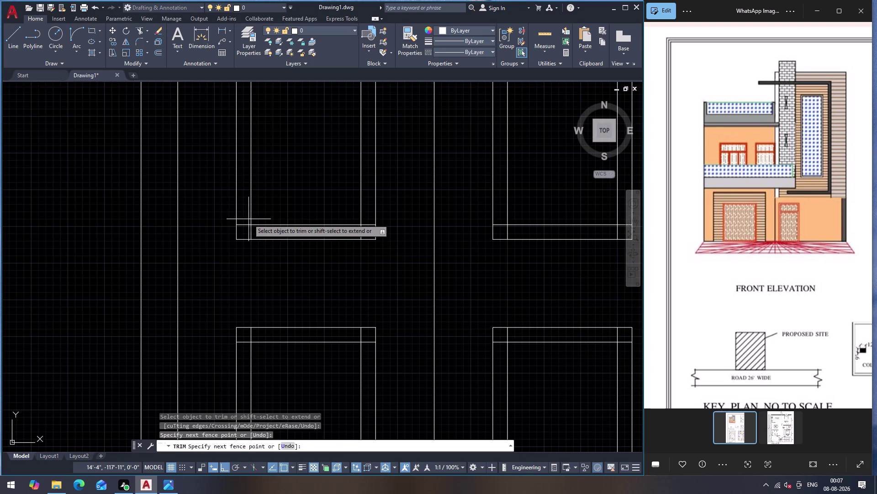
double_click(244, 228)
click(250, 235)
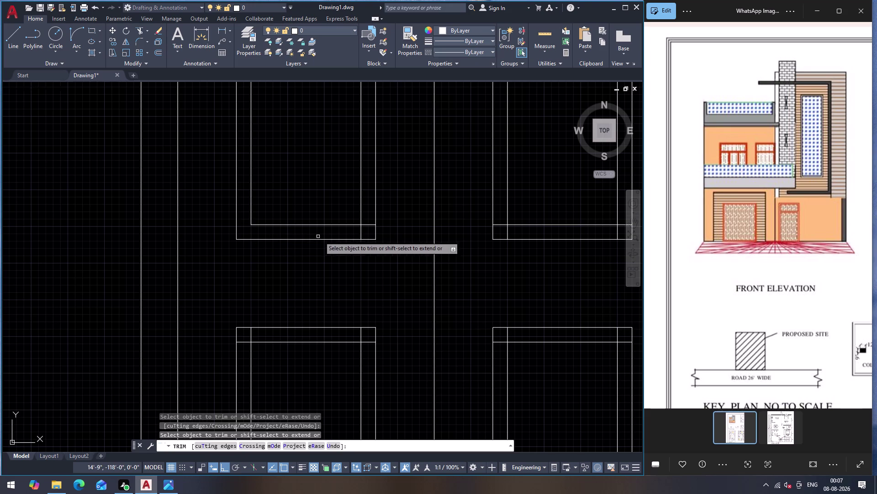
click(368, 233)
click(337, 232)
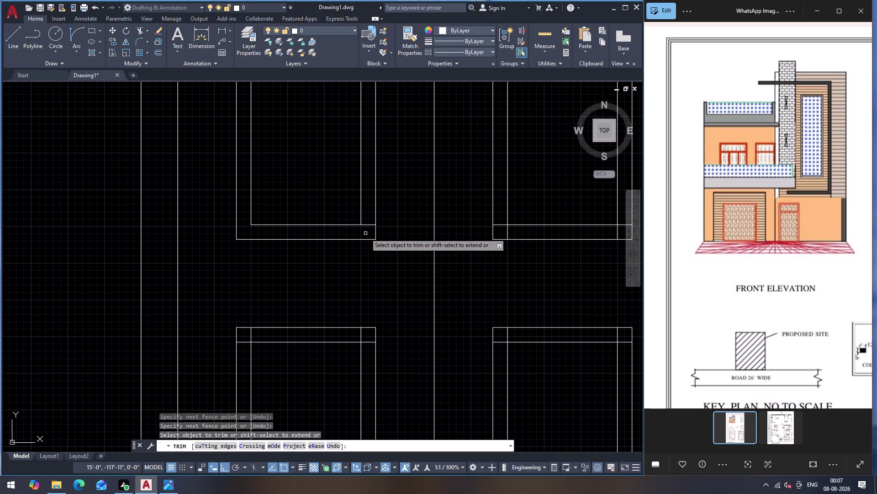
drag(366, 233, 365, 229)
click(366, 217)
Trim the overshoots at the upper frame corner and the tall door panel tops.
scroll(down, 3)
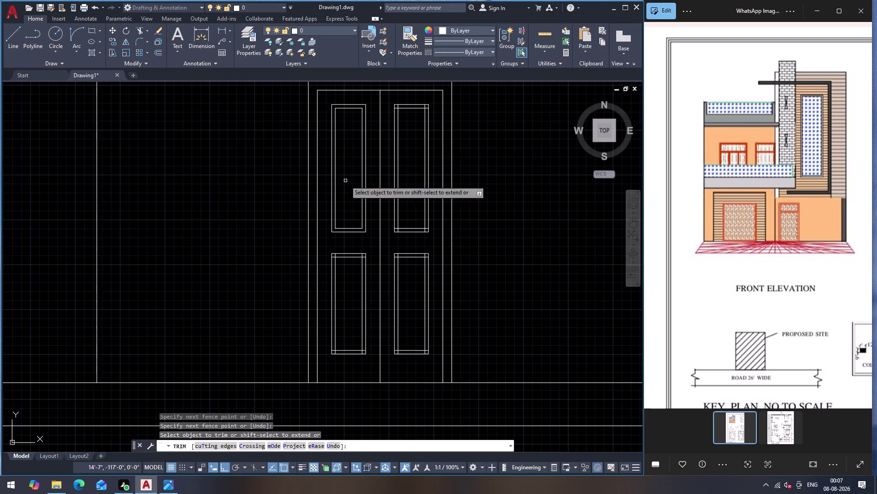
scroll(up, 3)
drag(395, 122, 392, 118)
double_click(388, 97)
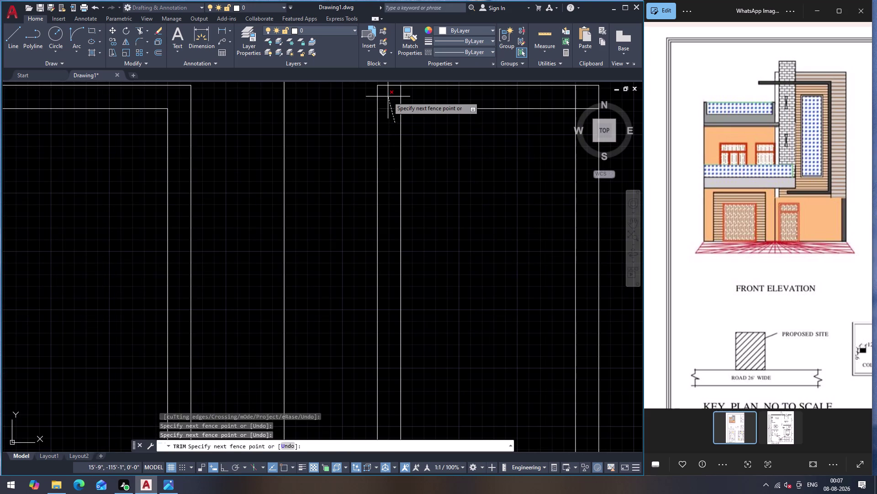
click(388, 96)
click(417, 100)
scroll(down, 3)
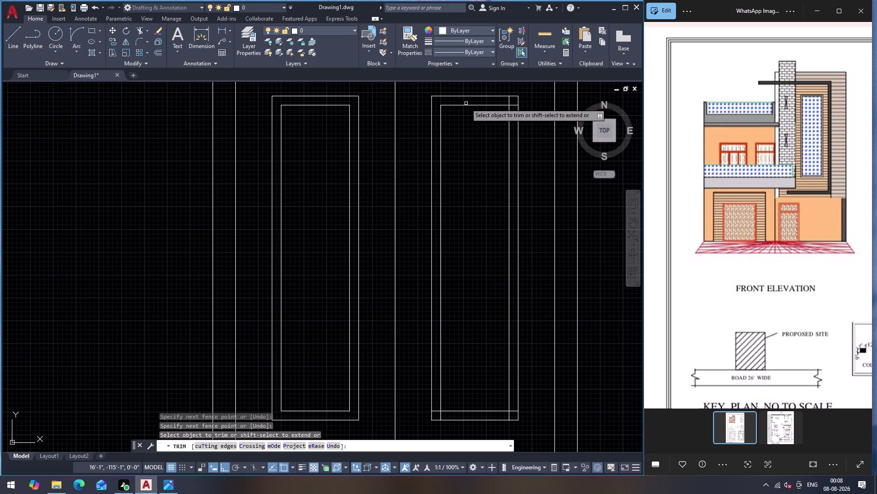
drag(513, 102, 506, 102)
click(484, 101)
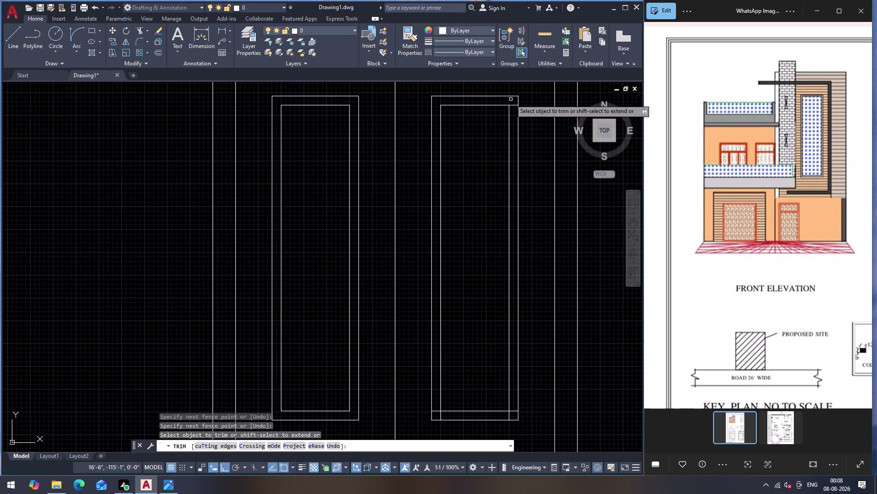
click(513, 100)
click(515, 112)
scroll(down, 3)
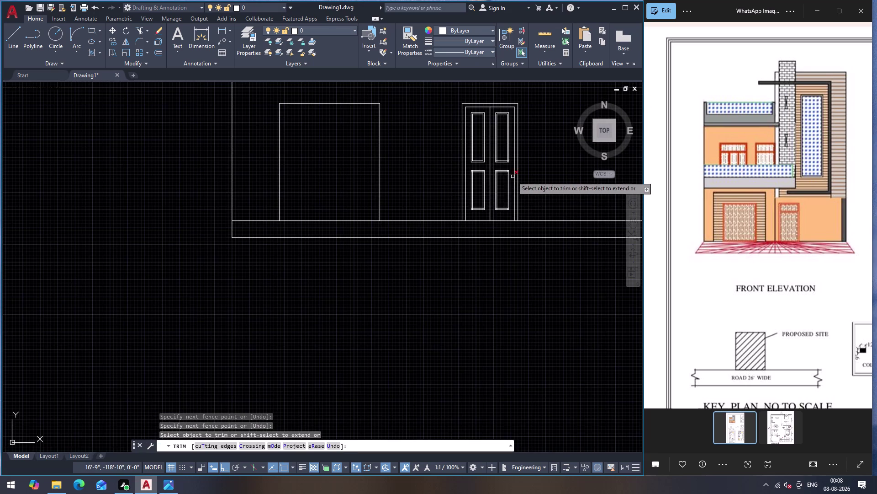
scroll(up, 3)
scroll(up, 3)
Trim crossing lines at the window corners and the lower frame and panel corners.
click(497, 112)
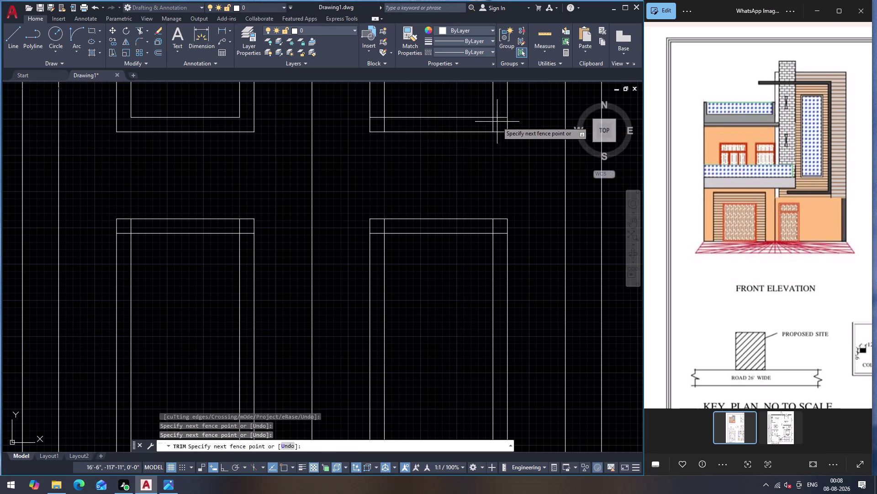
click(497, 126)
click(497, 124)
click(480, 125)
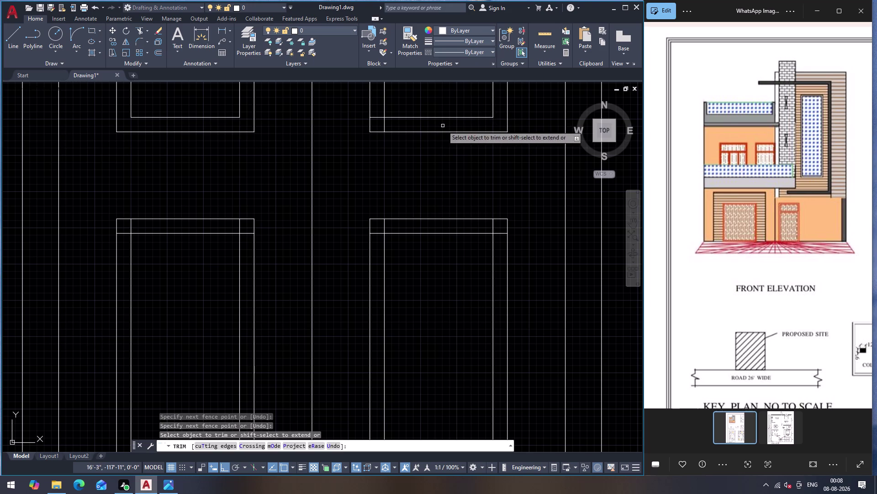
click(405, 127)
click(381, 122)
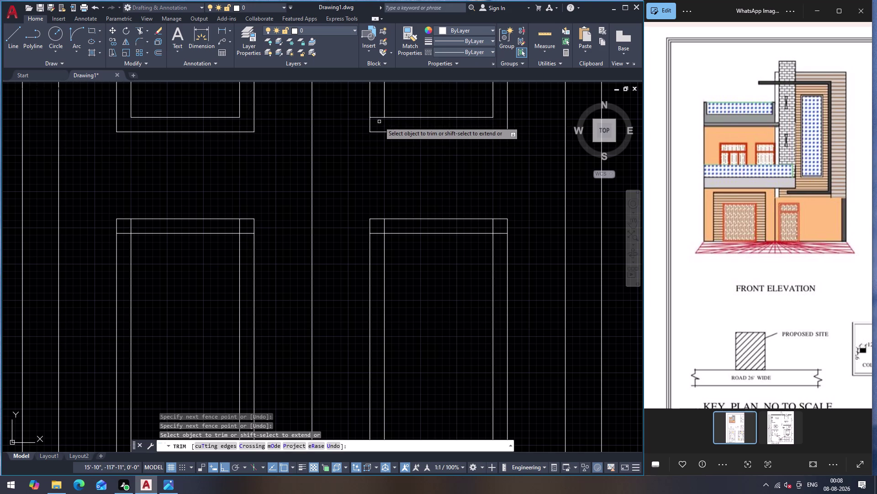
click(380, 122)
click(380, 112)
click(380, 242)
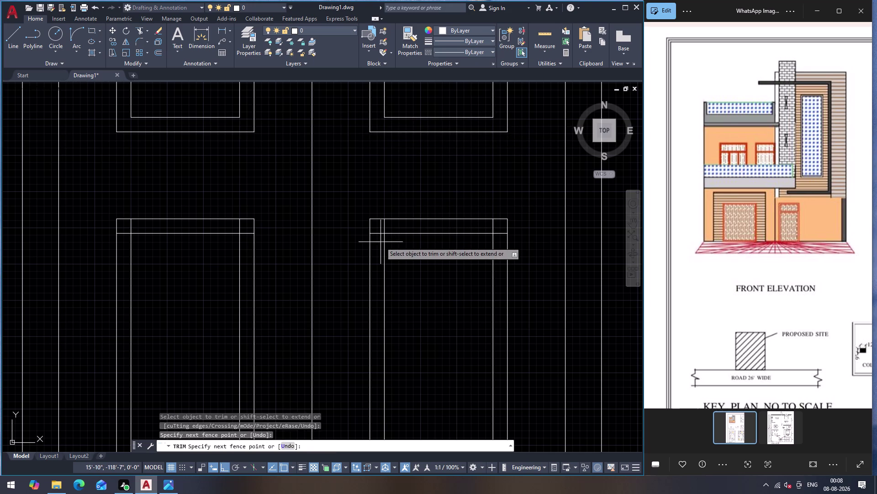
click(381, 223)
click(381, 225)
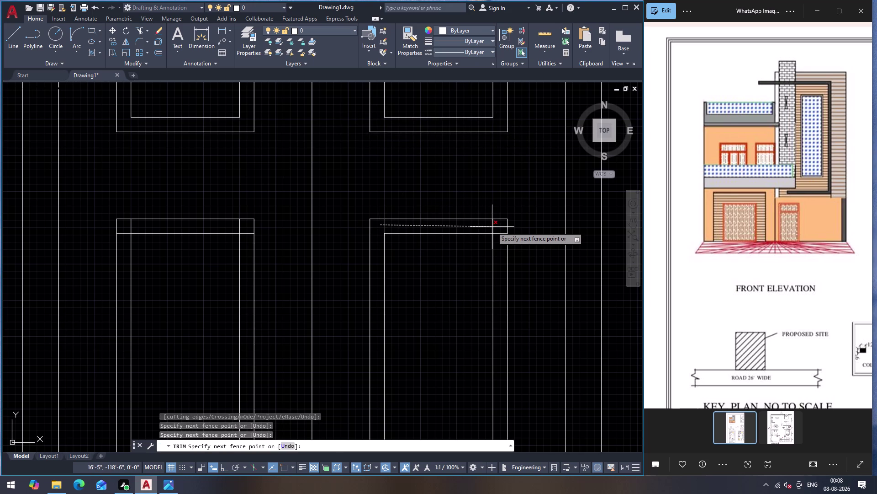
click(497, 227)
click(500, 224)
Trim the overshoots at the frame's bottom corners near the floor line.
scroll(down, 3)
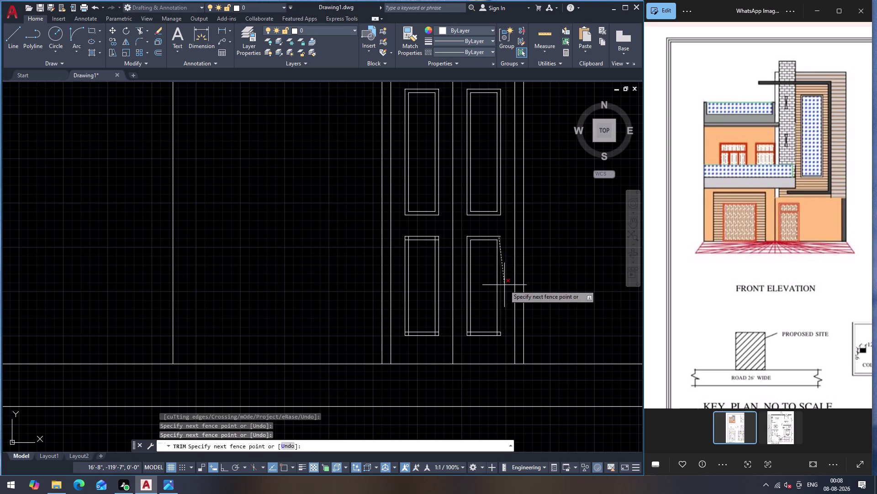
scroll(up, 3)
click(459, 189)
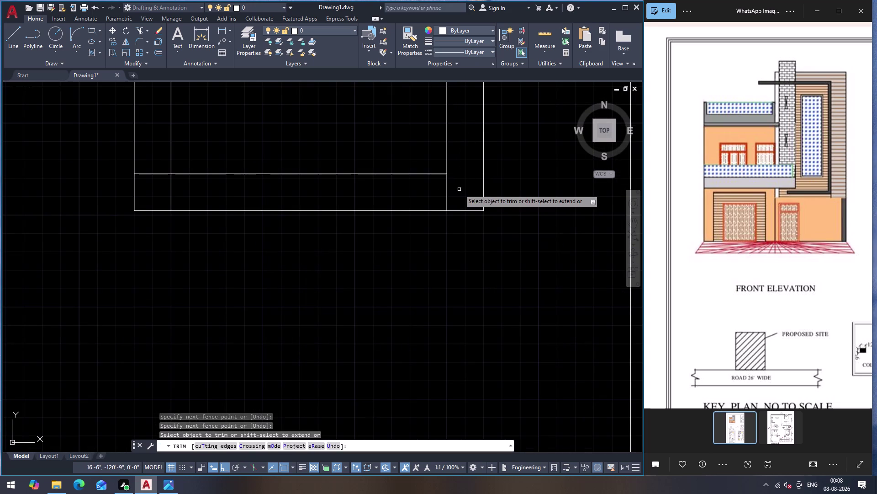
click(467, 195)
click(163, 198)
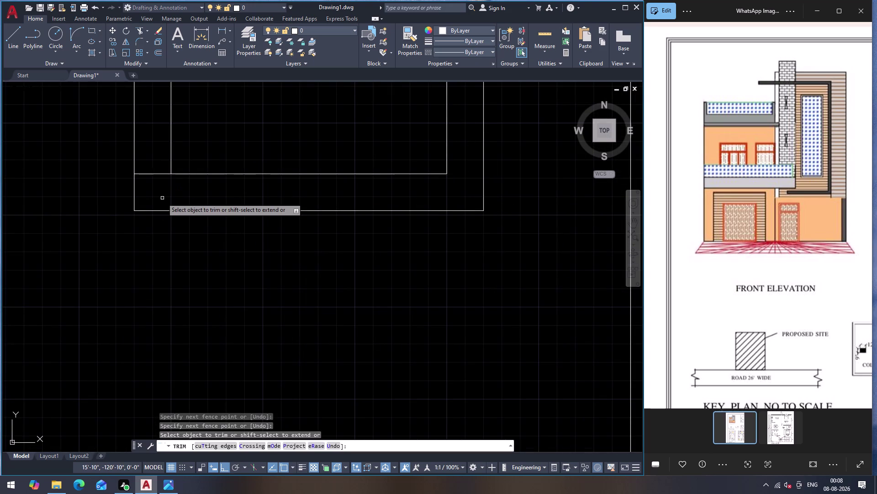
click(162, 198)
click(163, 162)
Fence-trim the crossing lines along the door frame's top corners.
scroll(down, 3)
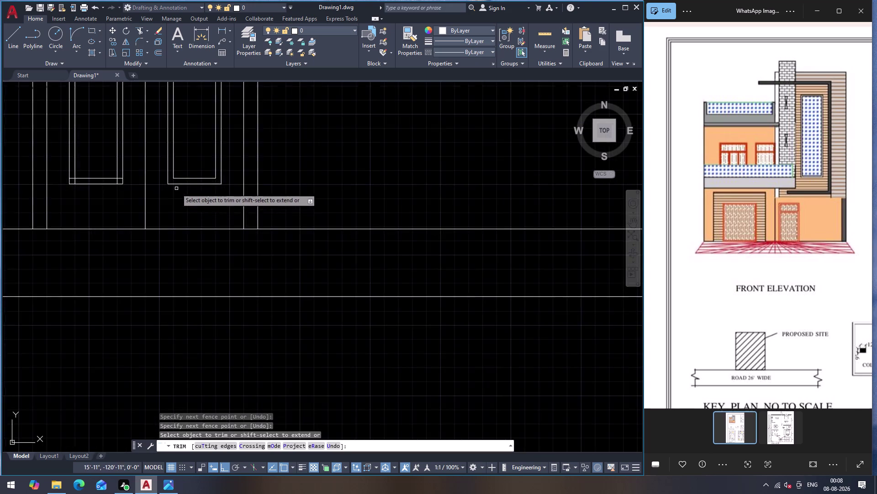
scroll(down, 3)
scroll(up, 3)
scroll(up, 3)
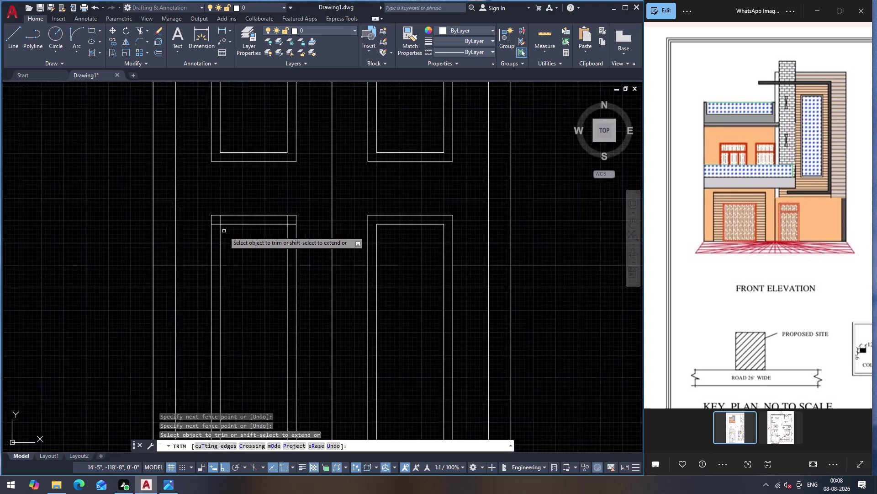
scroll(up, 3)
click(176, 232)
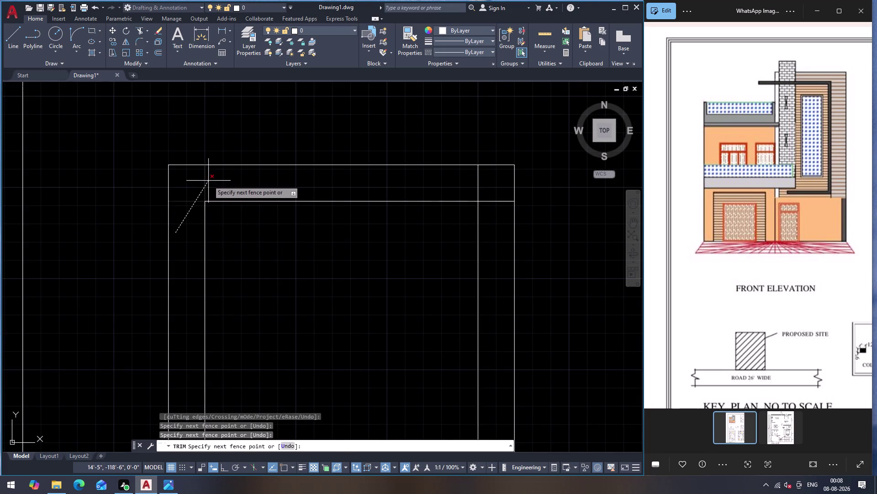
click(208, 180)
click(301, 188)
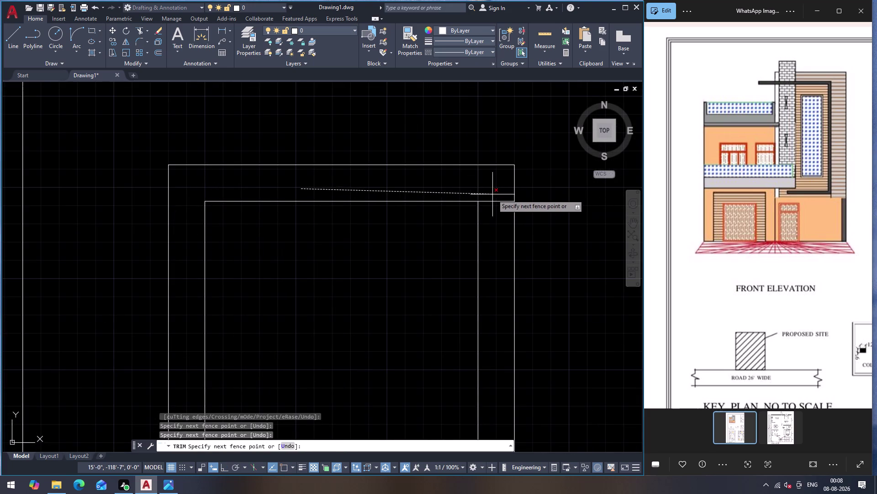
click(499, 192)
click(498, 181)
Trim the last overshoots at the lower frame corners and end the trim command.
scroll(down, 3)
scroll(down, 3)
scroll(up, 3)
click(496, 334)
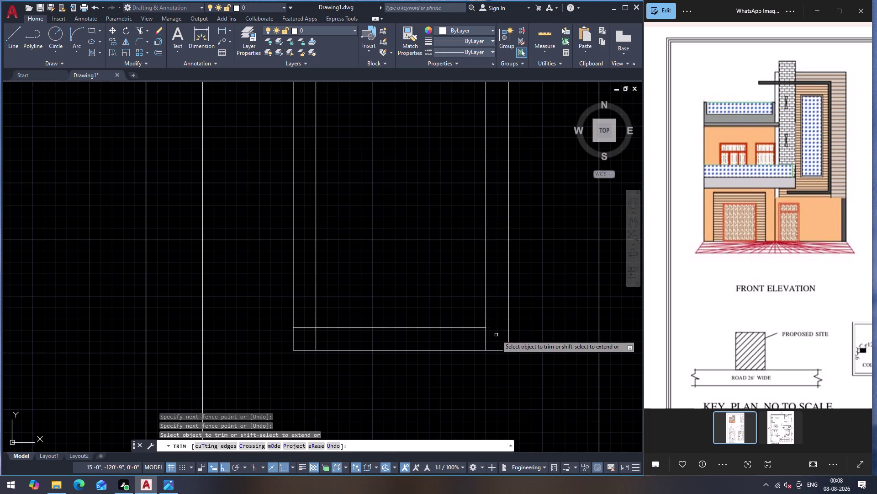
click(501, 342)
click(298, 337)
click(305, 341)
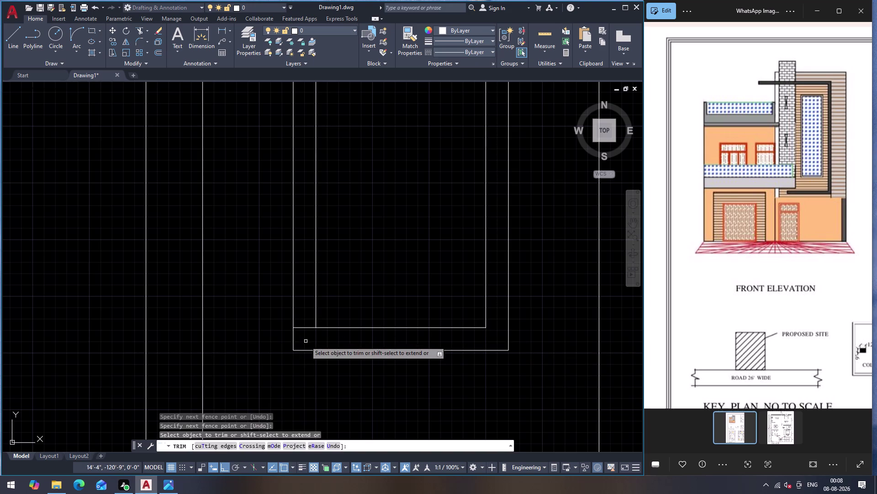
click(307, 296)
scroll(down, 3)
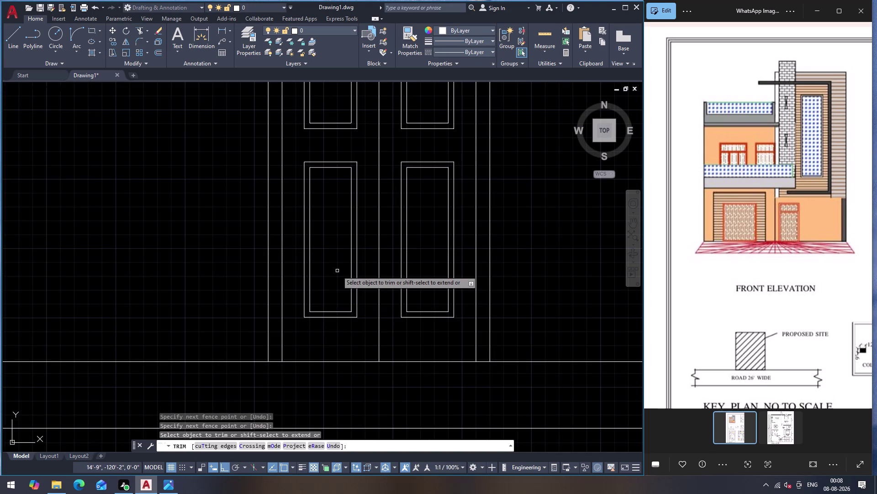
key(Escape)
scroll(up, 3)
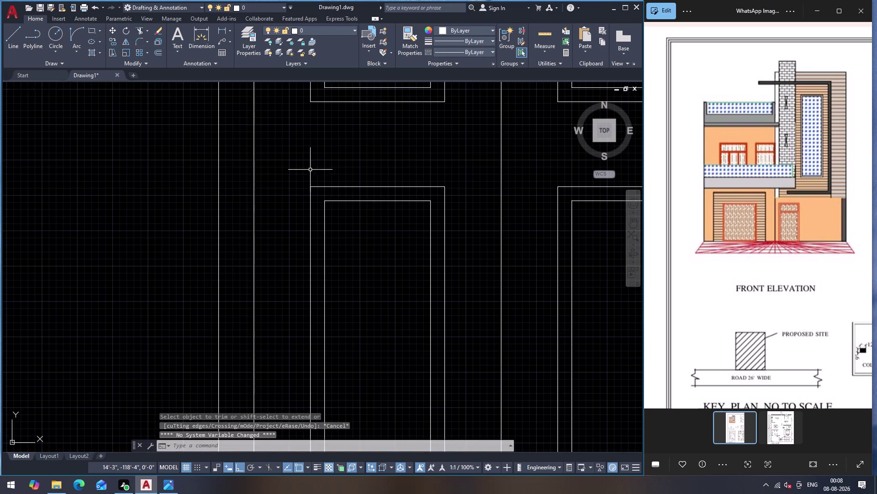
Draw diagonal lines joining the panel's two top outer corners to its inner corners.
key(l)
key(Return)
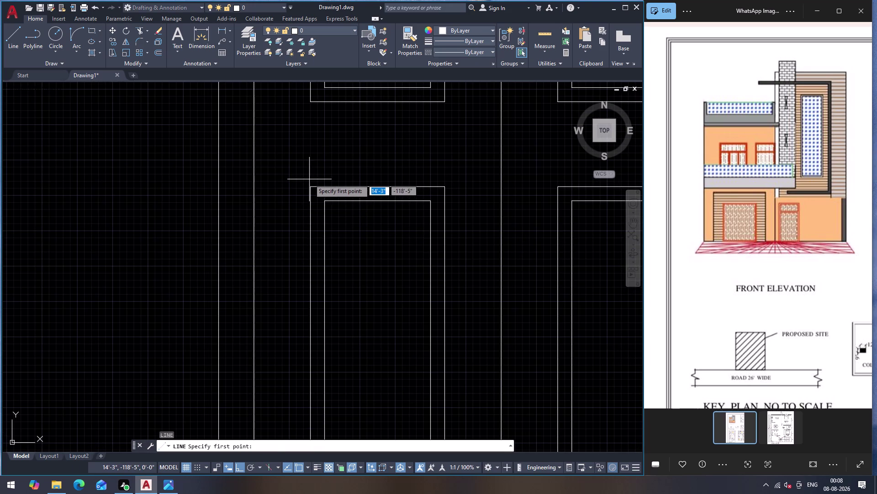
click(311, 187)
click(325, 200)
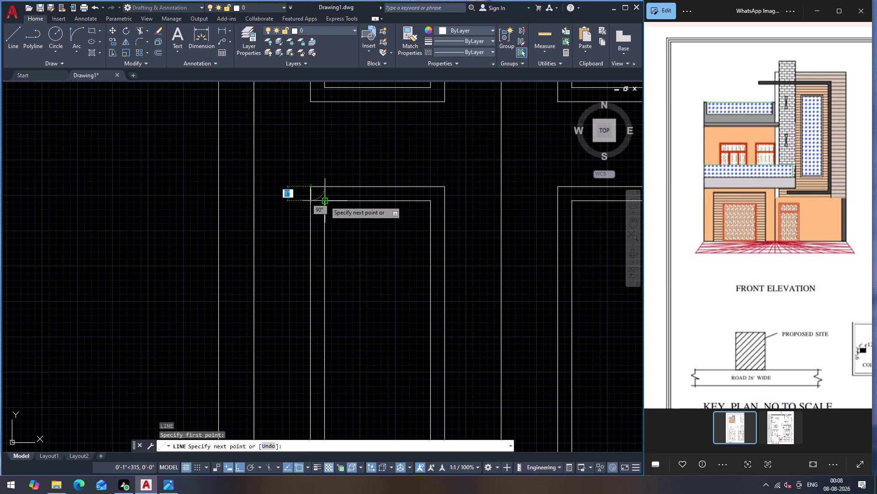
key(Escape)
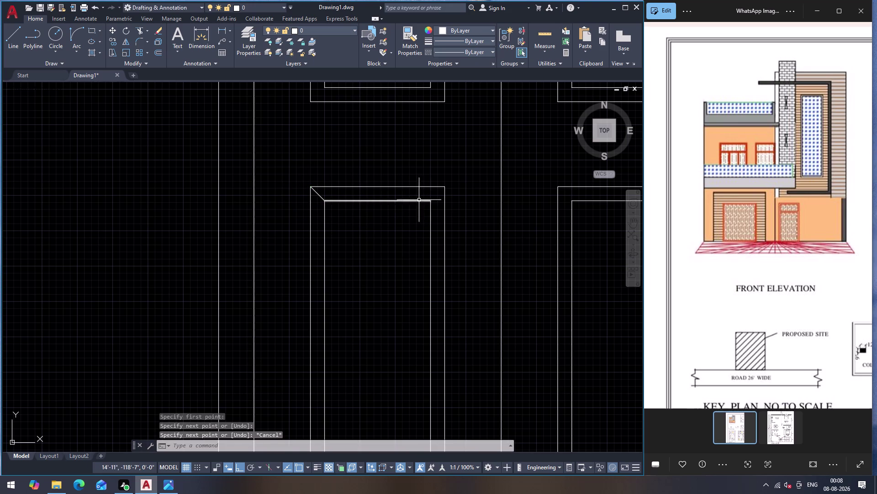
key(l)
key(Return)
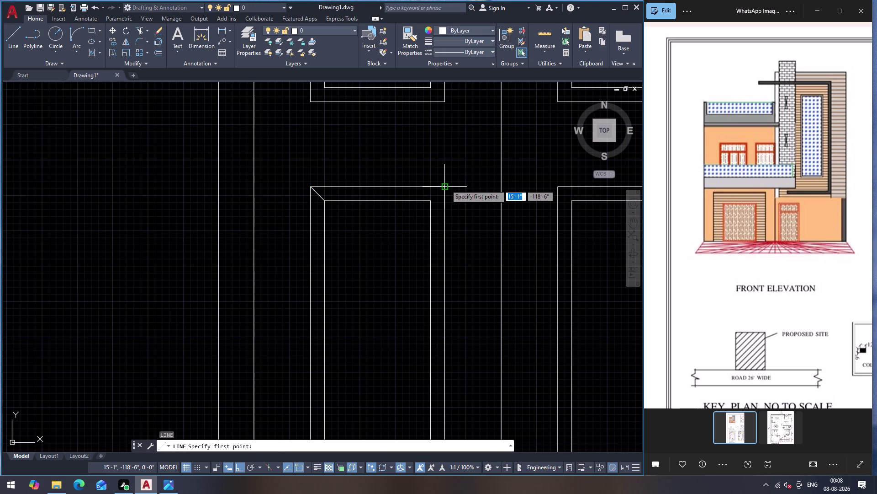
drag(446, 185, 442, 189)
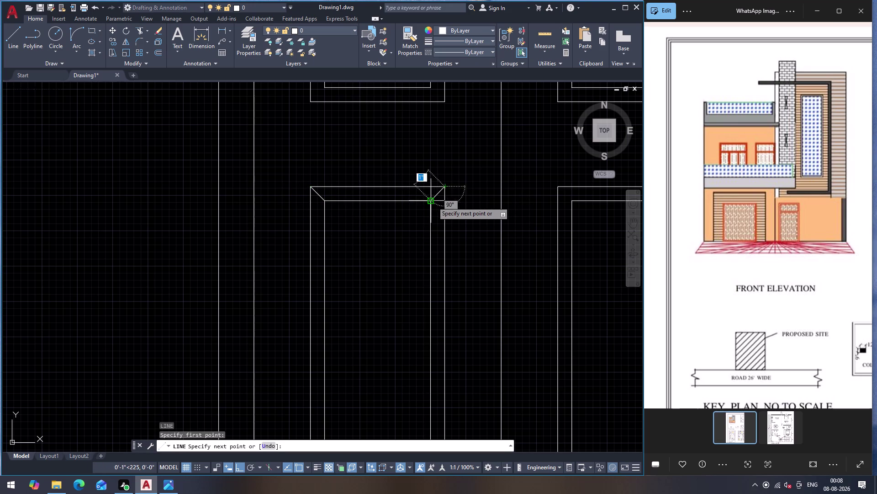
click(430, 202)
key(Escape)
Draw diagonal lines joining the panel's two bottom outer corners to its inner corners.
scroll(down, 3)
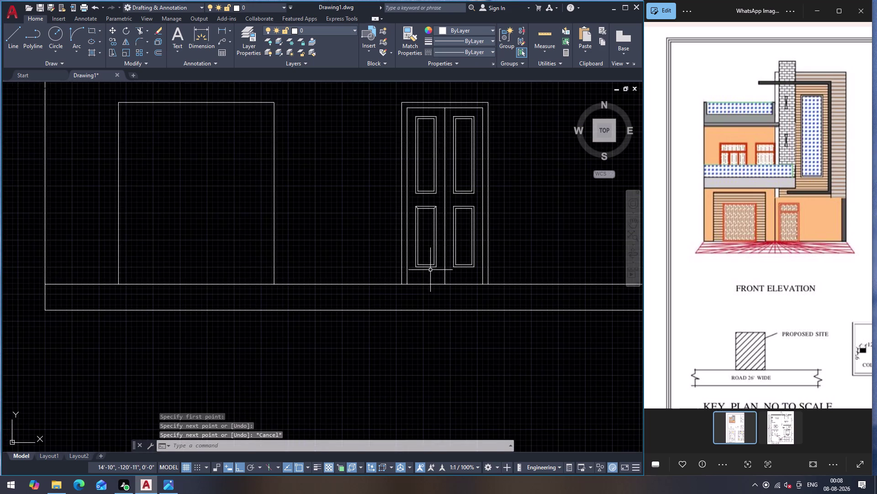
scroll(up, 3)
key(Return)
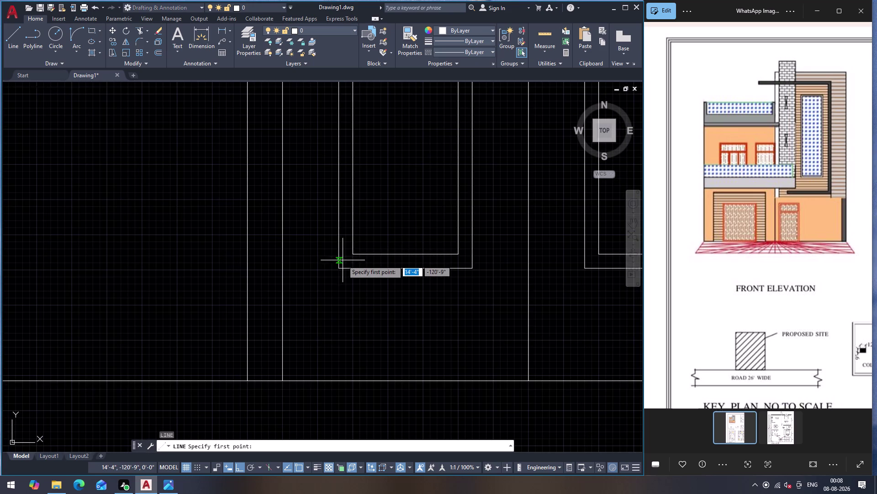
click(342, 267)
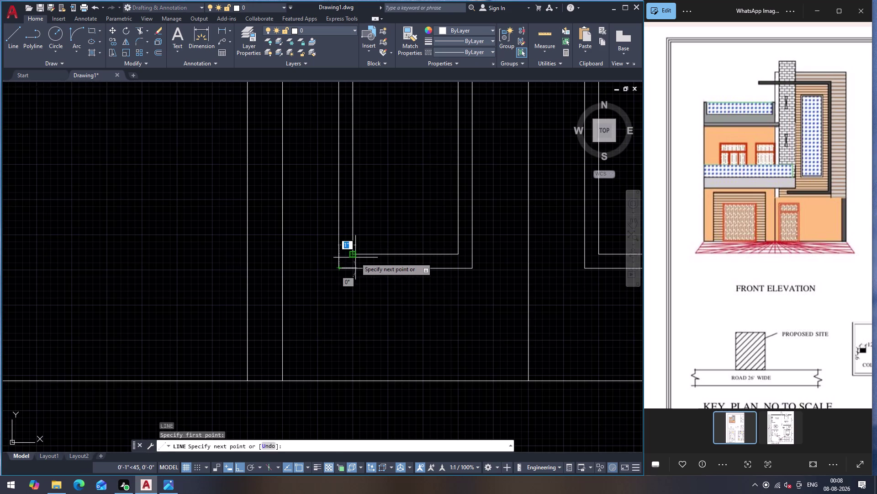
click(355, 258)
key(Return)
key(Return)
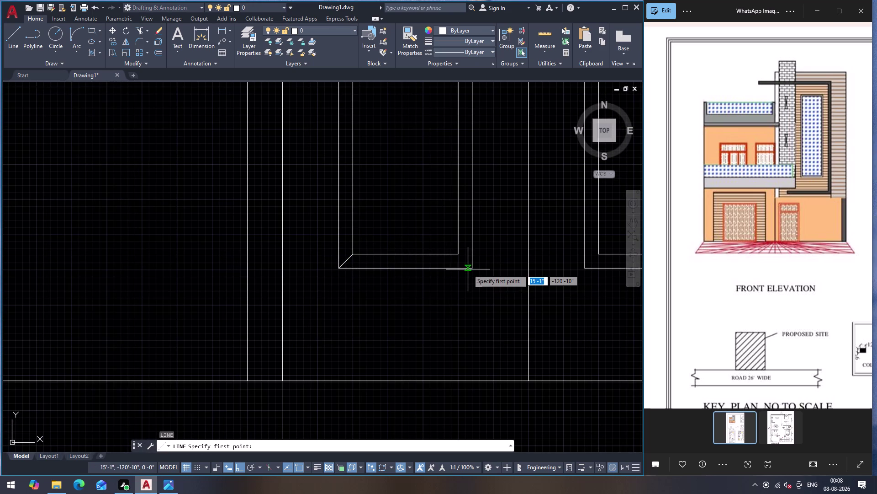
click(470, 268)
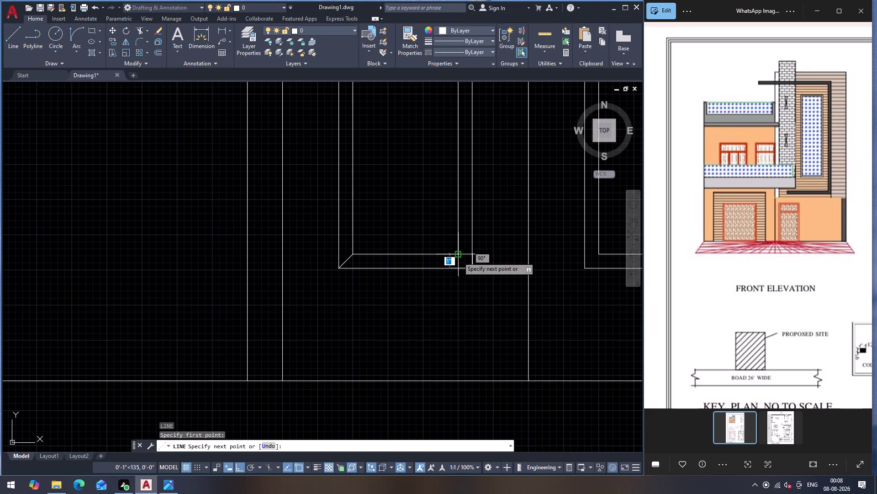
click(459, 257)
key(Return)
Select the four diagonal corner lines of the panel.
click(464, 260)
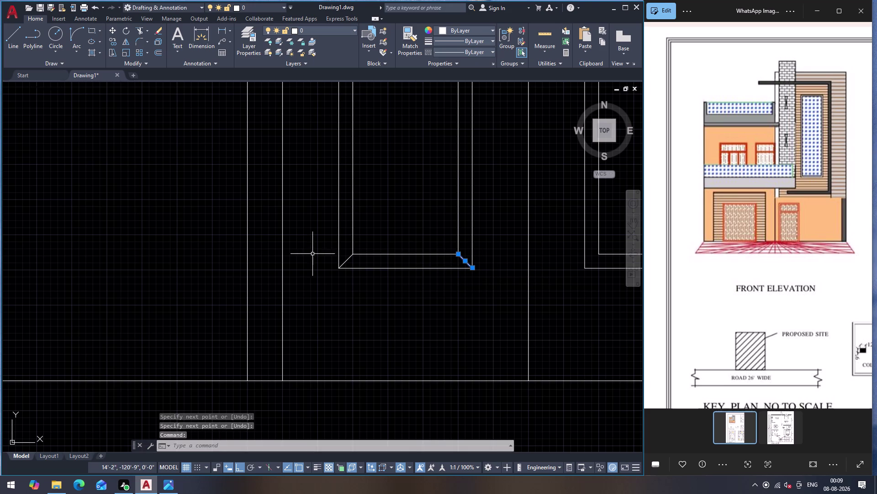
click(347, 261)
scroll(down, 3)
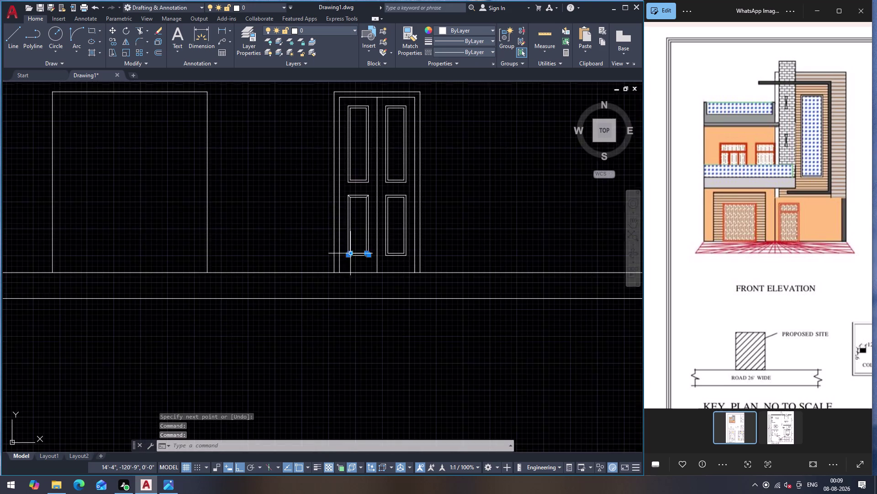
scroll(up, 3)
click(353, 202)
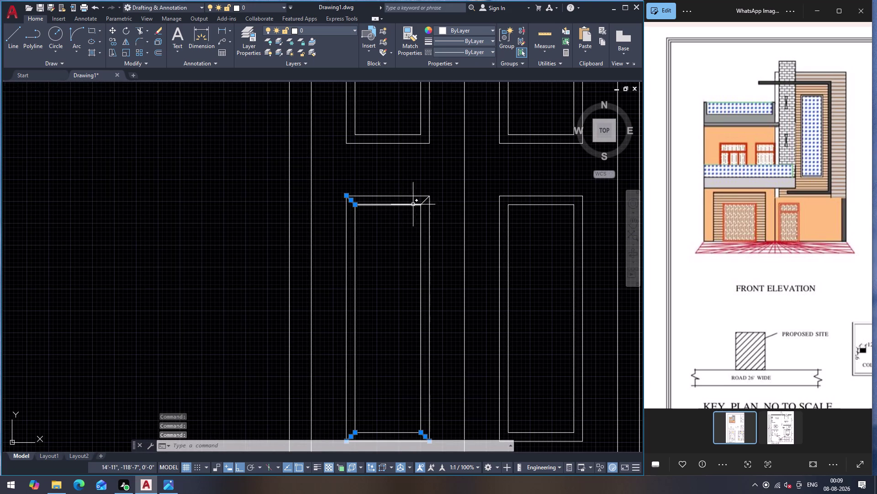
click(425, 200)
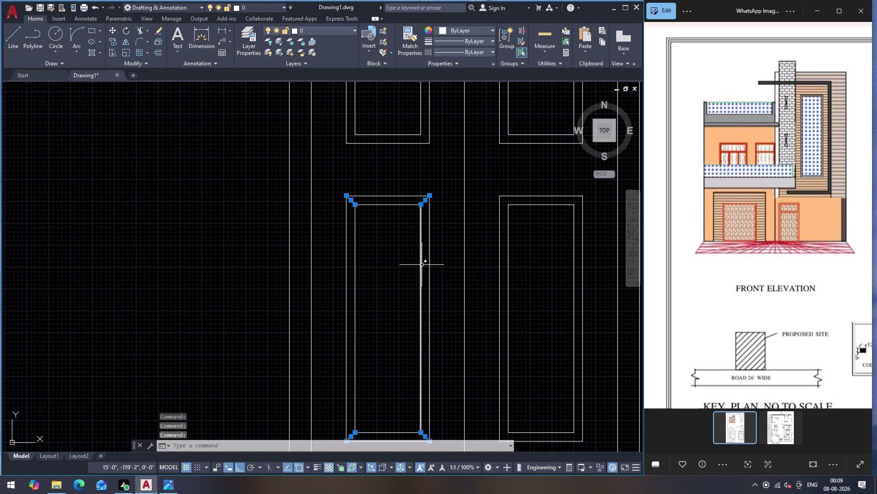
Copy the corner diagonals with CO onto the right lower panel and the upper panels.
text(CO)
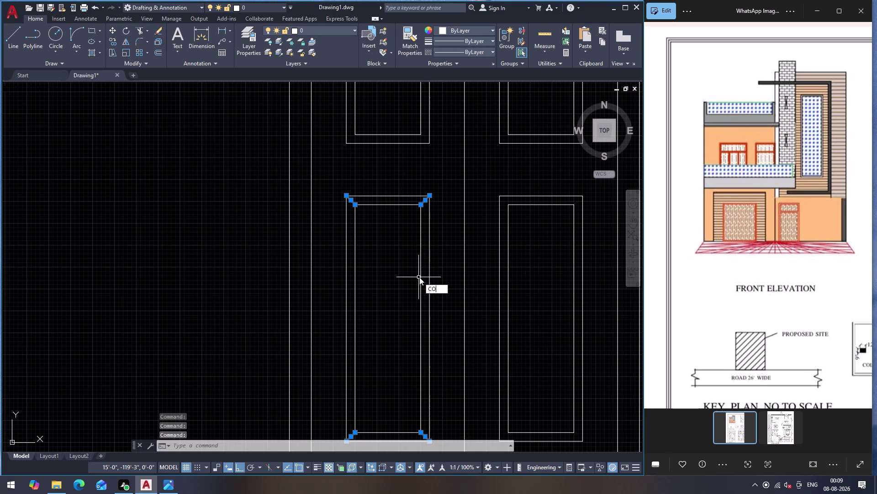
key(Return)
click(431, 194)
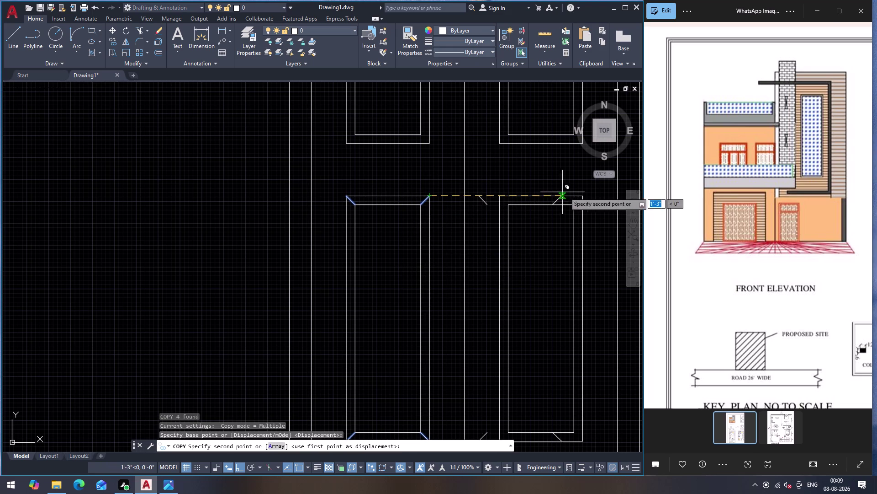
click(582, 195)
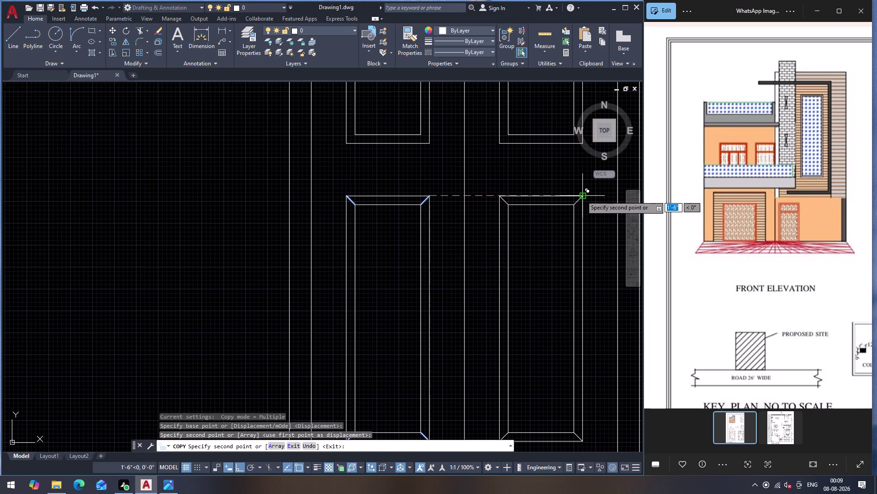
scroll(down, 3)
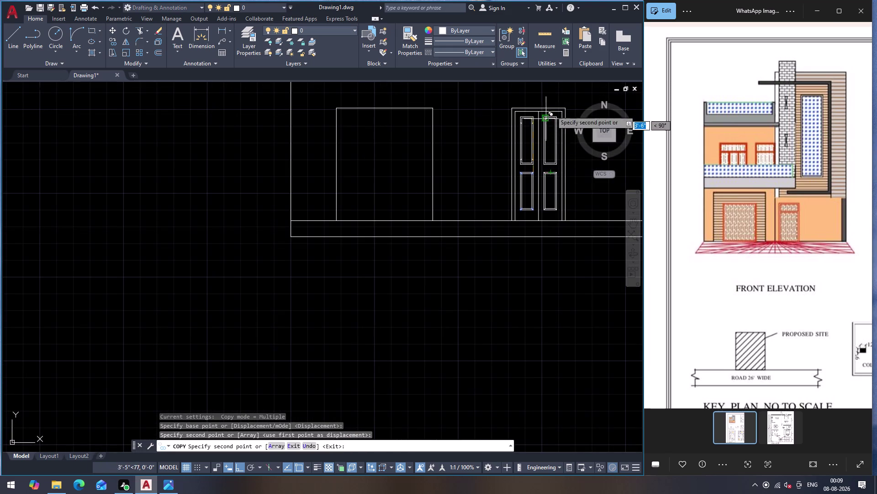
scroll(up, 3)
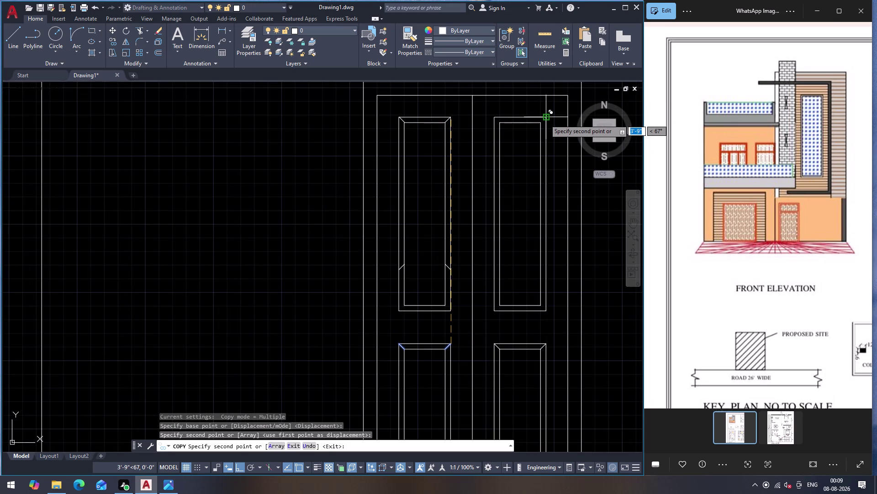
click(545, 119)
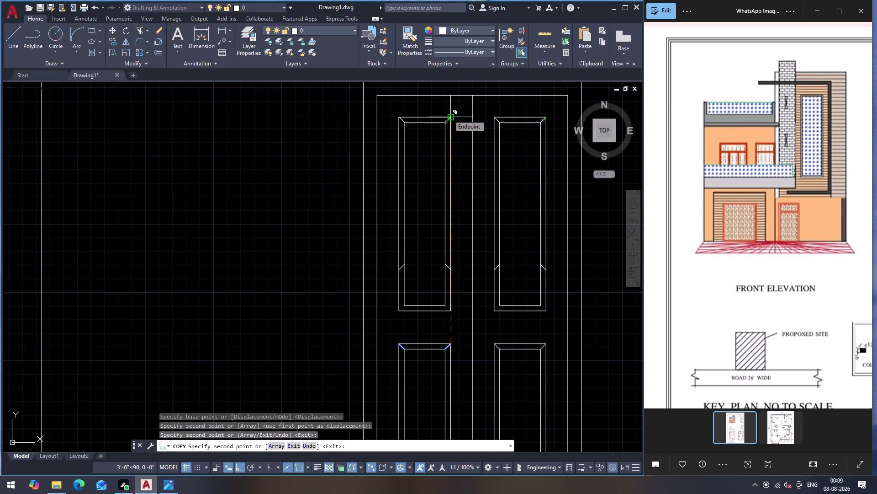
click(449, 118)
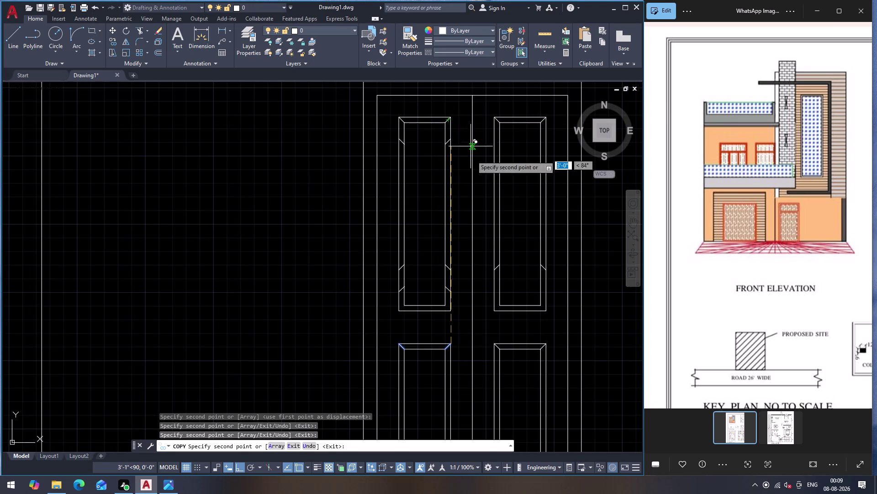
key(Escape)
Select the misplaced diagonal copies on the panels and start moving them.
scroll(up, 3)
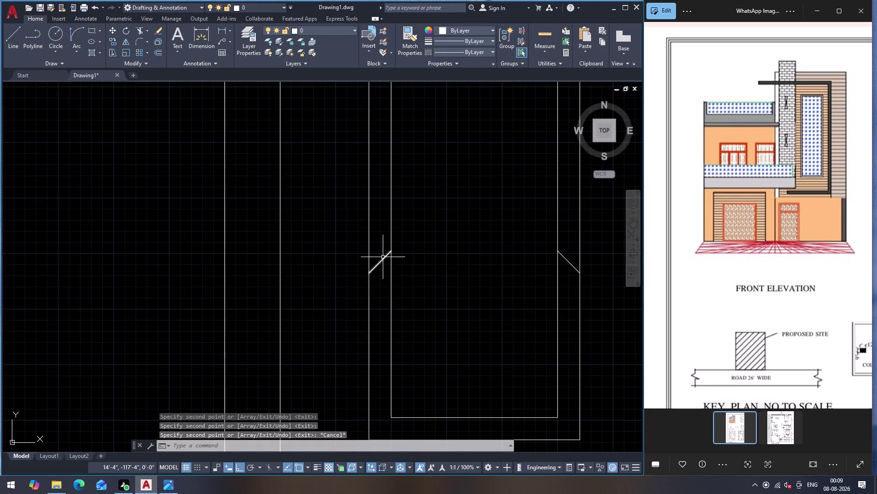
click(382, 256)
click(384, 260)
click(384, 255)
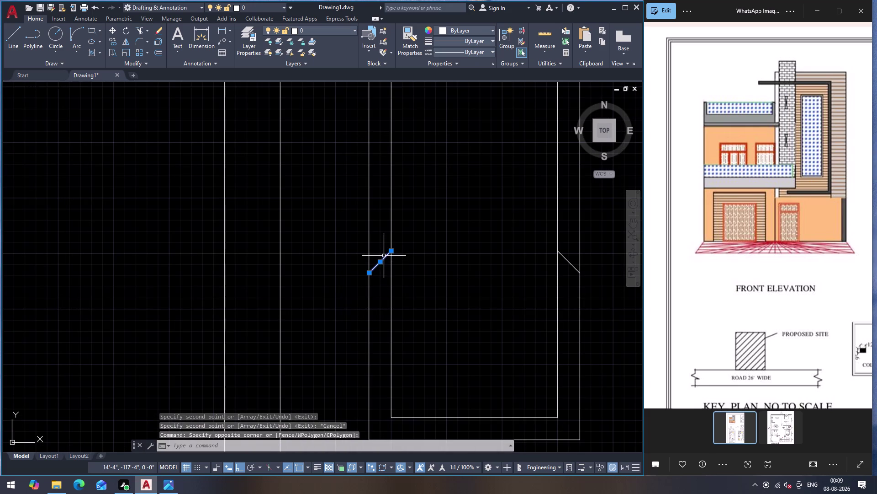
click(568, 261)
scroll(down, 3)
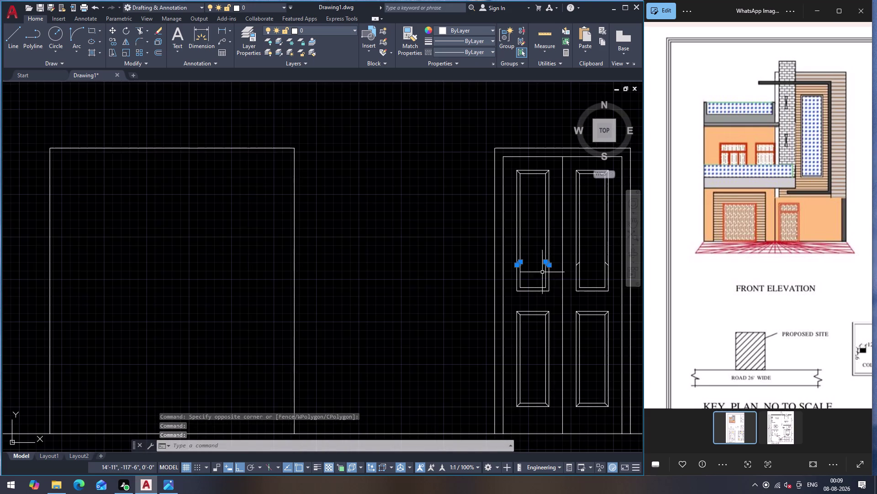
scroll(up, 3)
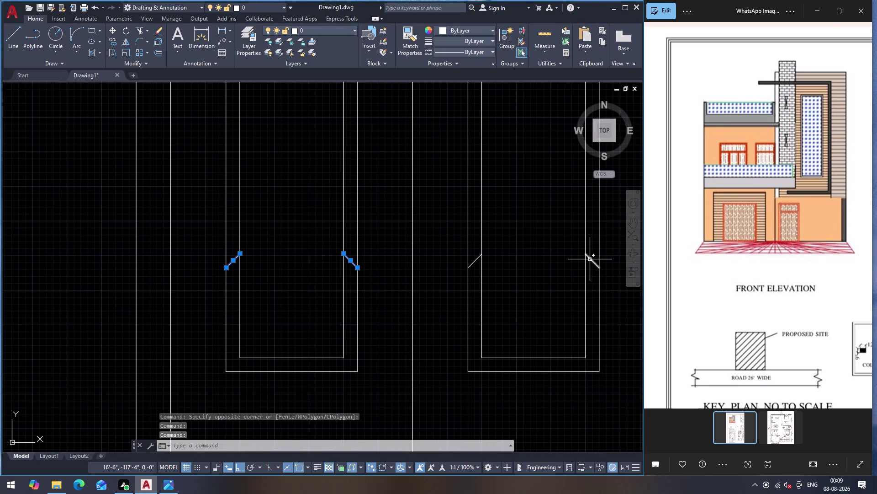
click(590, 259)
click(471, 265)
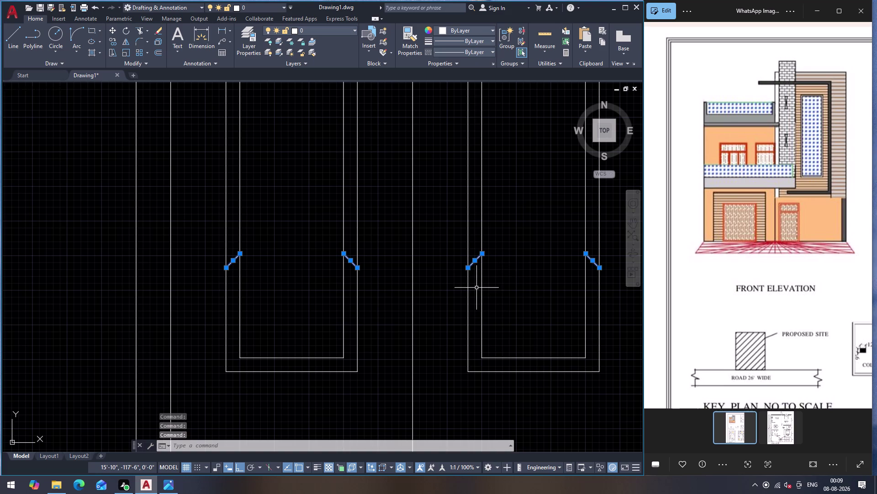
key(m)
key(Return)
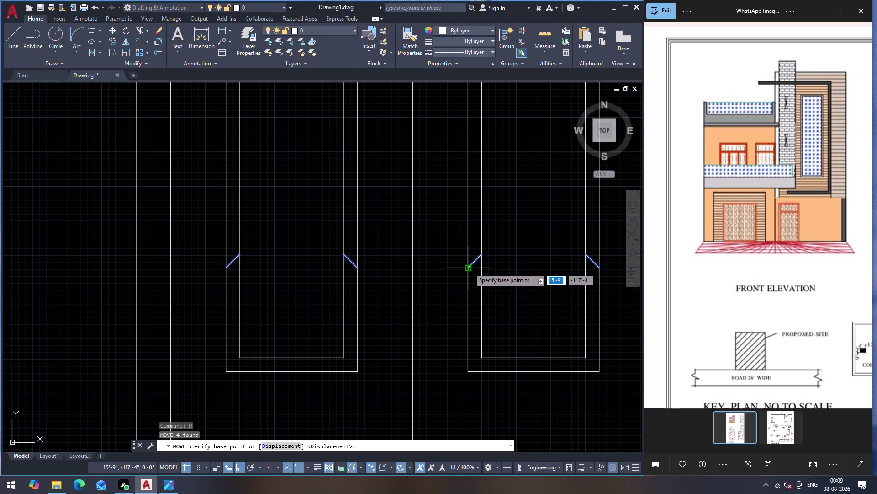
Move the four stray diagonals down to the upper panels' bottom corners, then select the window opening's top edge.
click(469, 269)
click(470, 374)
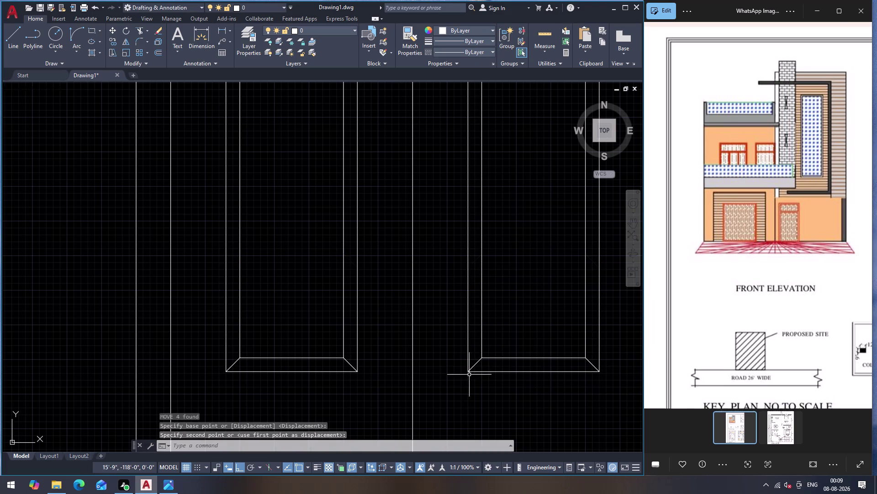
scroll(down, 3)
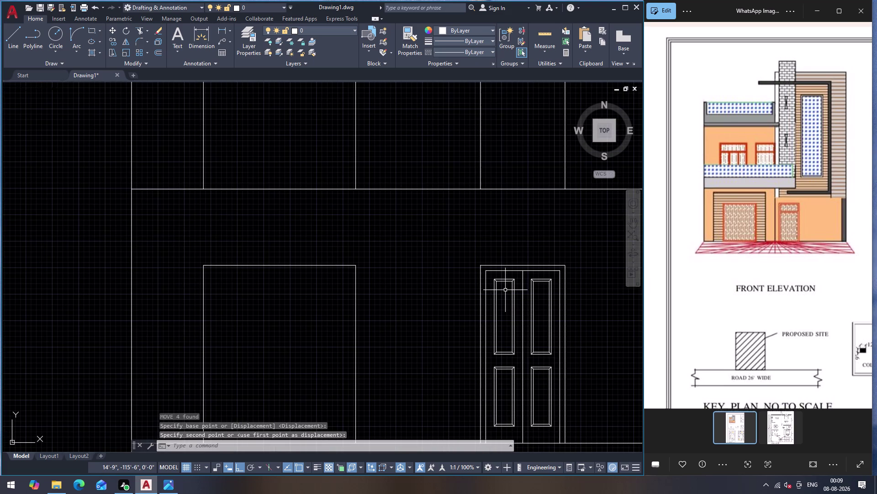
key(Escape)
scroll(down, 3)
scroll(up, 3)
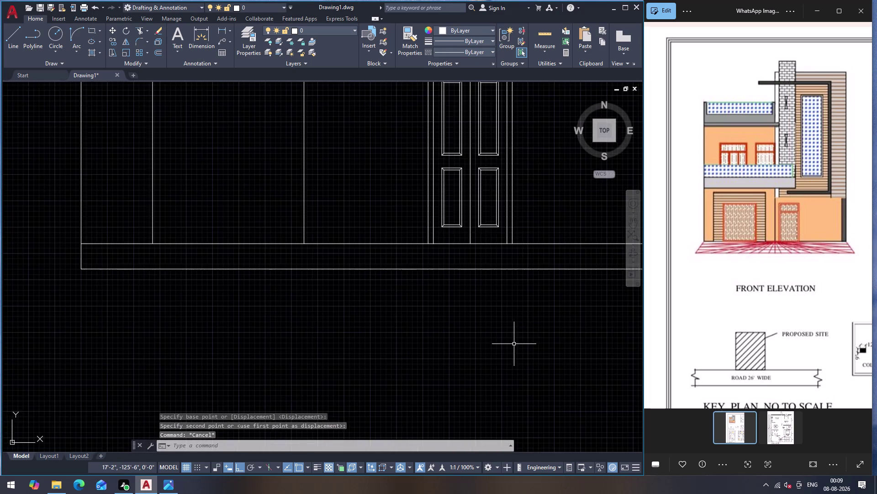
scroll(down, 3)
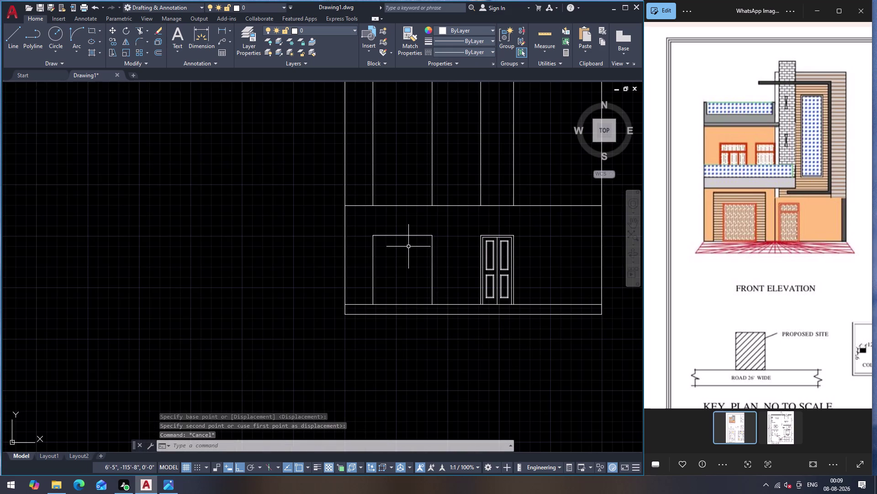
scroll(up, 3)
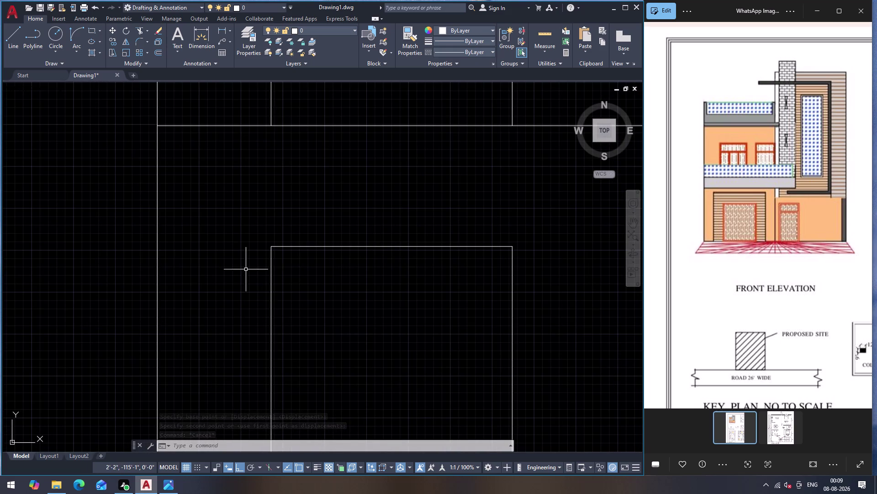
click(320, 246)
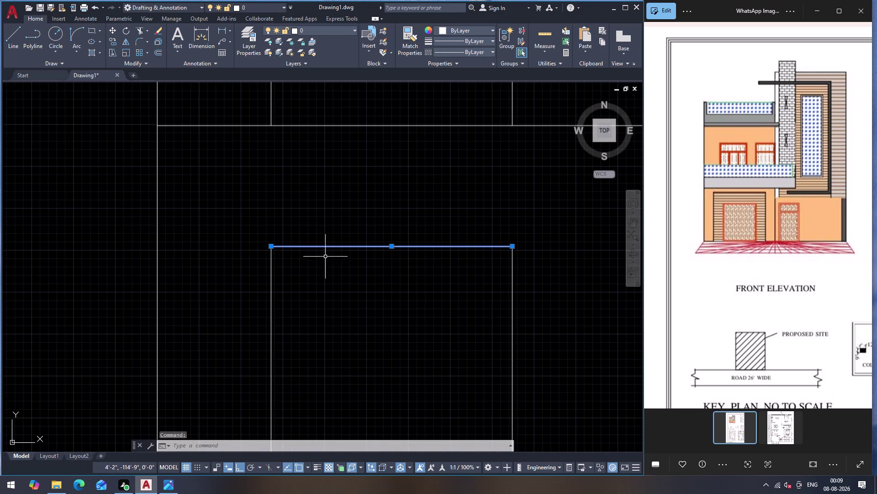
Offset the window opening's top and left edges 2 inches inward.
key(o)
key(Return)
click(334, 247)
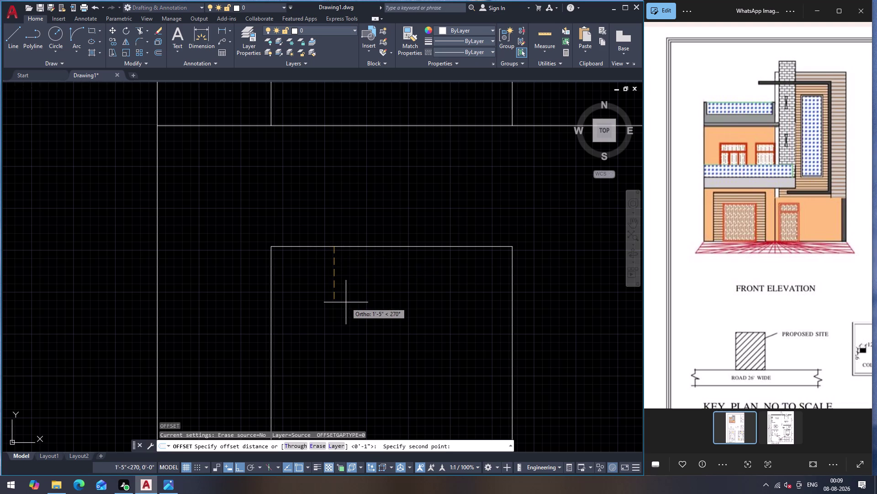
key(2)
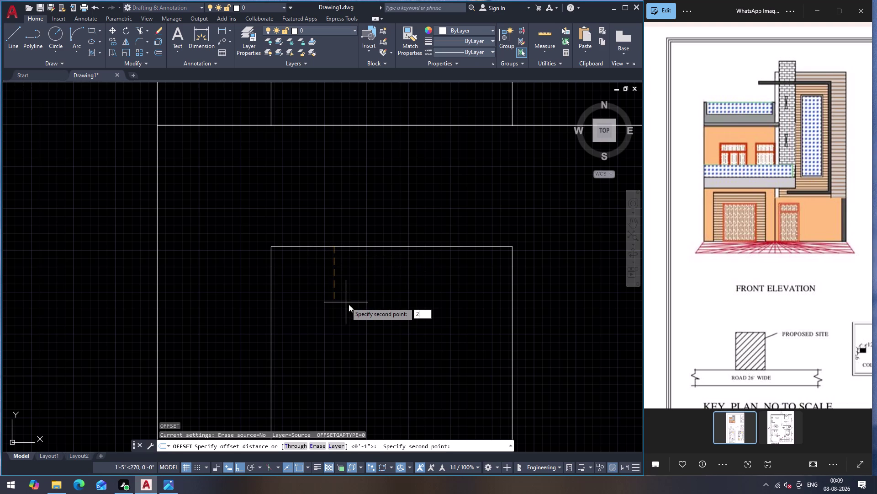
key(shift+quotedbl)
key(Return)
click(346, 302)
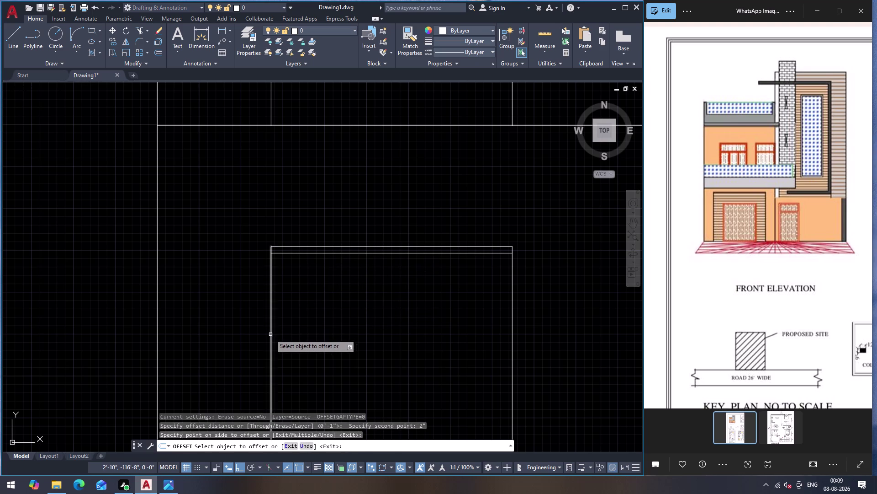
click(270, 335)
click(335, 335)
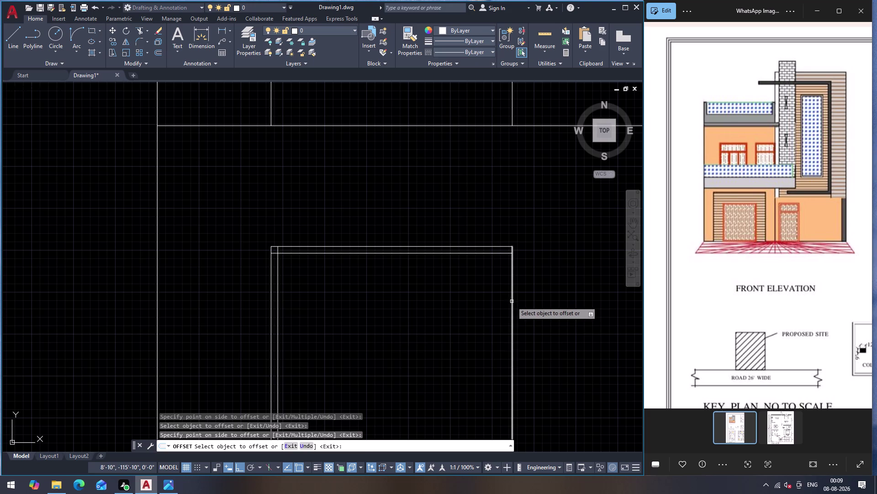
Offset the opening's right edge 2 inches inward to complete the frame line.
drag(512, 301, 508, 301)
click(485, 305)
scroll(down, 3)
scroll(up, 3)
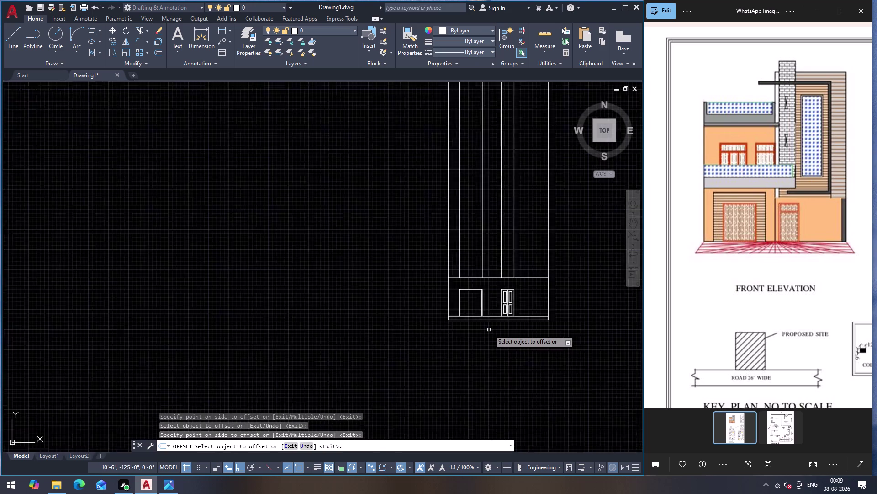
scroll(up, 3)
scroll(up, 3)
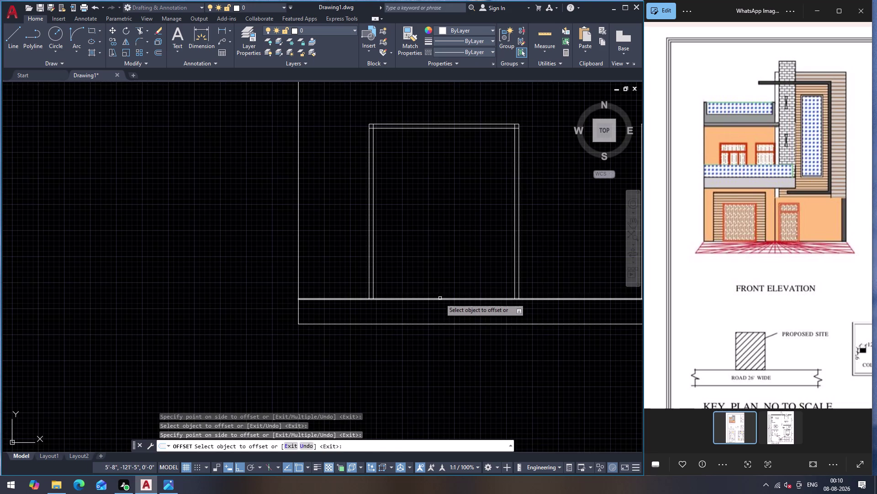
drag(440, 298, 439, 293)
click(447, 260)
key(Escape)
scroll(down, 3)
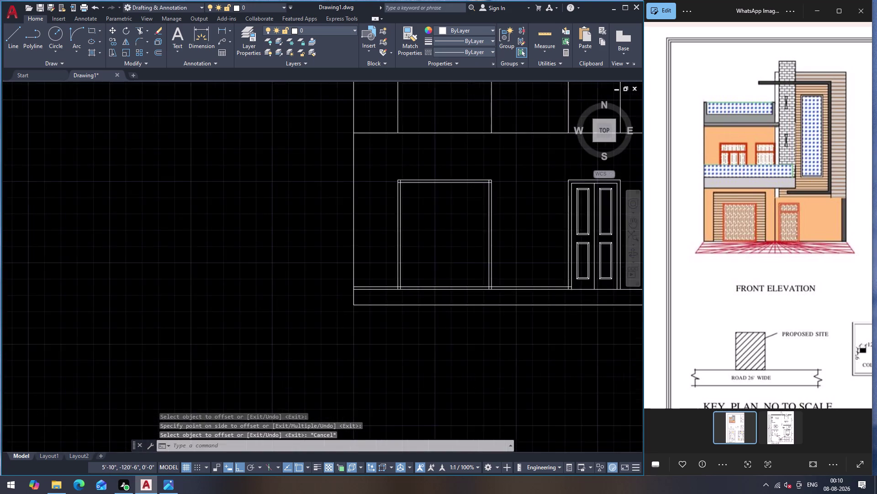
scroll(up, 3)
scroll(down, 3)
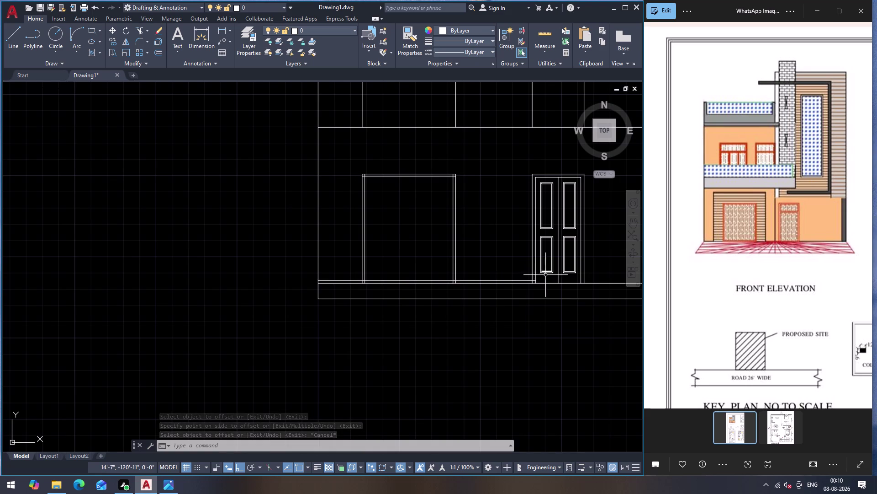
scroll(up, 3)
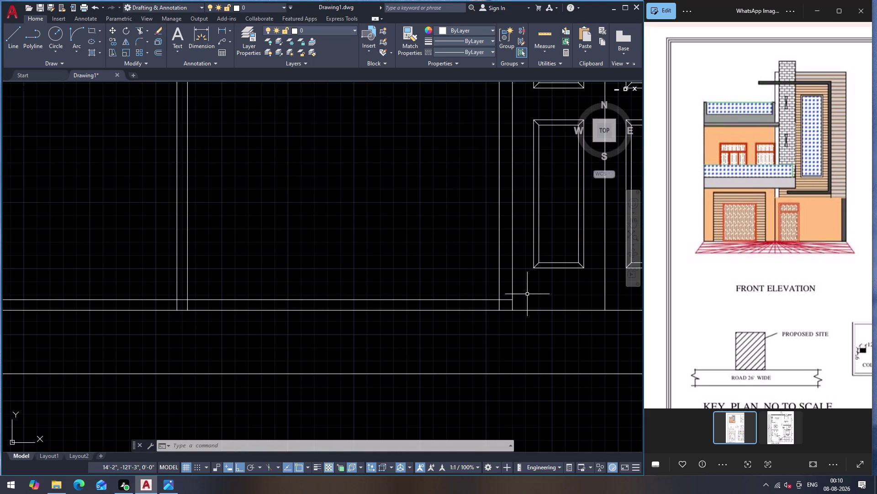
Trim the floor-line ends and the overlapping pieces at the frame bottom.
text(TR)
key(Return)
click(180, 301)
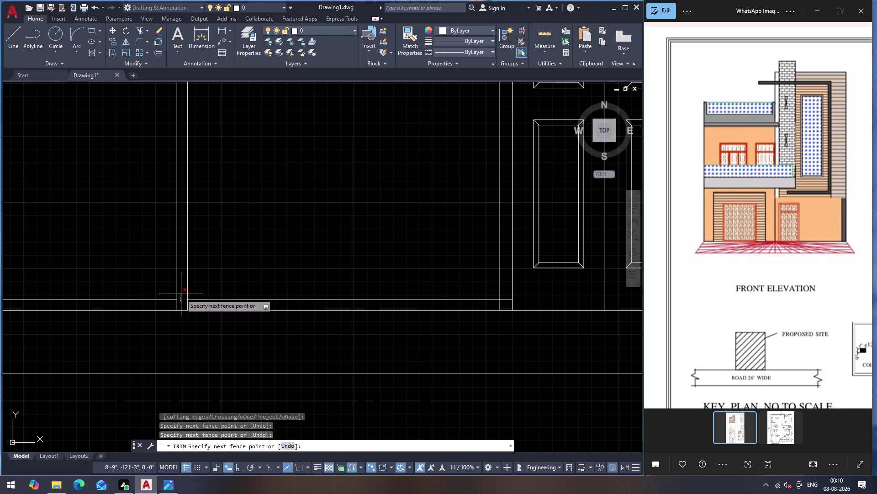
click(181, 294)
click(502, 300)
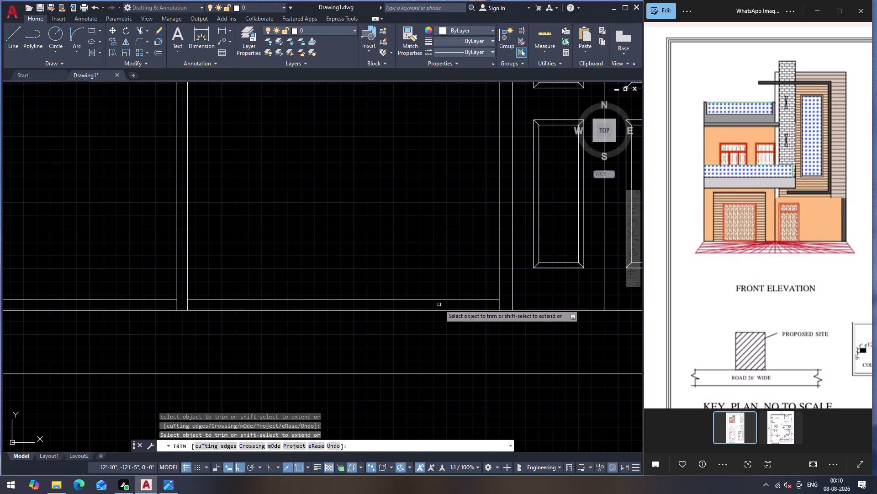
click(443, 299)
scroll(down, 3)
scroll(up, 3)
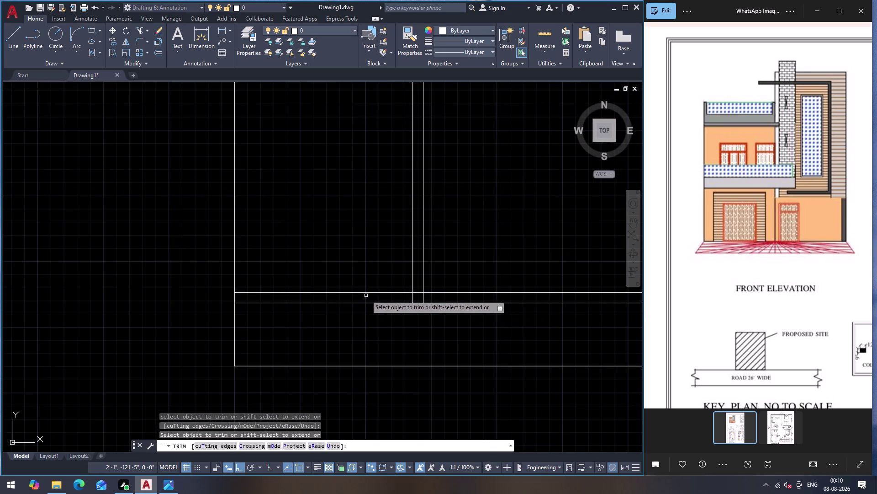
click(366, 292)
click(417, 293)
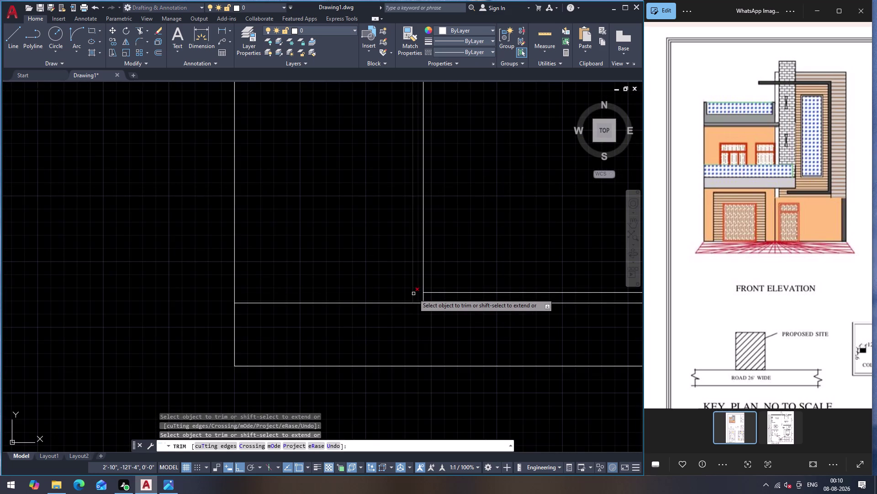
scroll(down, 3)
click(421, 297)
Trim the overhanging line ends at the frame's top, right and left corners.
scroll(down, 3)
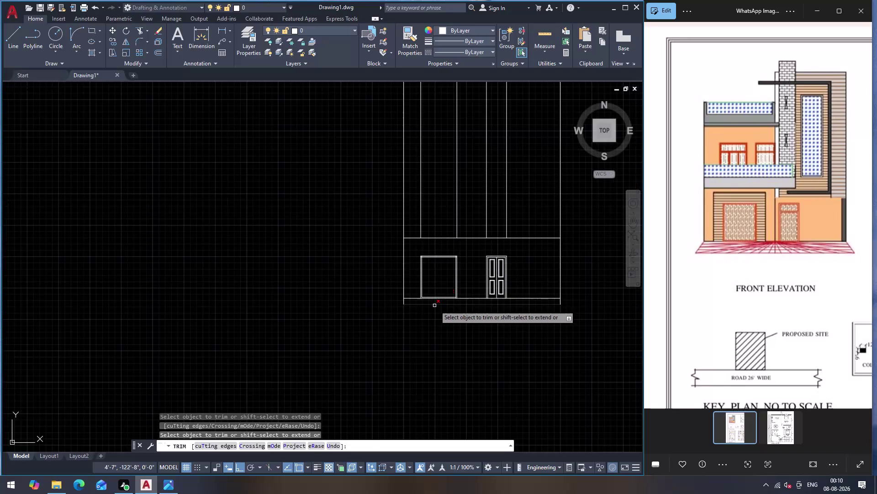
scroll(up, 3)
click(512, 355)
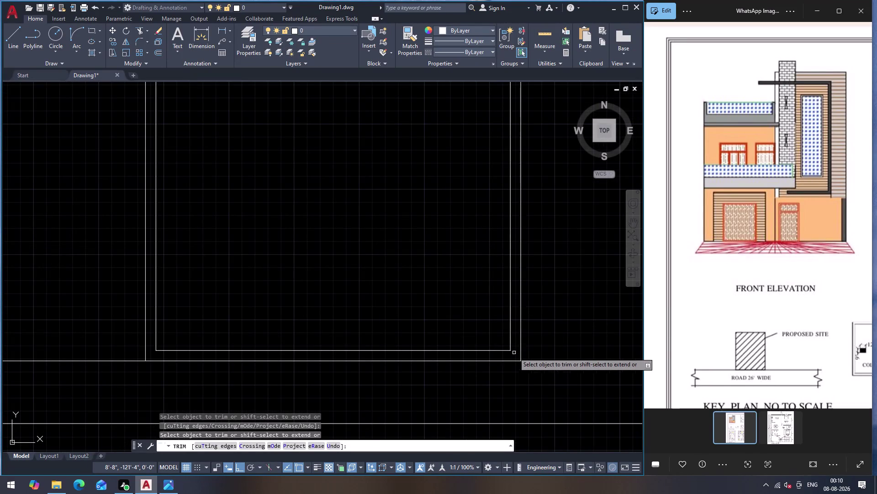
scroll(down, 3)
scroll(up, 3)
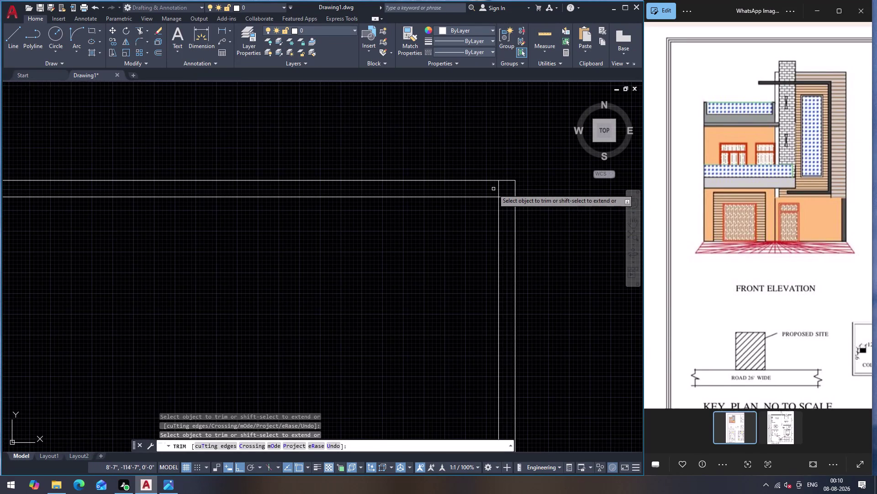
click(490, 189)
double_click(505, 187)
click(505, 212)
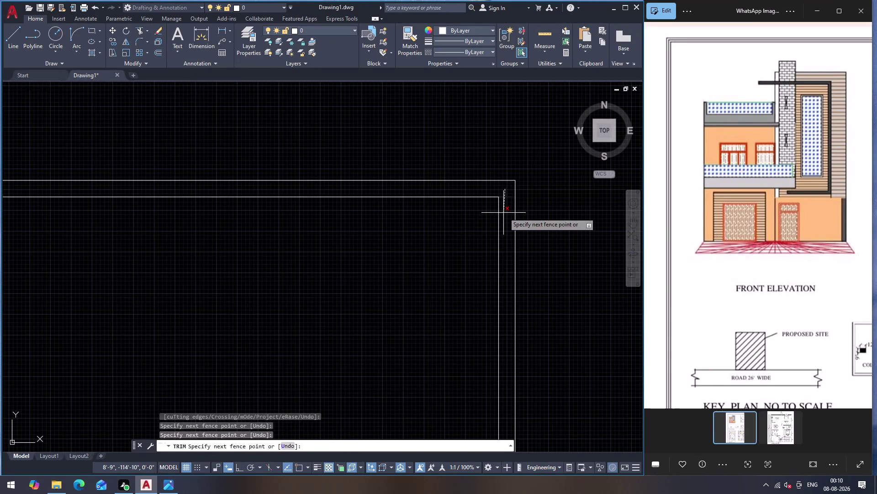
scroll(down, 3)
scroll(up, 3)
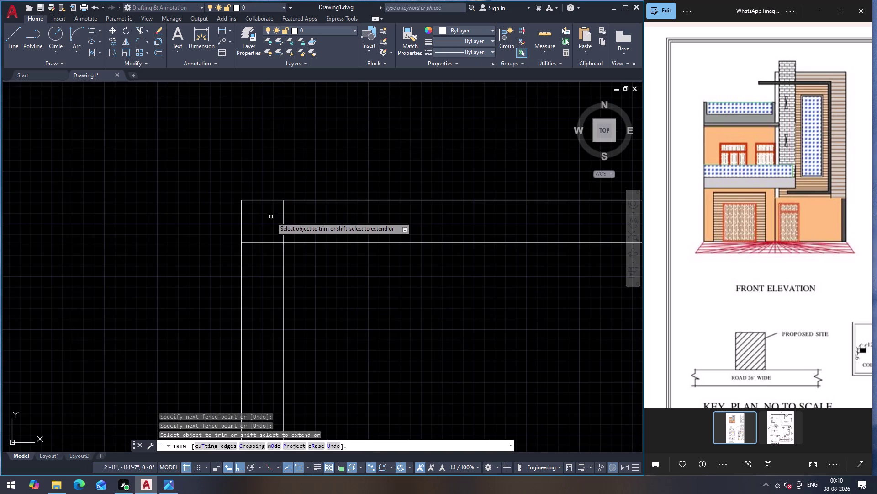
click(271, 216)
click(258, 277)
drag(264, 216, 289, 217)
click(364, 221)
scroll(down, 3)
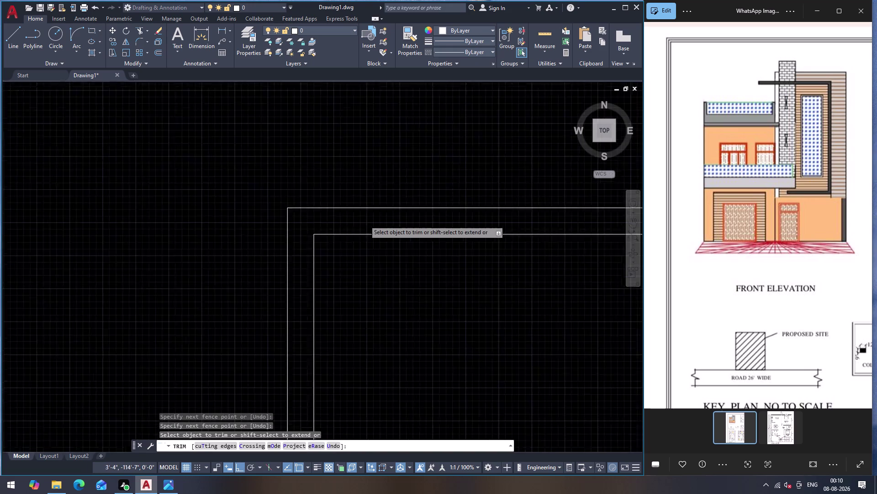
scroll(down, 3)
key(Escape)
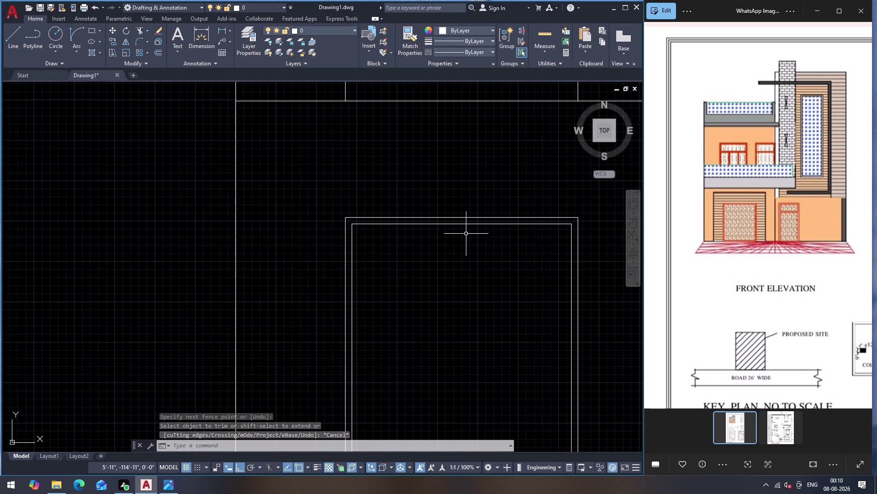
Draw a vertical divider line from the frame's top to its bottom.
key(l)
key(Return)
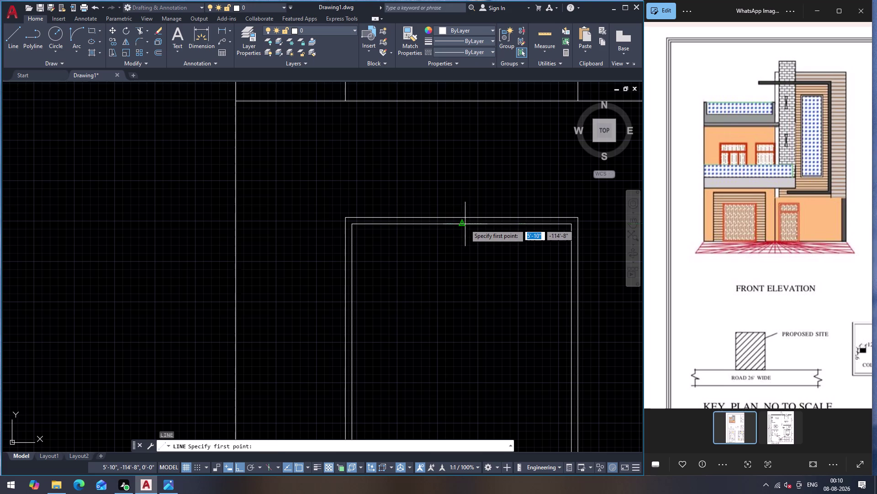
click(465, 224)
scroll(down, 3)
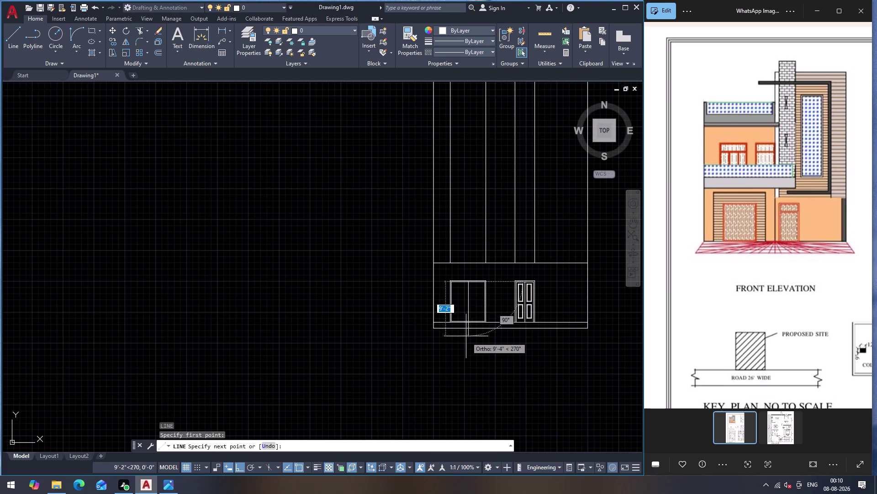
scroll(up, 3)
click(480, 335)
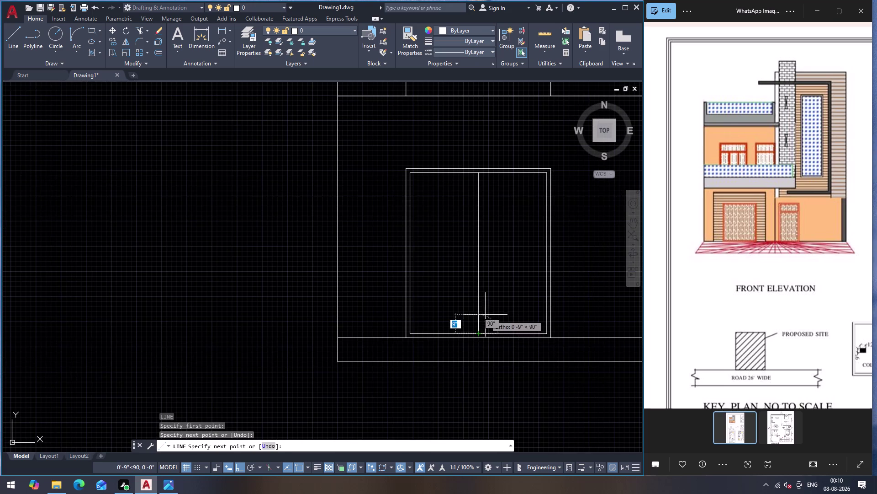
key(Escape)
scroll(up, 3)
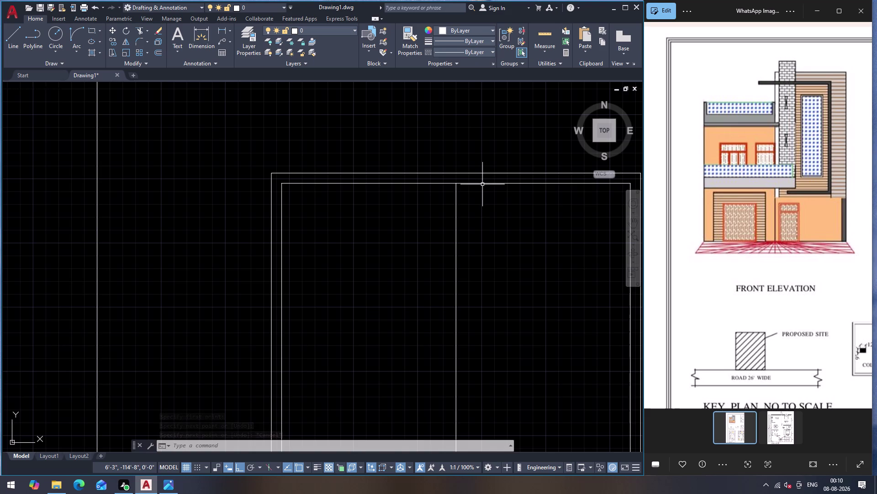
Offset the top frame line and the middle divider 2 inches inward.
click(484, 184)
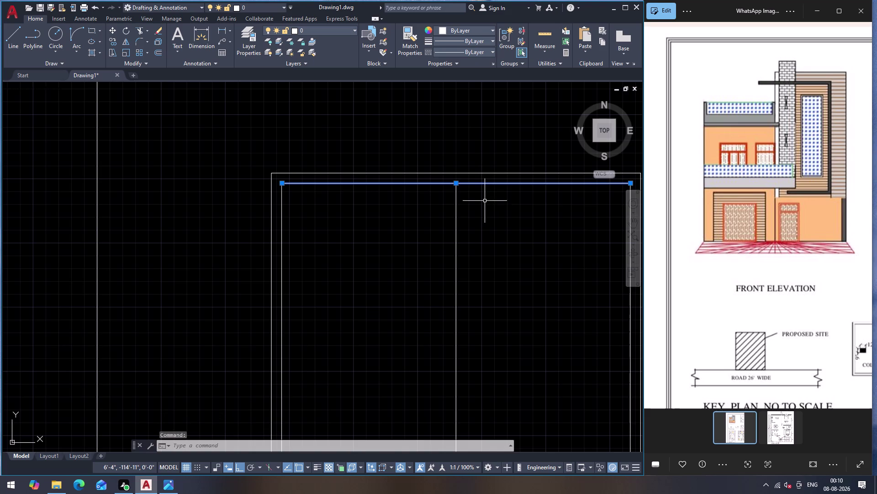
key(2)
key(shift+quotedbl)
key(Return)
key(Escape)
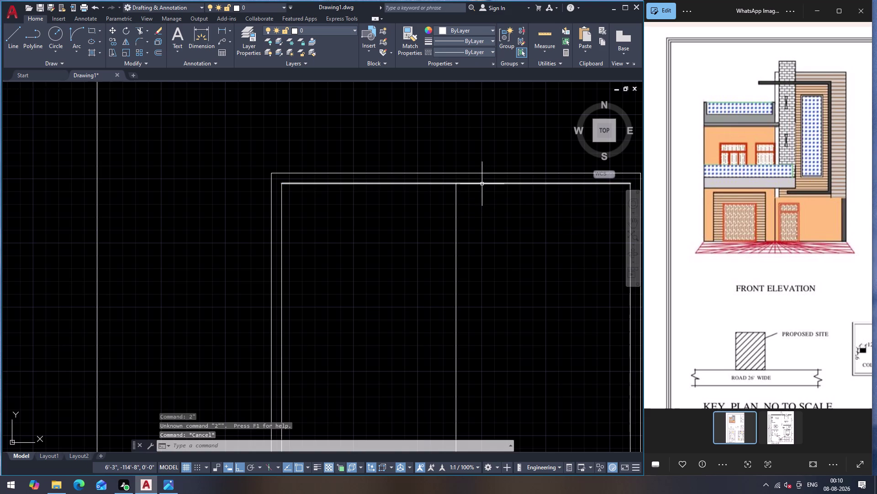
click(482, 184)
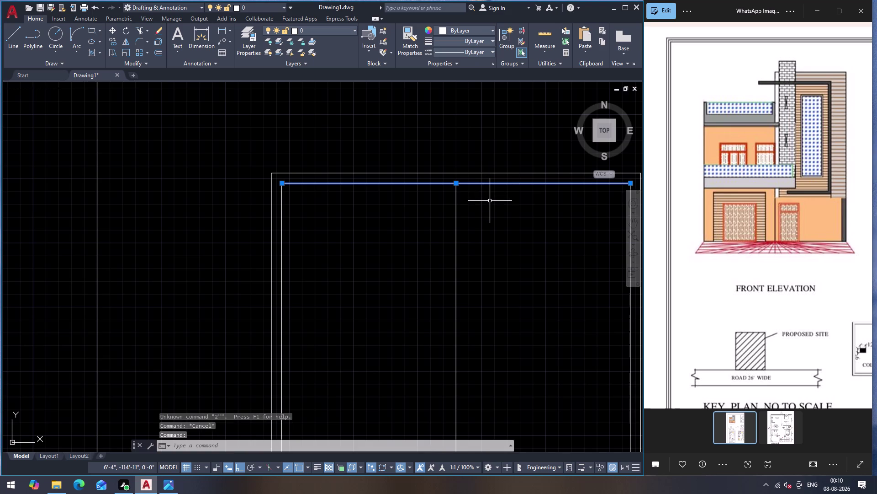
key(o)
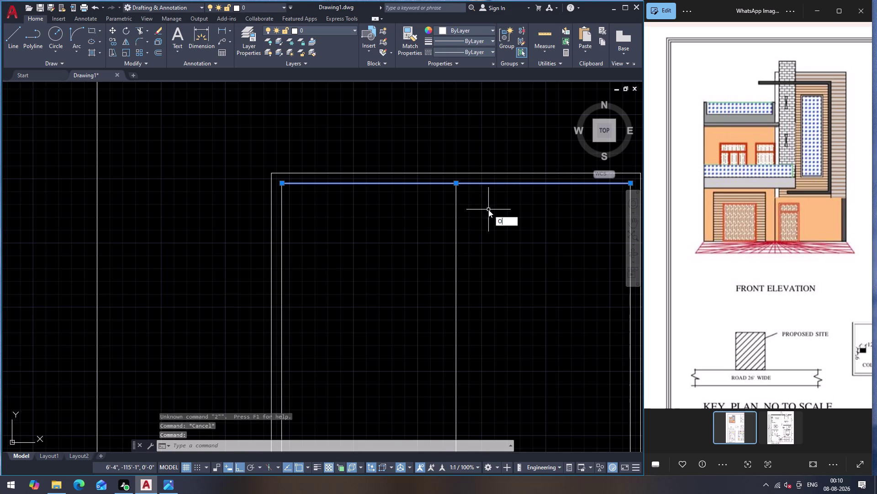
key(Return)
click(488, 186)
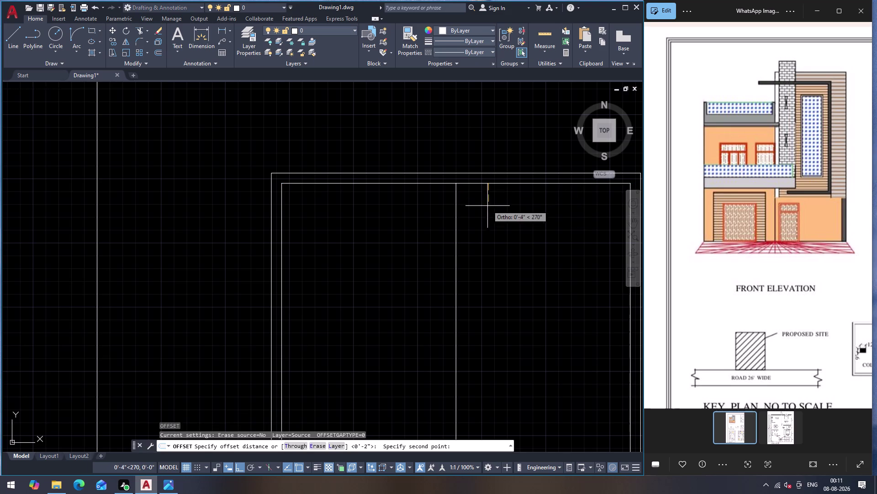
key(2)
key(shift+quotedbl)
key(Return)
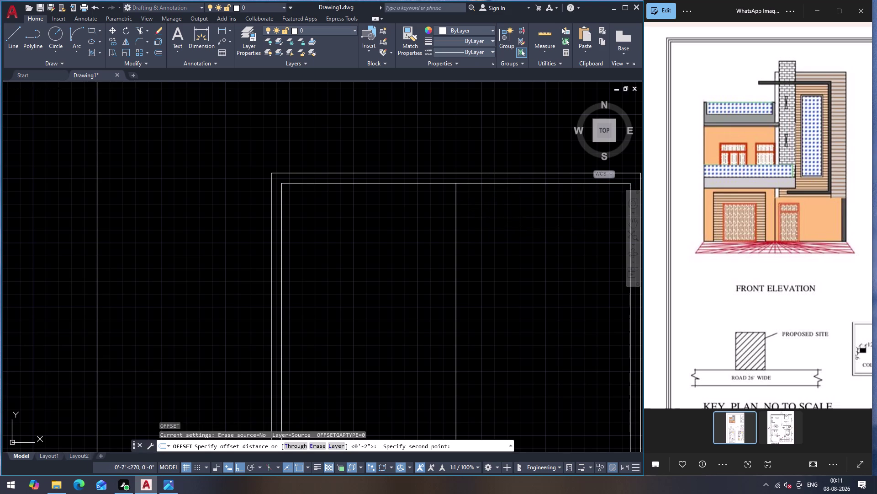
click(496, 224)
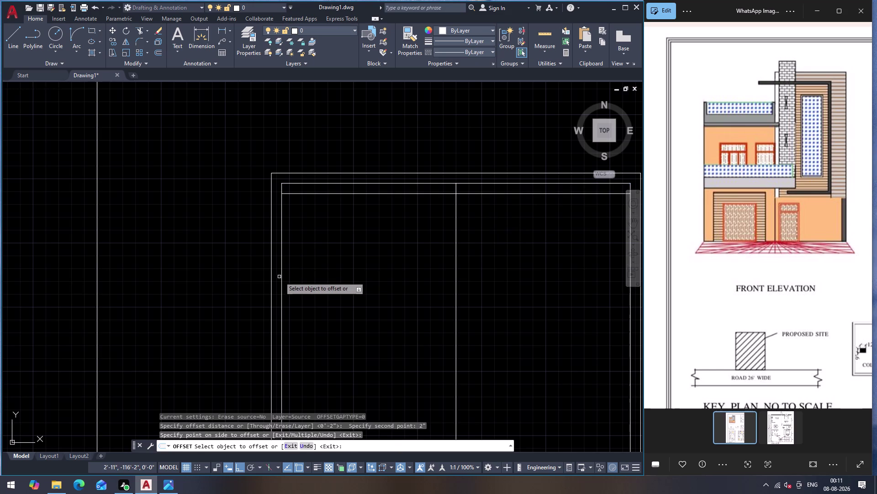
click(282, 277)
click(360, 277)
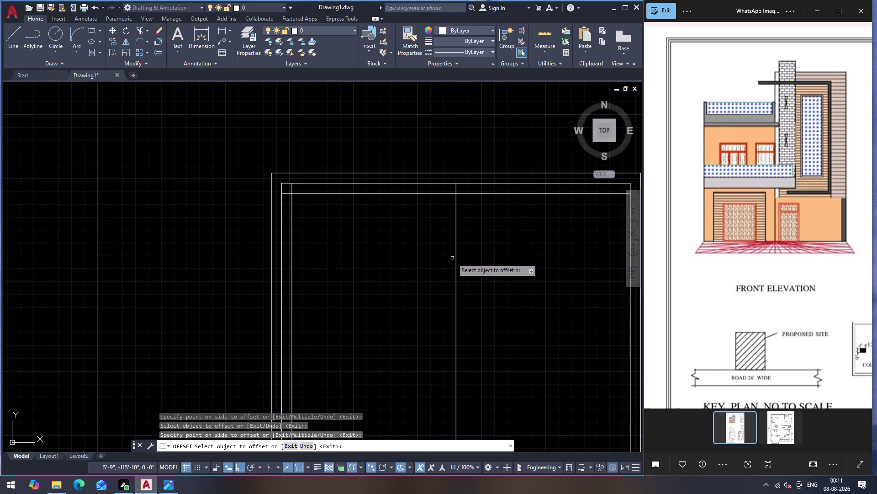
click(456, 263)
Offset the remaining side and bottom frame lines 2 inches into the window.
click(486, 268)
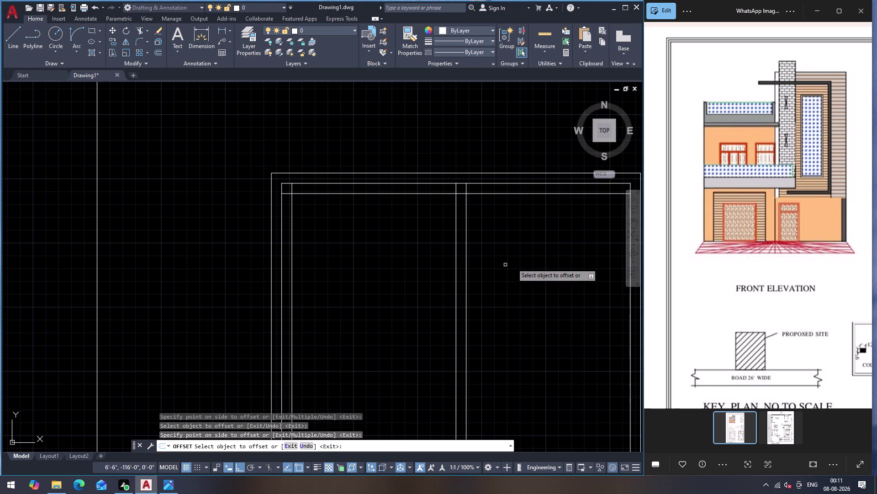
scroll(down, 3)
scroll(up, 3)
drag(524, 297, 503, 301)
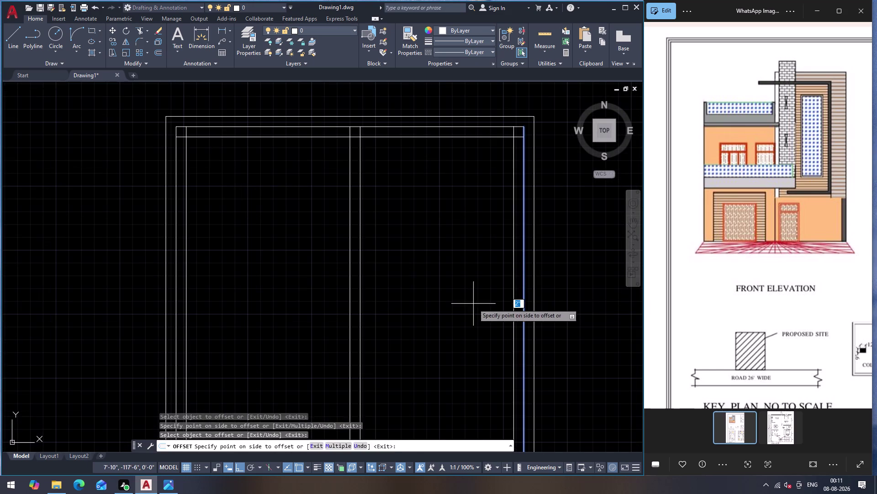
click(473, 304)
scroll(down, 3)
scroll(up, 3)
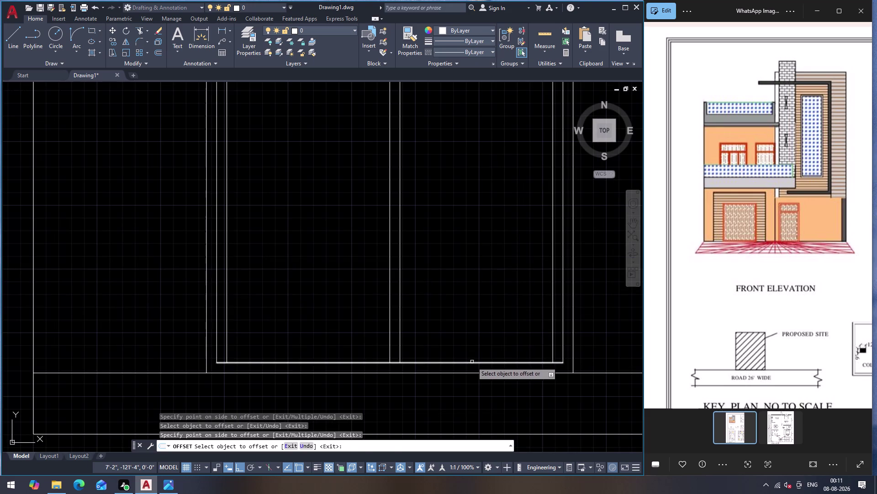
click(472, 362)
click(484, 335)
key(Escape)
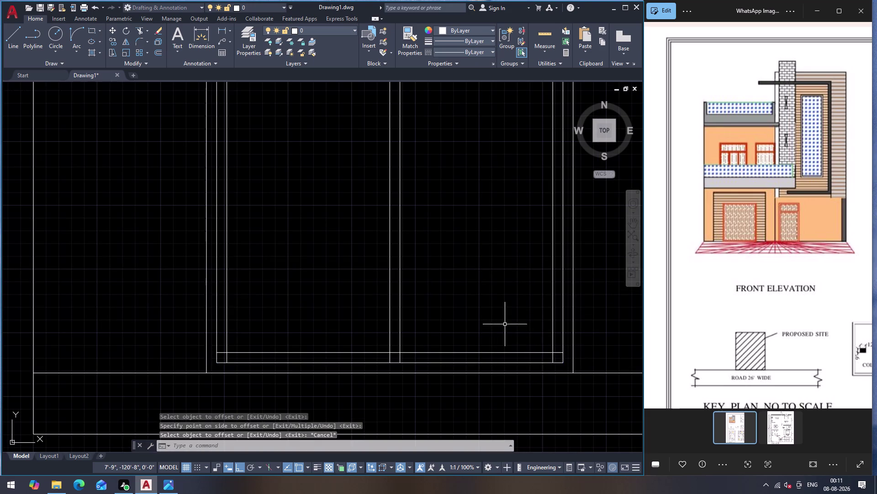
Fence-trim the excess inner frame line ends across the window's middle.
scroll(up, 3)
scroll(down, 3)
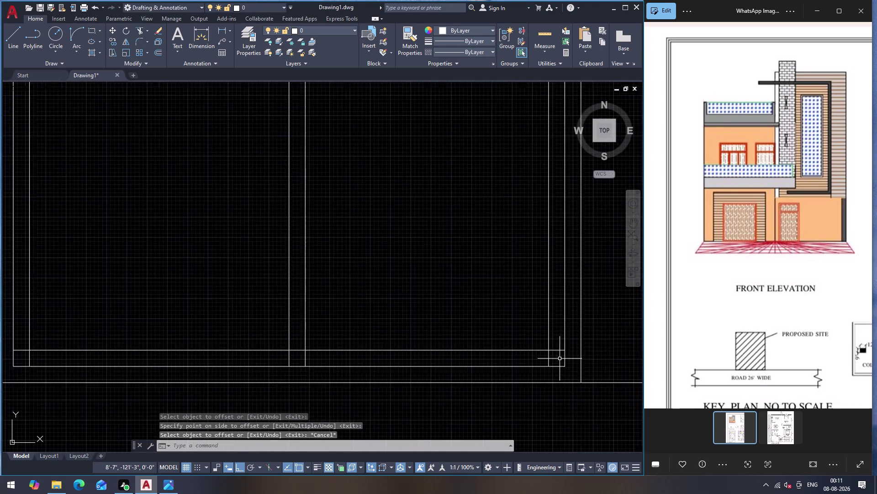
scroll(down, 3)
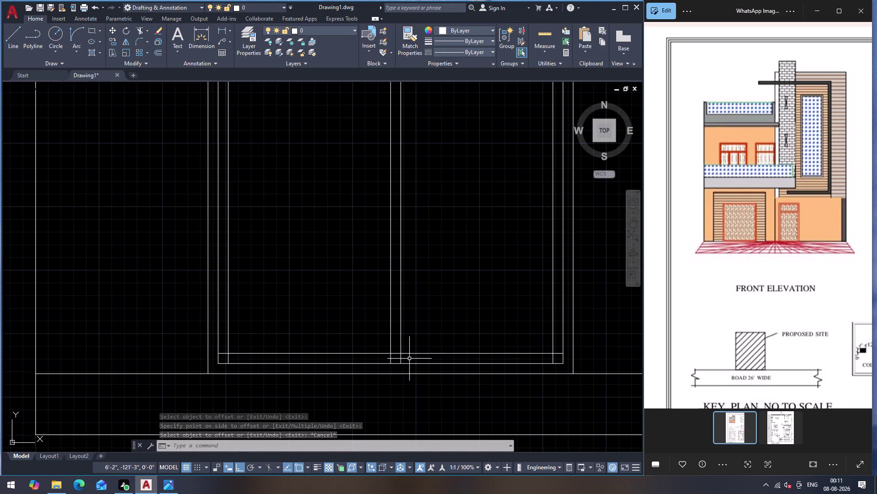
scroll(up, 3)
scroll(down, 3)
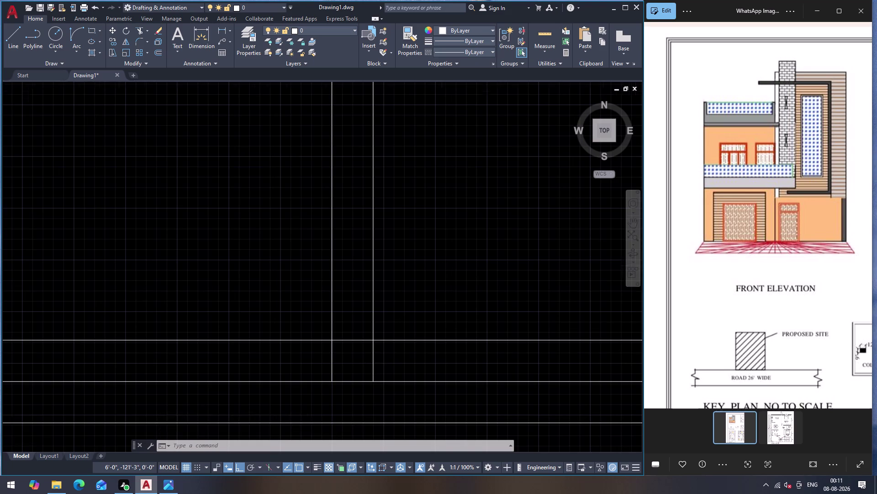
scroll(down, 3)
scroll(up, 3)
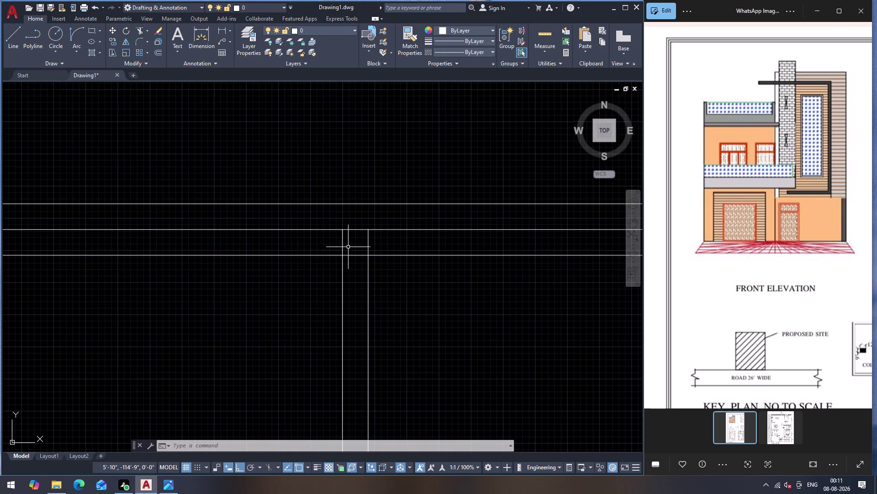
text(TR)
key(Return)
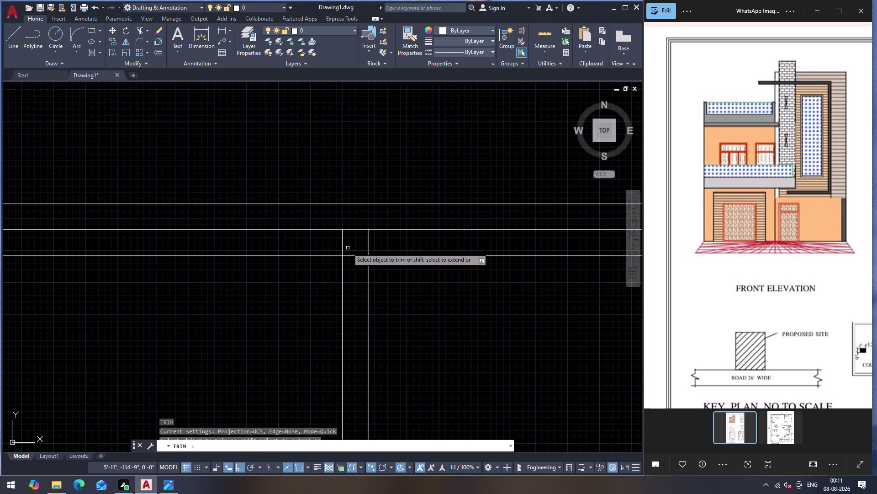
click(352, 244)
scroll(down, 3)
scroll(down, 3)
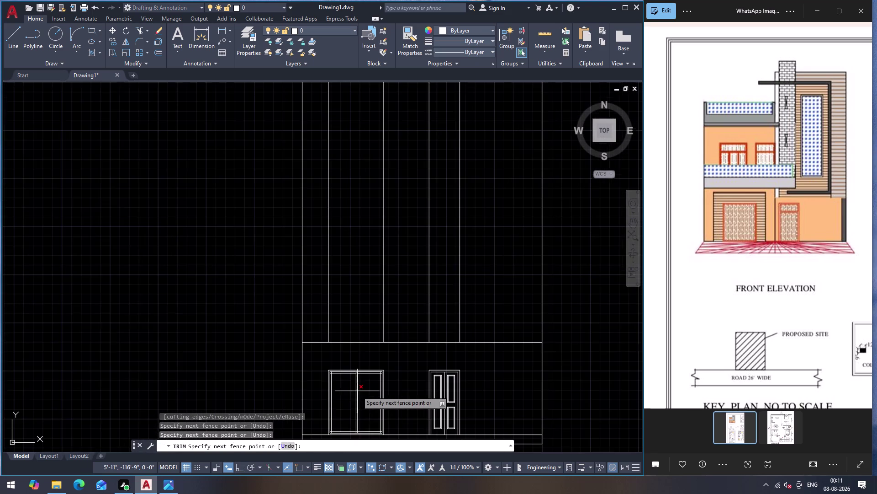
scroll(up, 3)
click(399, 425)
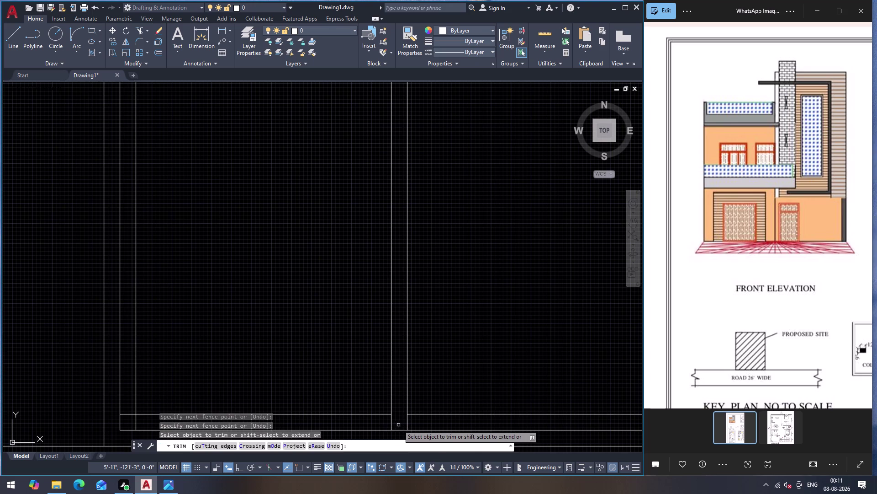
scroll(down, 3)
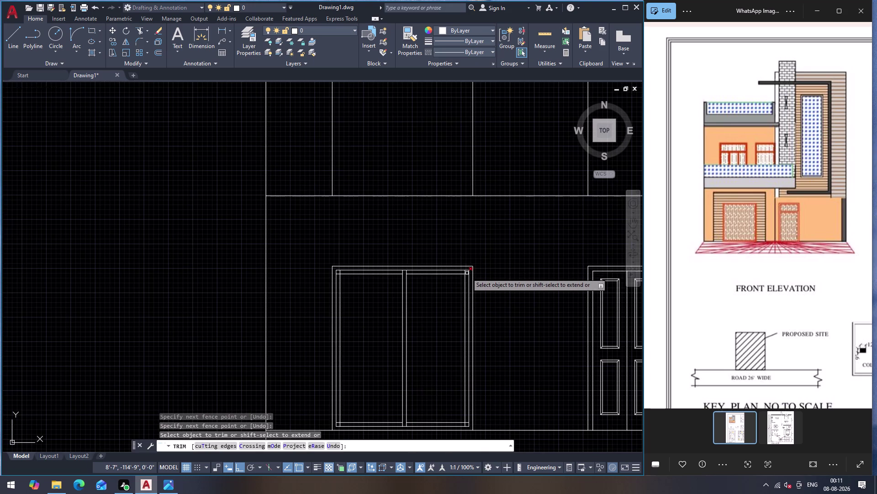
scroll(up, 3)
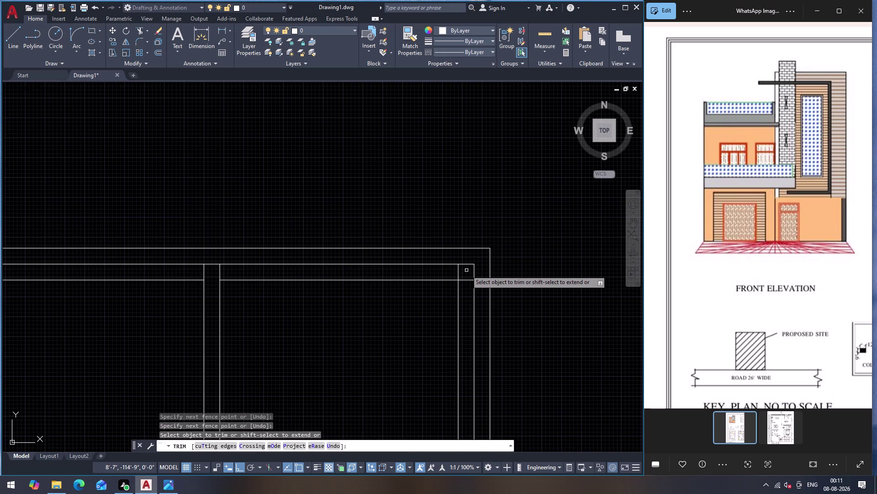
Fence-trim the overlaps at the top corner and the left corners of the frame.
click(467, 270)
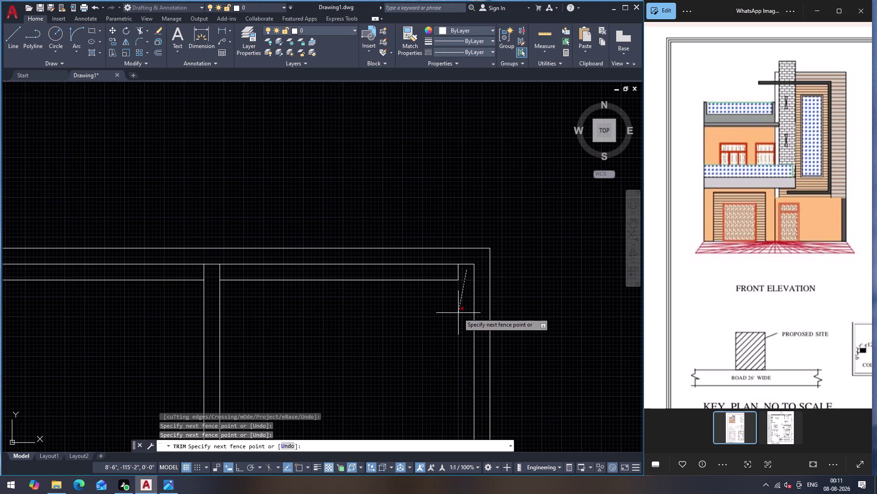
scroll(down, 3)
scroll(up, 3)
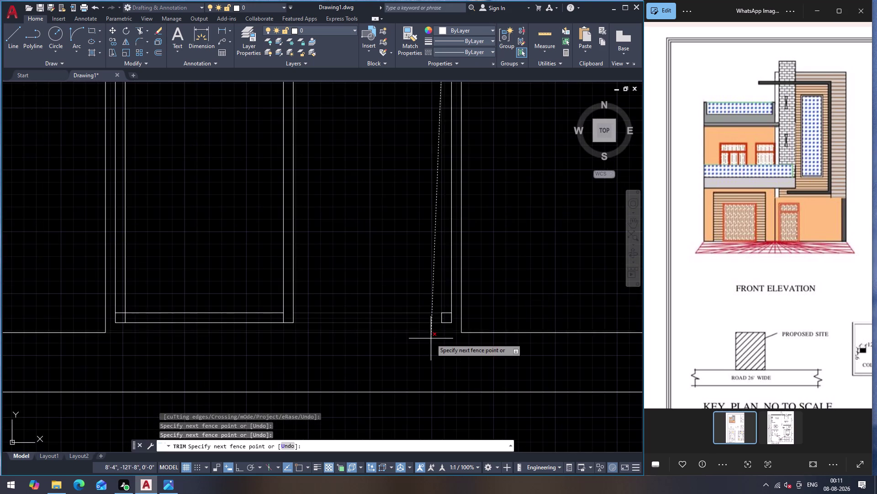
click(448, 321)
scroll(down, 3)
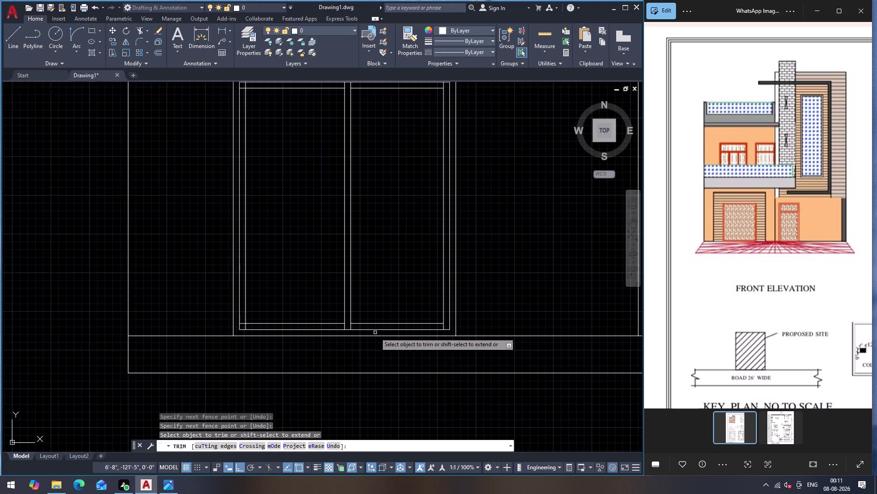
scroll(down, 3)
scroll(up, 3)
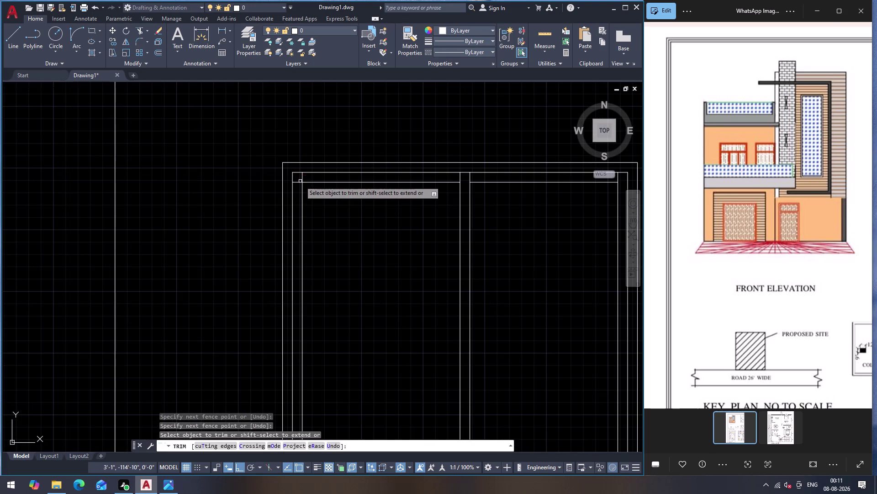
click(298, 177)
scroll(down, 3)
scroll(up, 3)
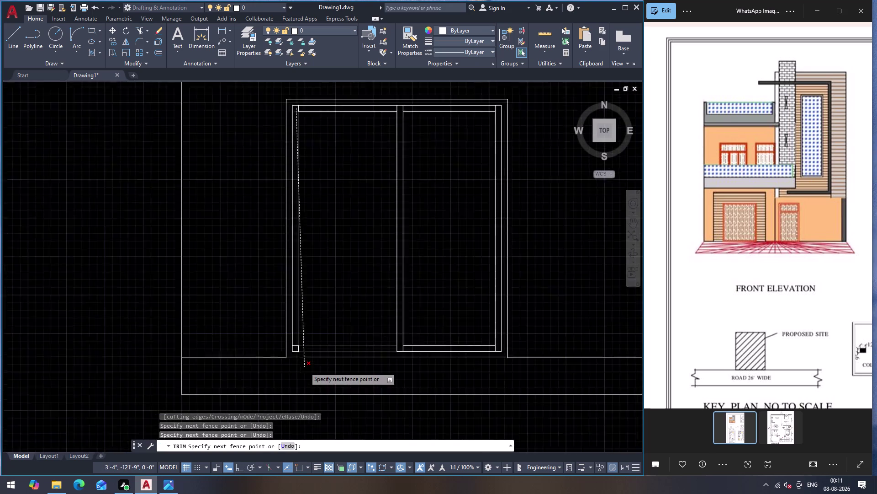
scroll(up, 3)
click(283, 319)
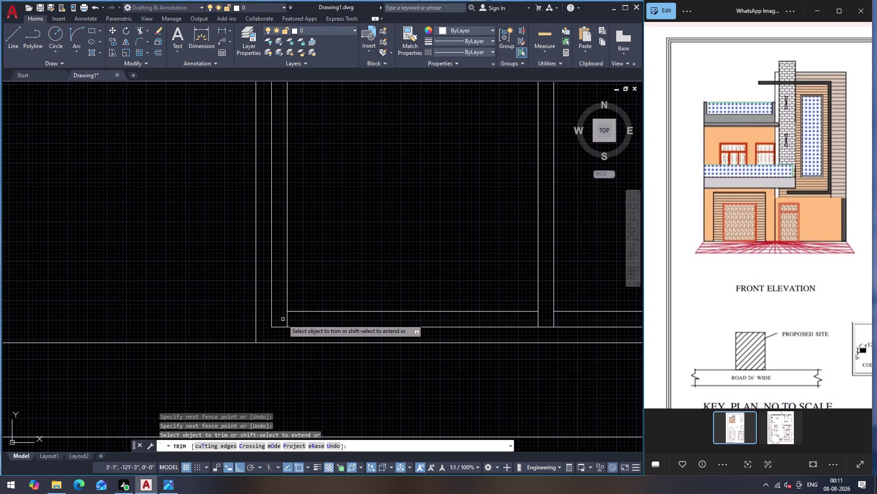
scroll(down, 3)
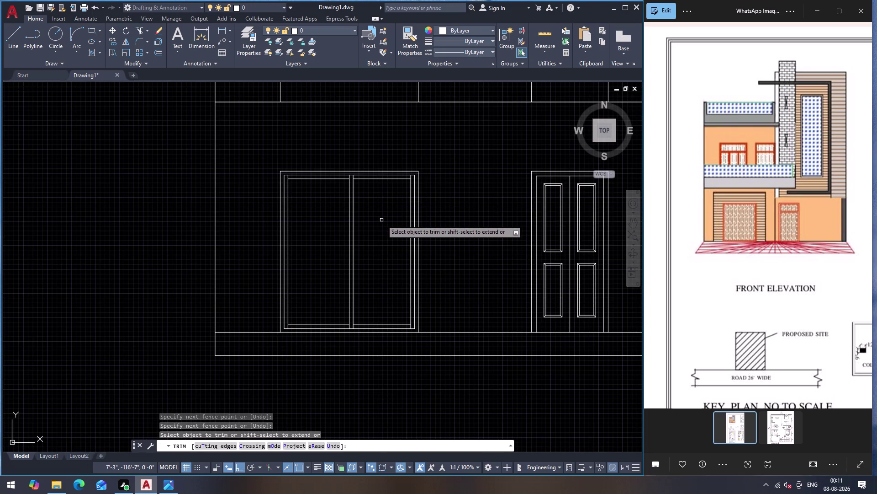
key(Escape)
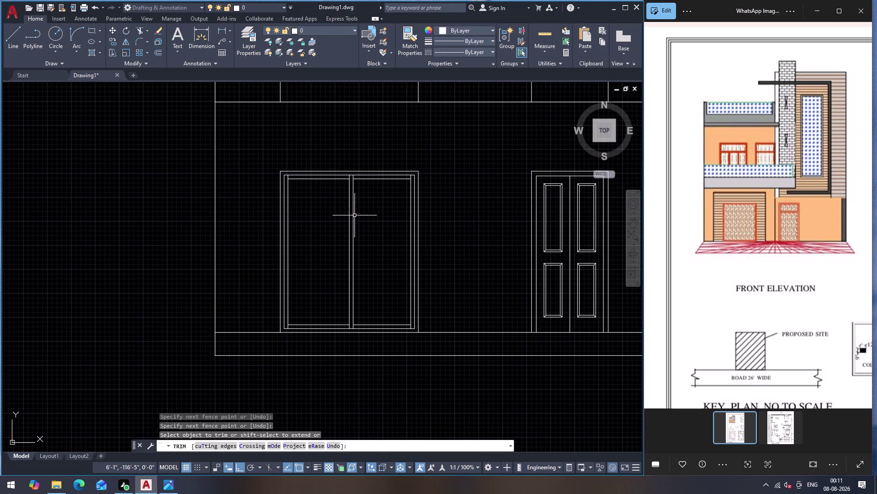
scroll(up, 3)
scroll(down, 3)
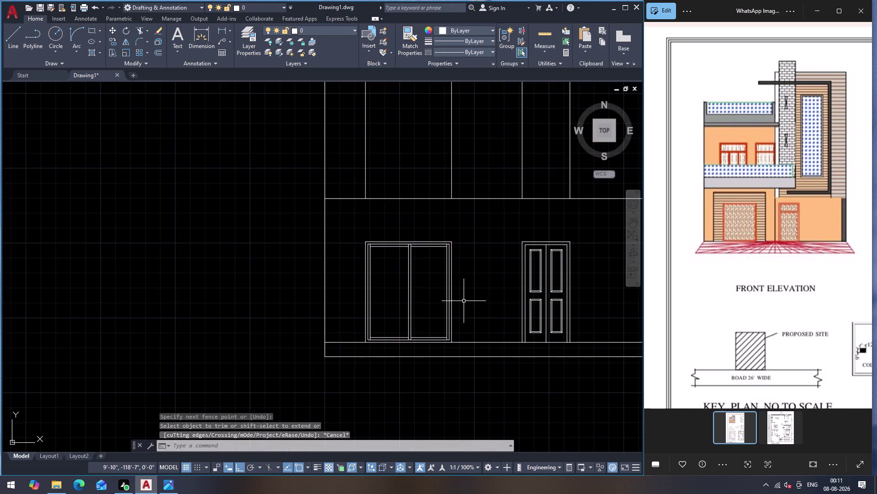
scroll(up, 3)
scroll(down, 3)
Draw a tall narrow rectangle on the window's right frame as a handle.
text(RE)
key(c)
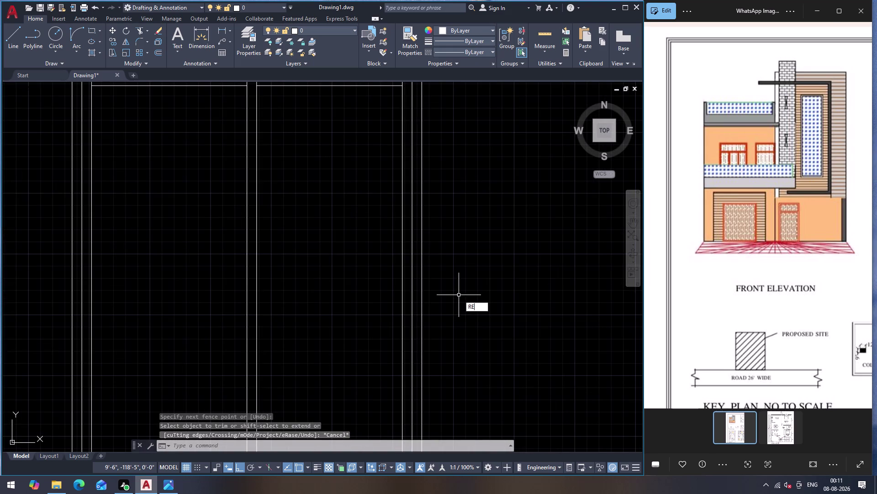
key(Return)
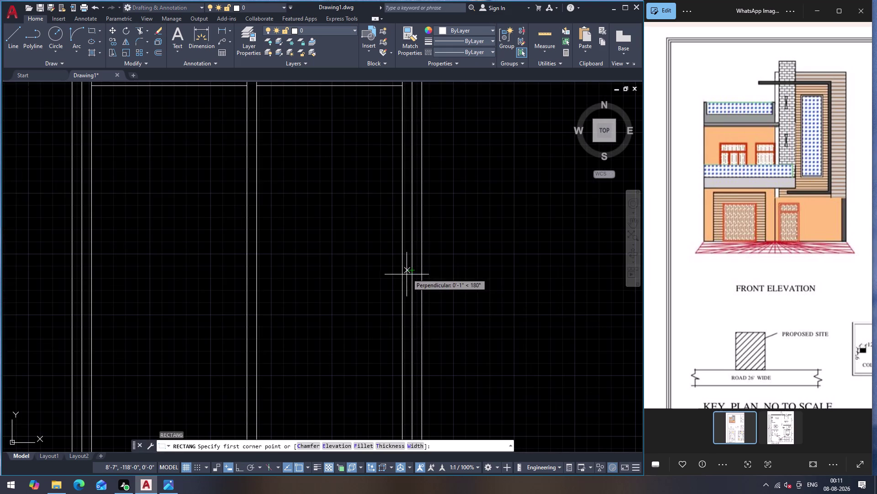
scroll(up, 3)
click(392, 250)
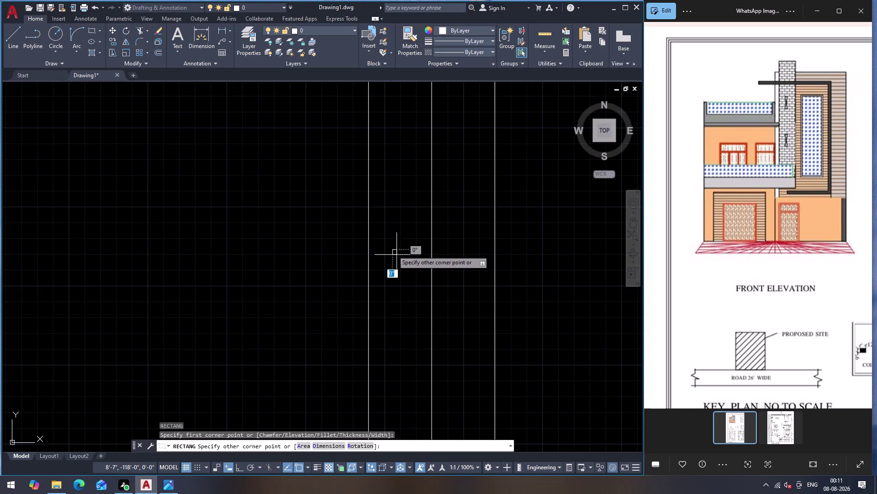
scroll(down, 3)
scroll(down, 3)
scroll(down, 3)
scroll(up, 3)
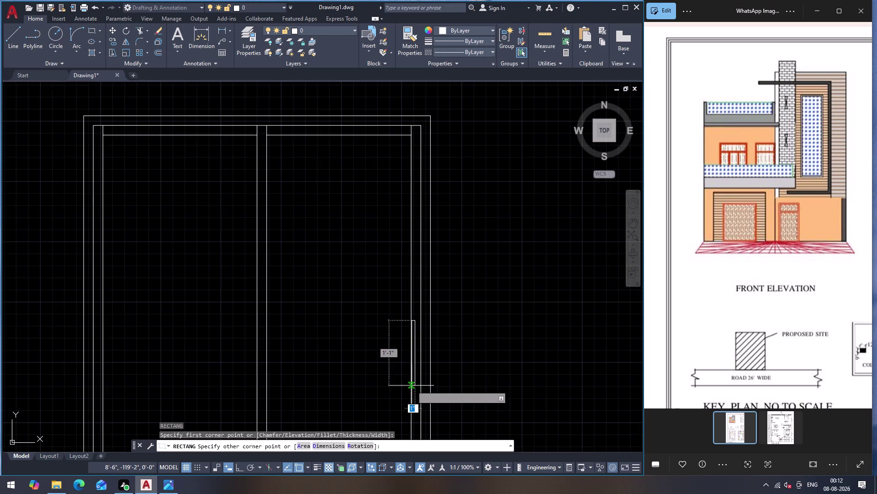
scroll(up, 3)
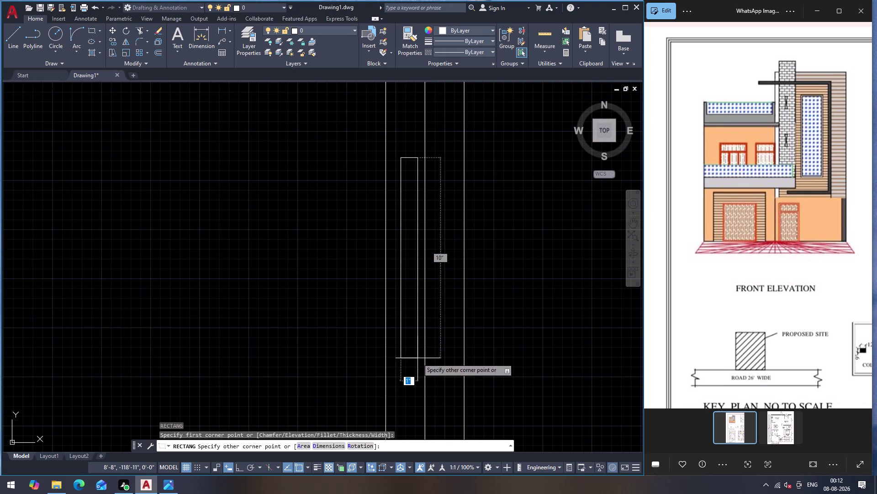
click(417, 354)
key(Escape)
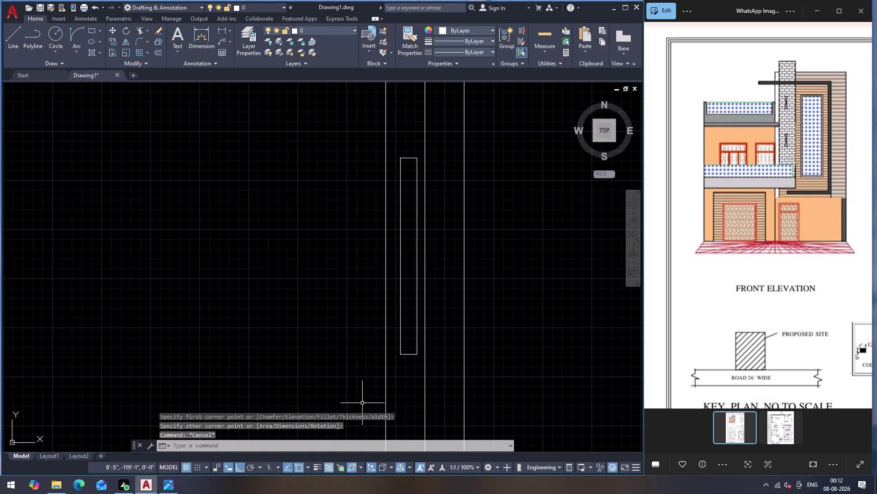
Select the handle rectangle and begin copying it with CO.
click(416, 352)
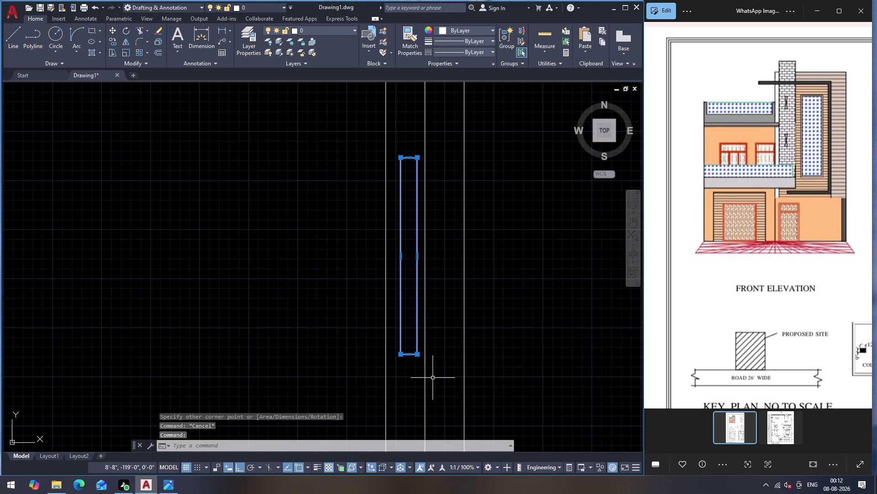
key(m)
key(BackSpace)
text(CO)
key(Return)
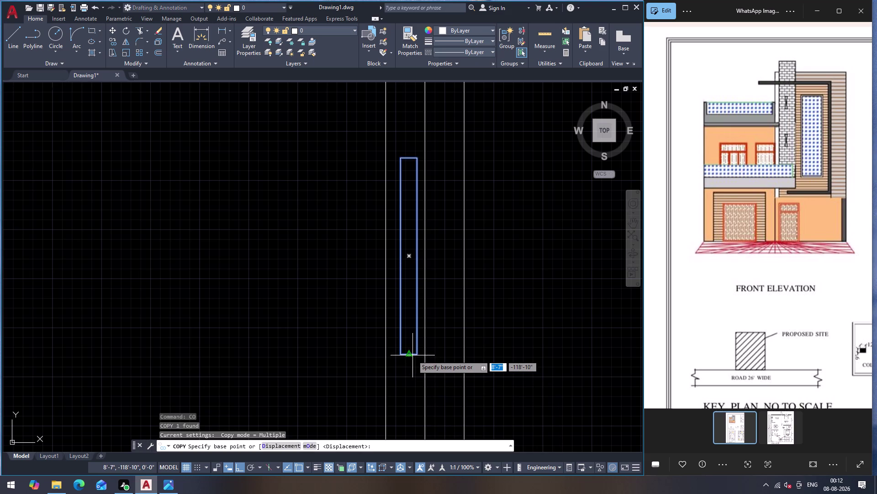
Copy the handle bar from its bottom point onto the other sliding sash.
click(409, 356)
scroll(down, 3)
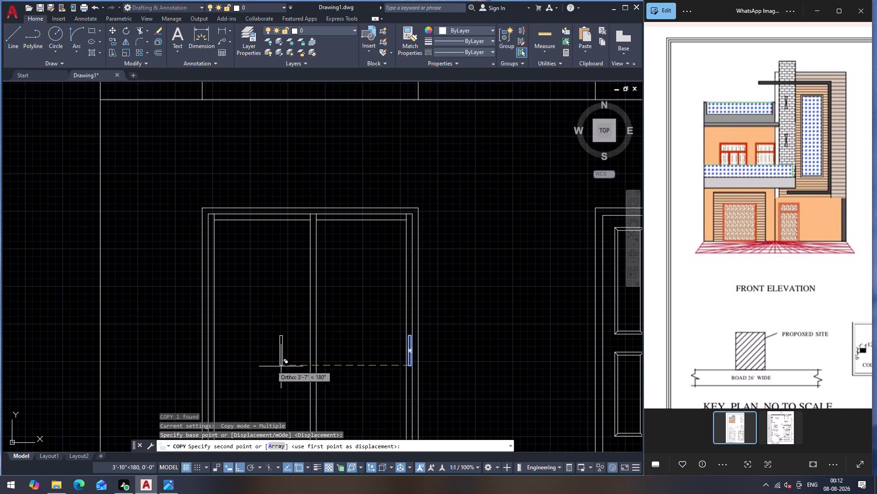
scroll(up, 3)
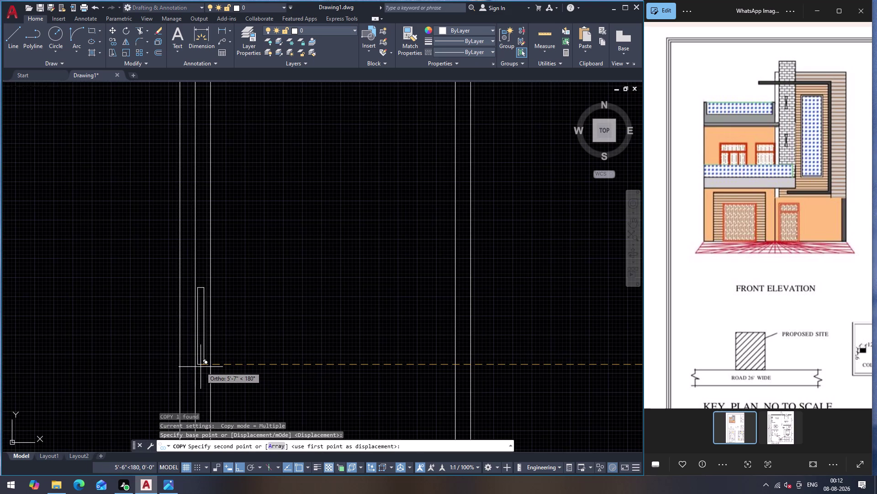
click(202, 367)
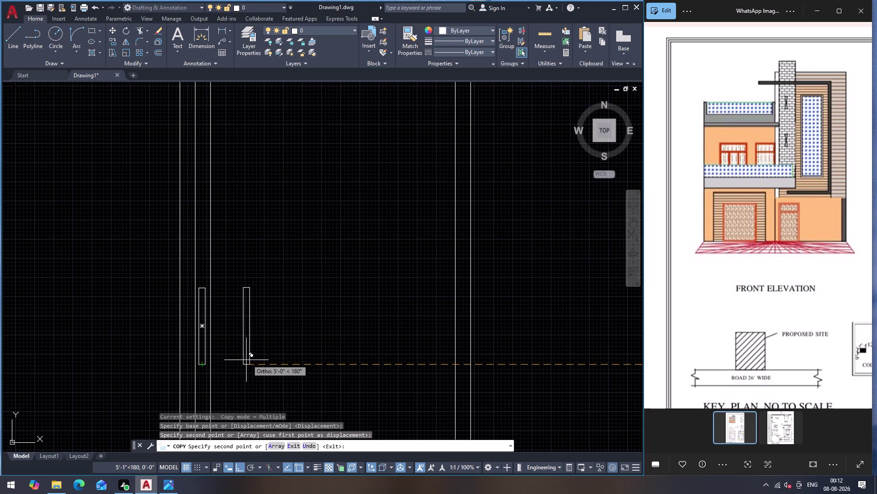
key(Escape)
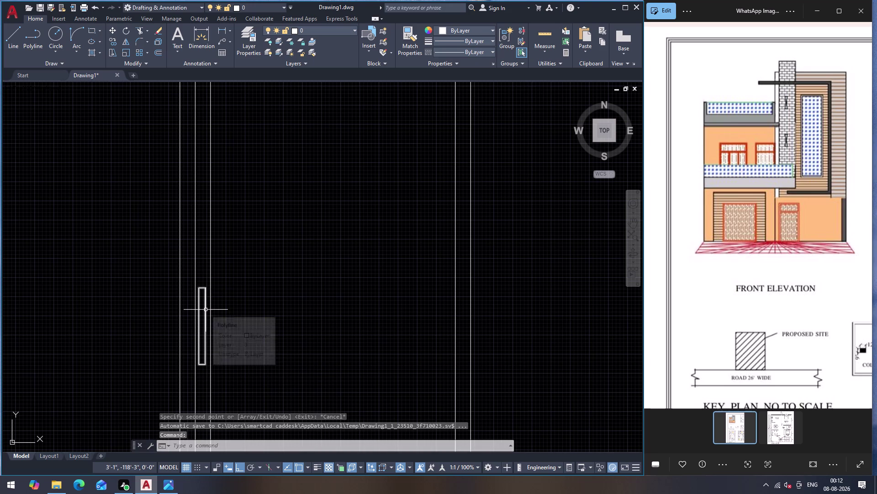
Start a solid hatch and set its colour to grey 8.
key(h)
key(Return)
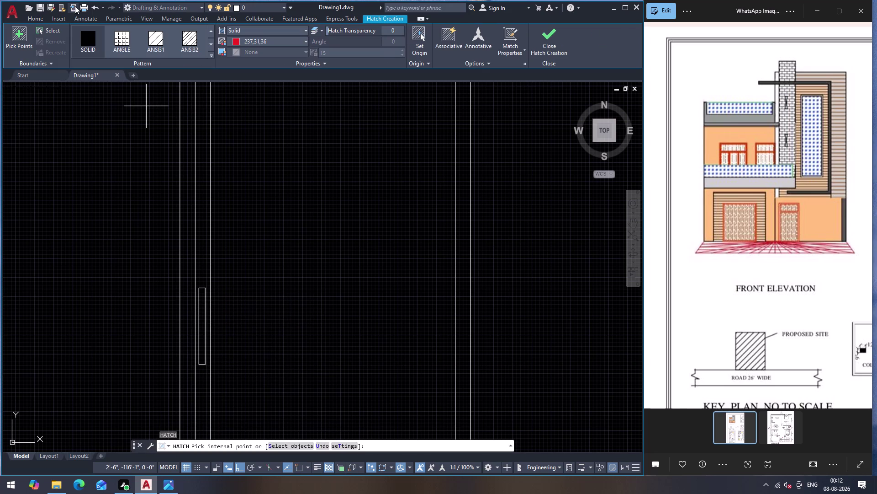
click(246, 40)
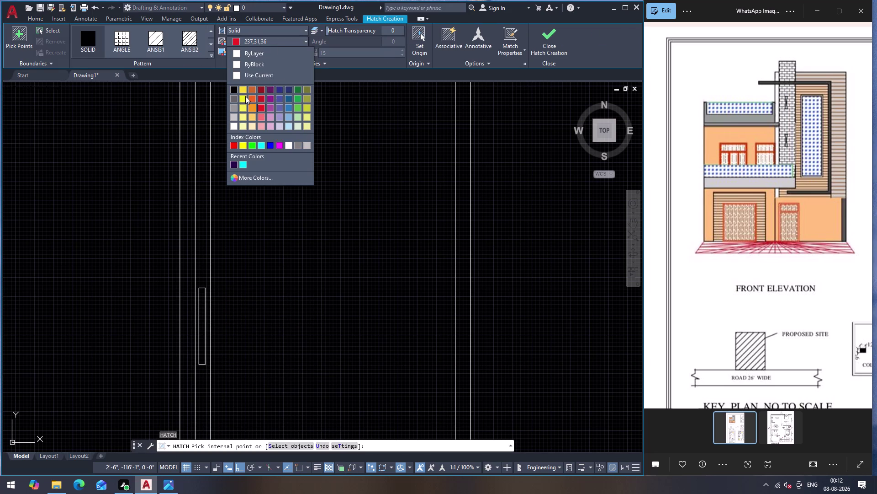
click(302, 91)
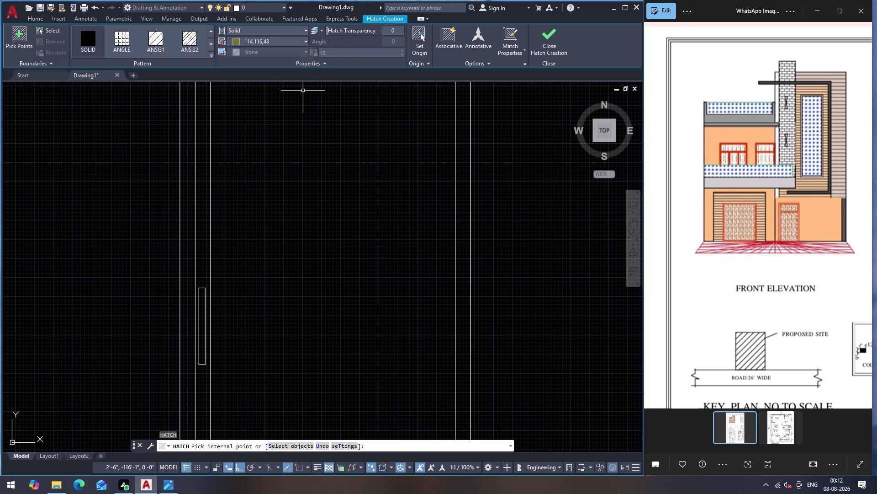
click(303, 42)
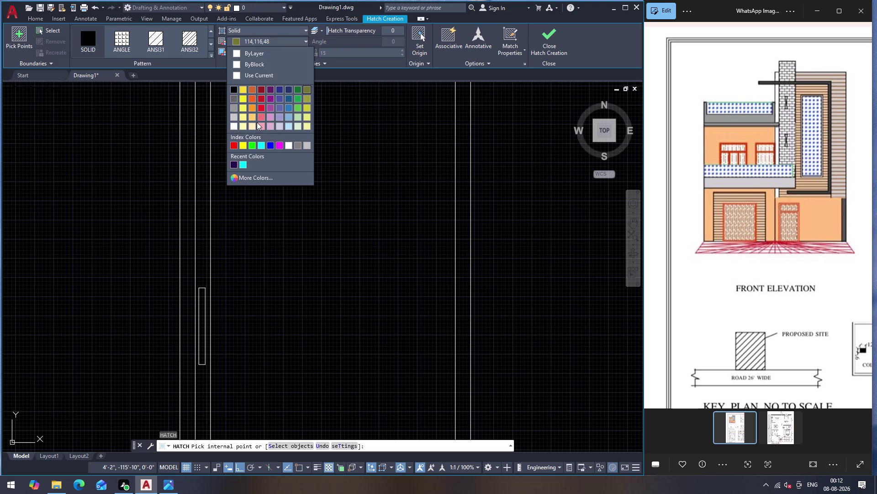
click(297, 145)
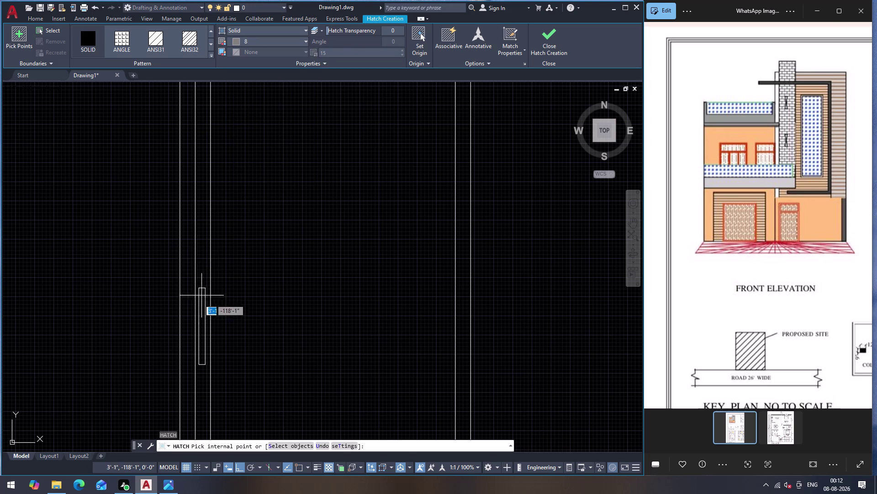
Fill the left and right window handle bars with the grey hatch.
click(200, 311)
scroll(down, 3)
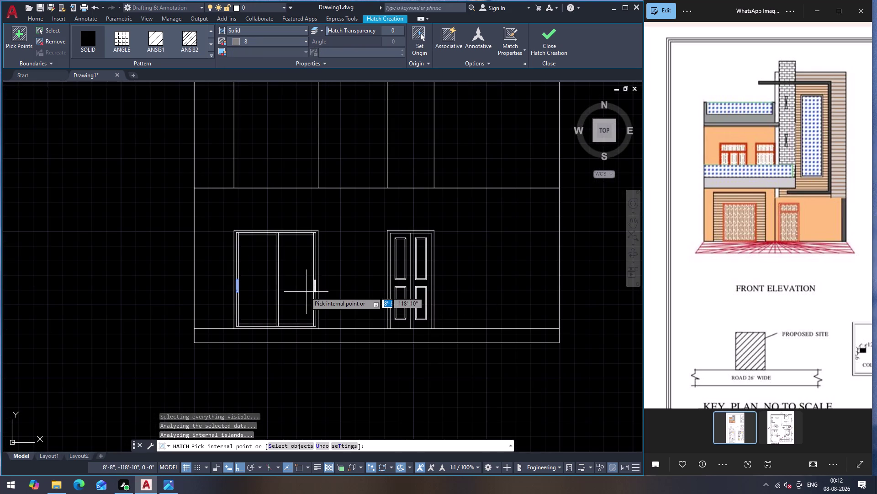
scroll(up, 3)
scroll(up, 3)
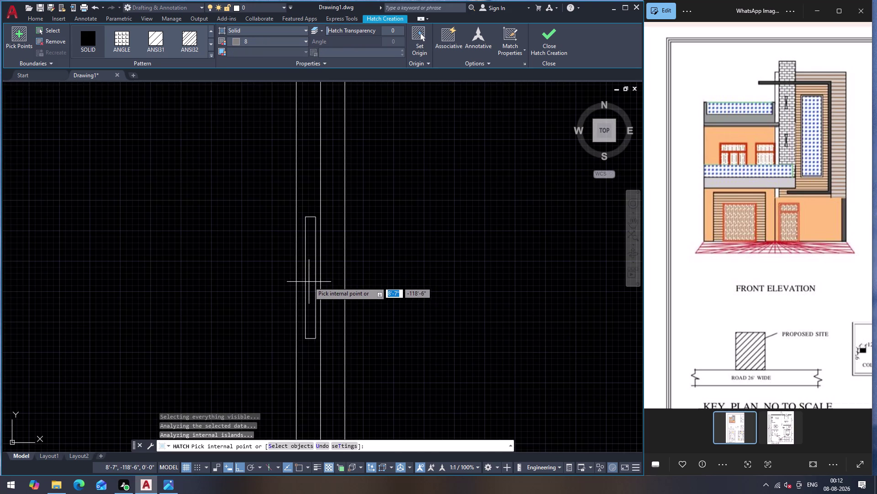
click(307, 282)
scroll(down, 3)
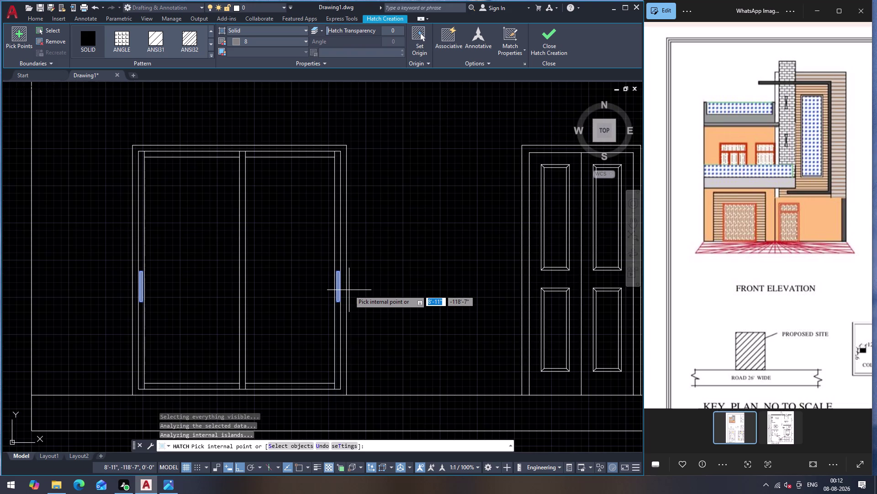
key(Escape)
Start the CIRCLE command for the doorknob.
scroll(down, 3)
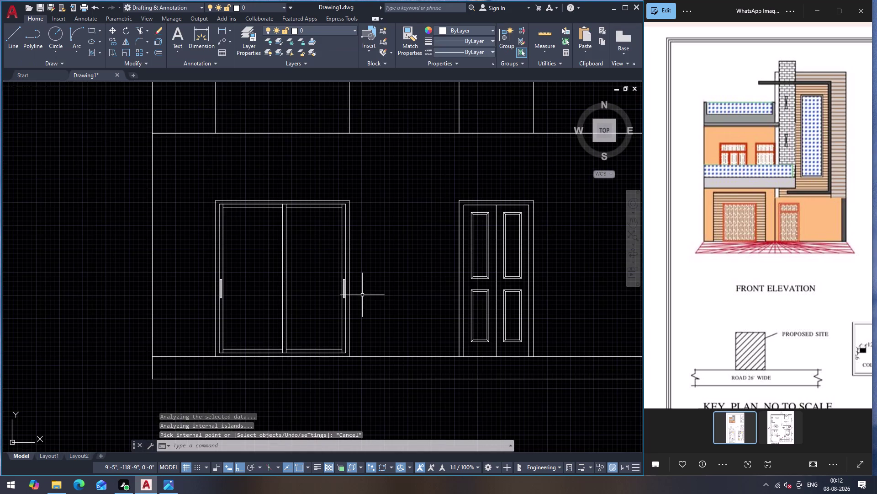
scroll(up, 3)
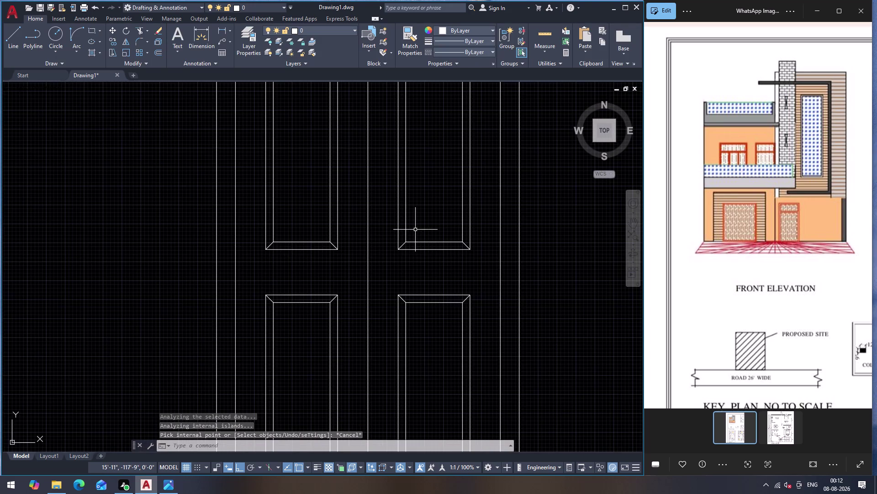
key(c)
key(Return)
Draw the outer doorknob circle centred on the right door leaf.
click(473, 263)
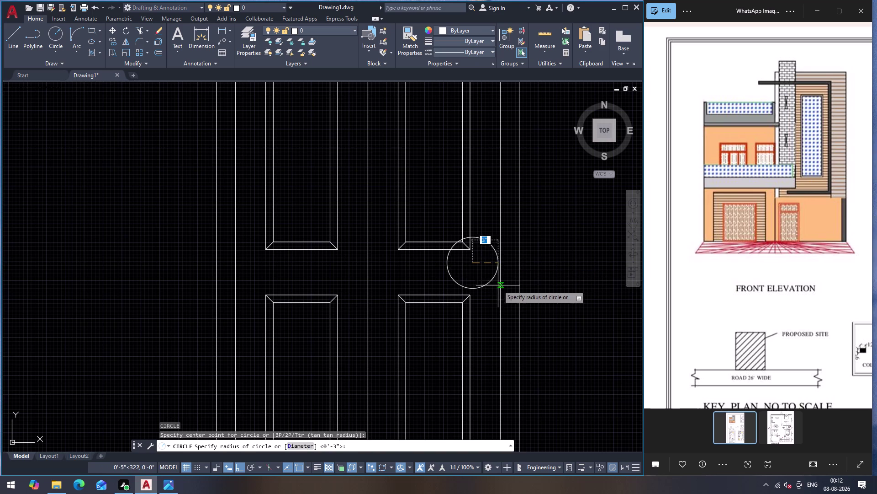
key(Escape)
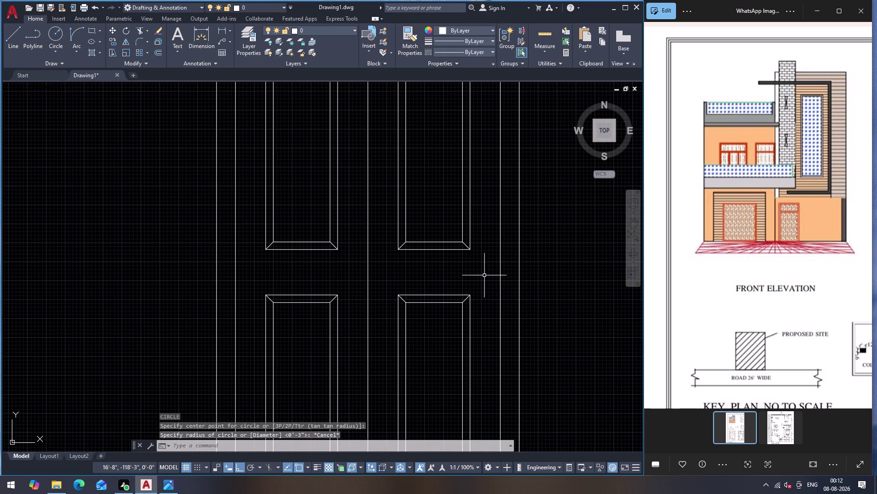
key(Return)
click(482, 273)
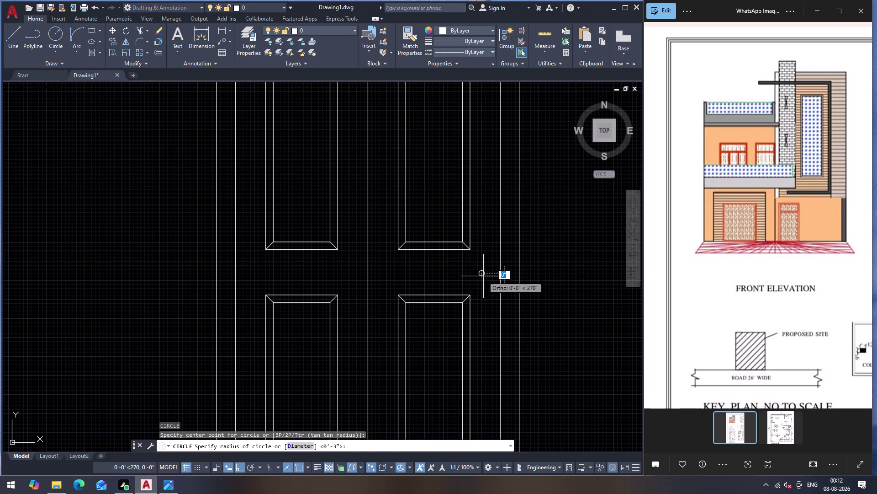
click(490, 289)
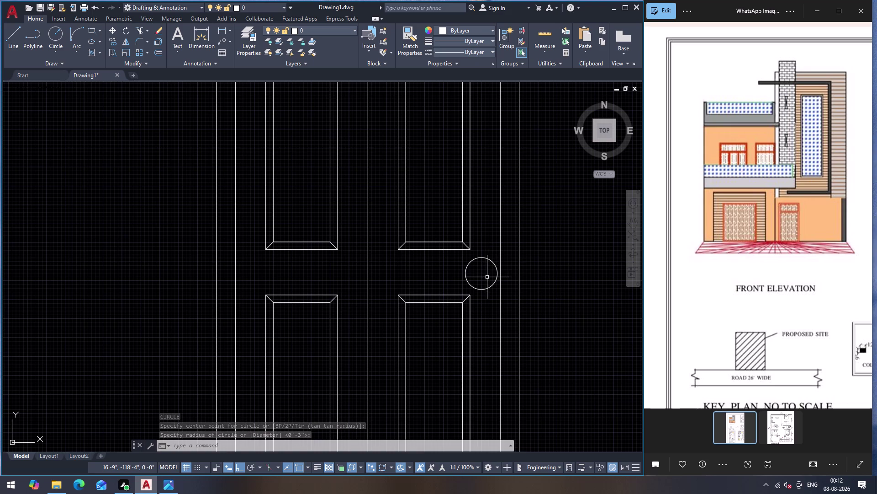
Draw a smaller concentric inner circle on the knob and zoom out.
key(c)
key(Return)
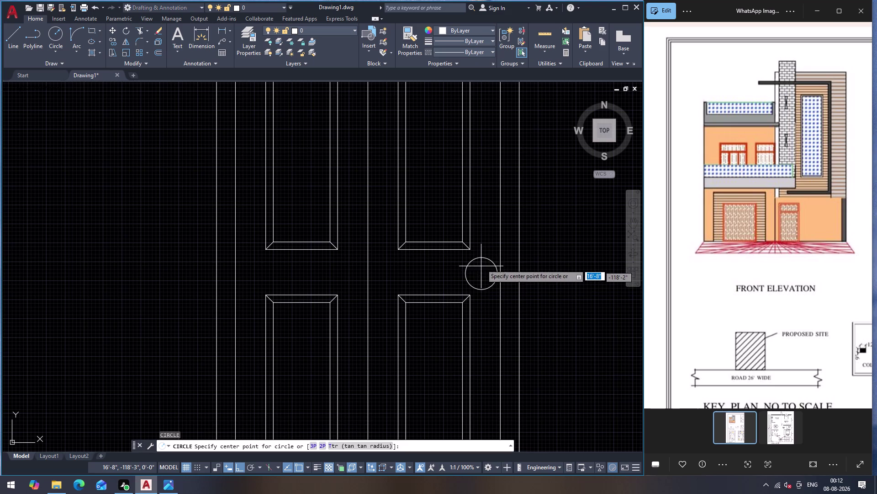
click(483, 275)
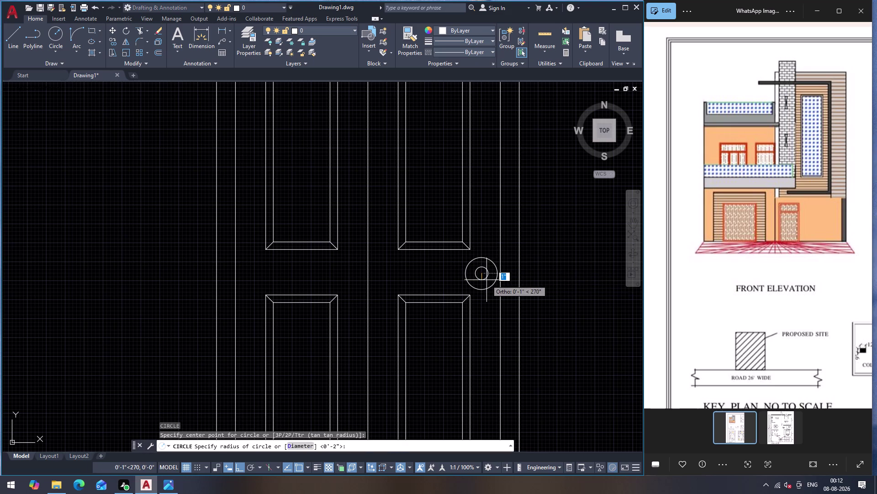
click(487, 280)
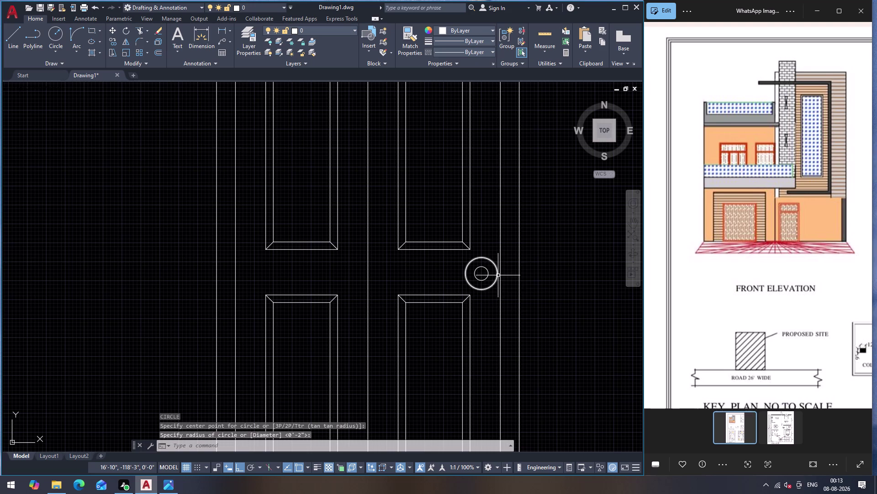
key(Escape)
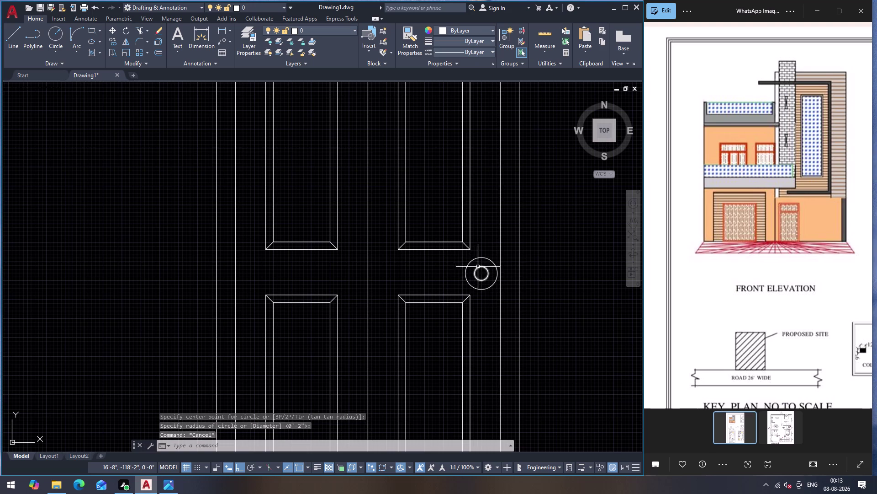
scroll(up, 3)
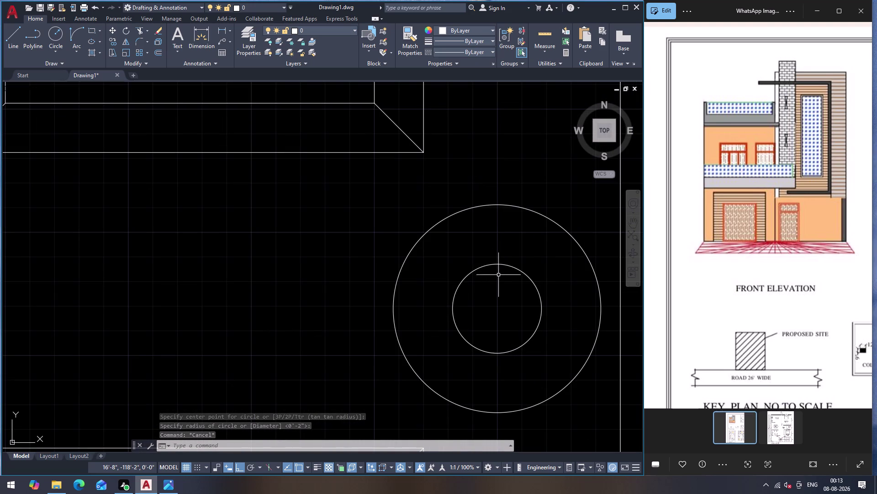
scroll(down, 3)
scroll(down, 3)
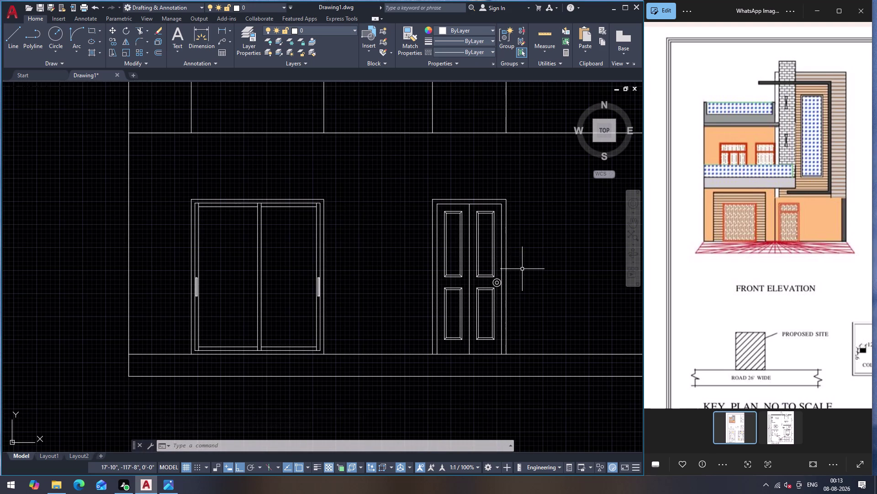
scroll(up, 3)
scroll(down, 3)
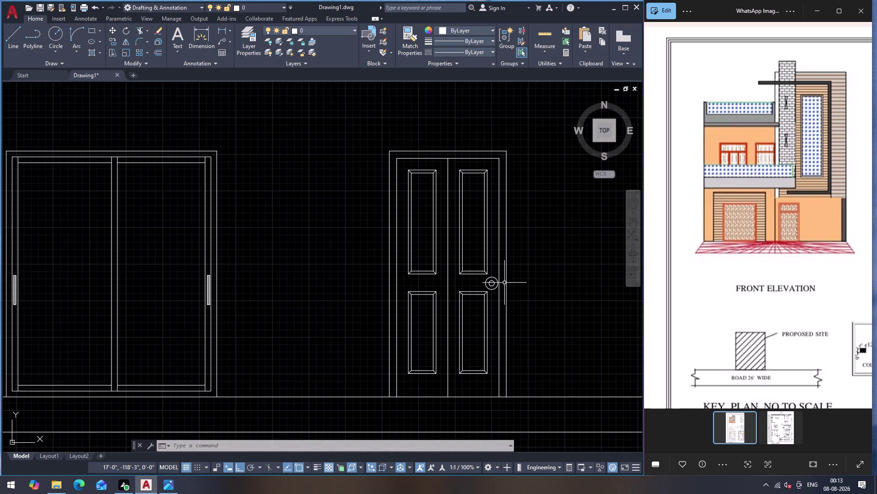
scroll(down, 3)
scroll(down, 3)
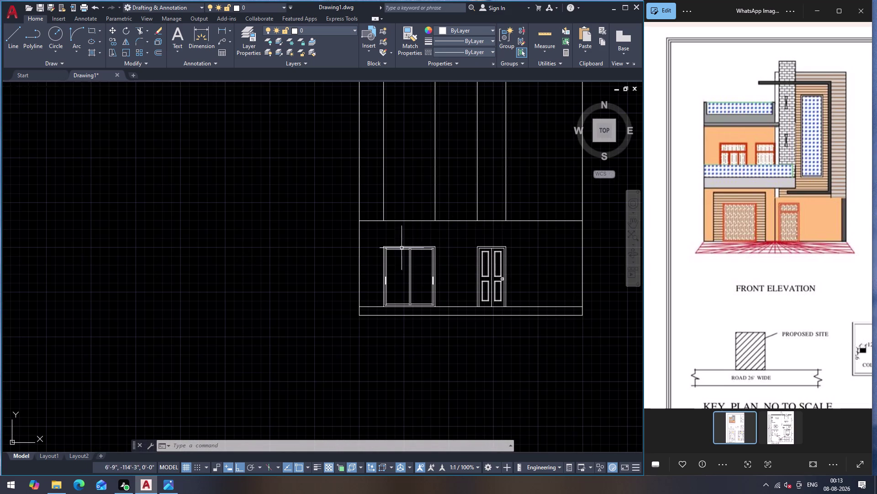
scroll(up, 3)
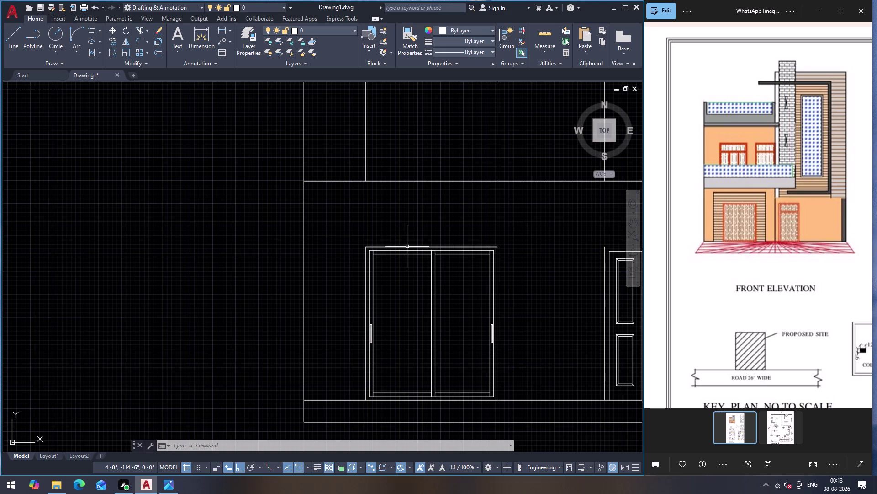
Attempt a 2-inch offset distance, then cancel the offset.
click(407, 246)
key(o)
key(Return)
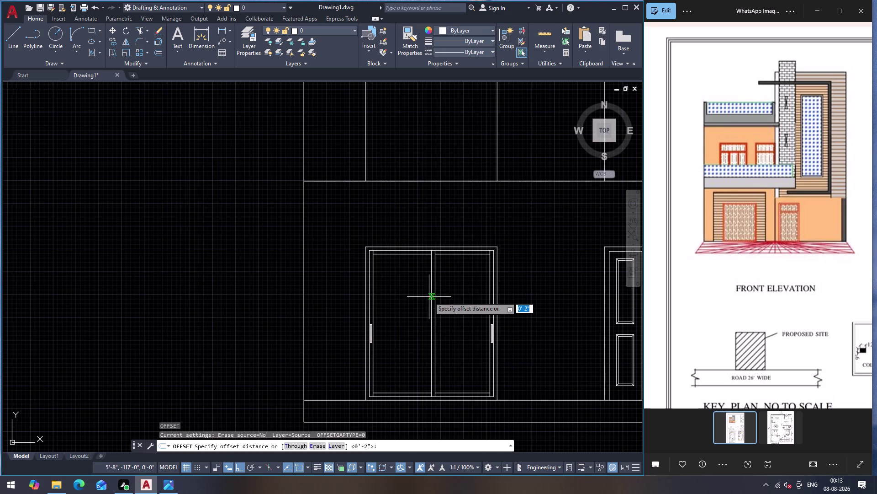
click(434, 245)
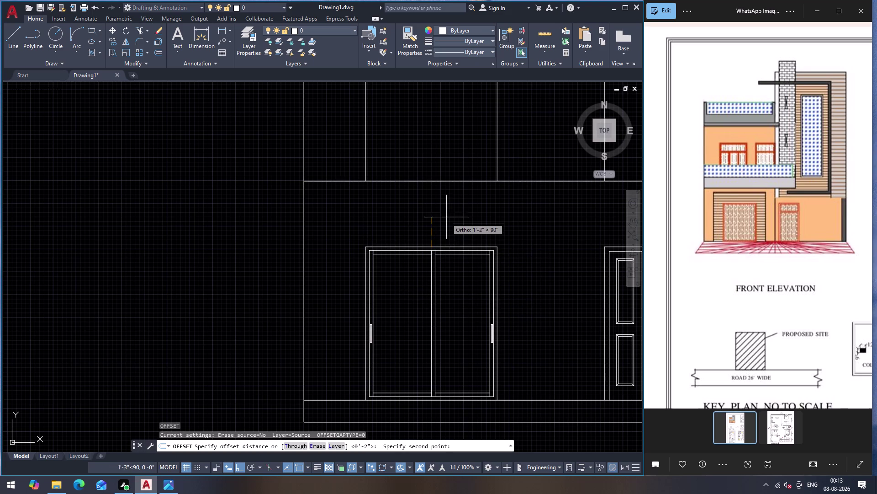
key(2)
key(shift+quotedbl)
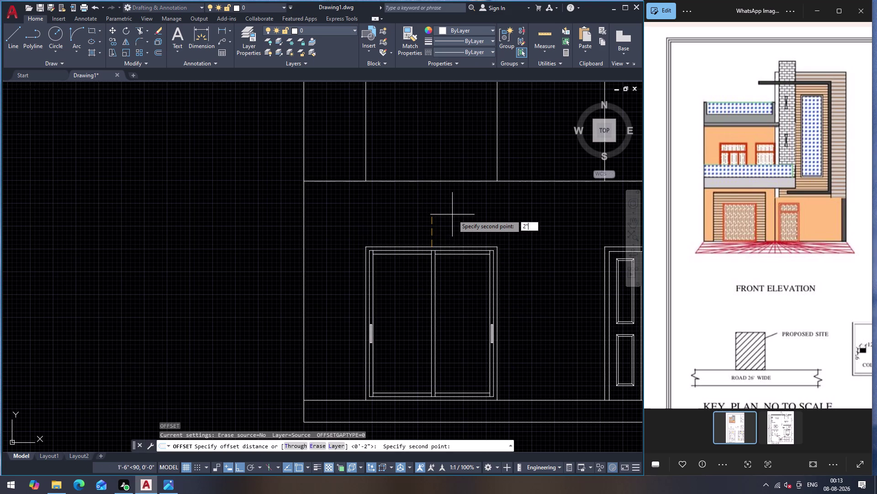
key(Return)
key(BackSpace)
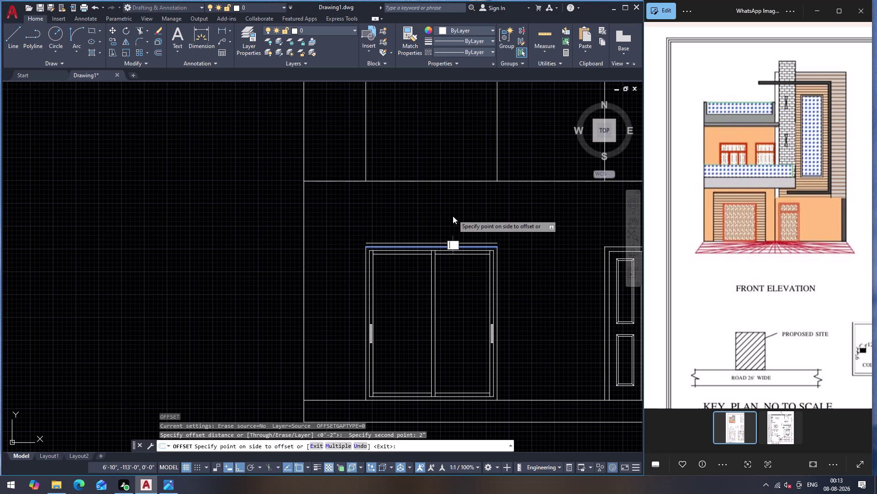
key(Escape)
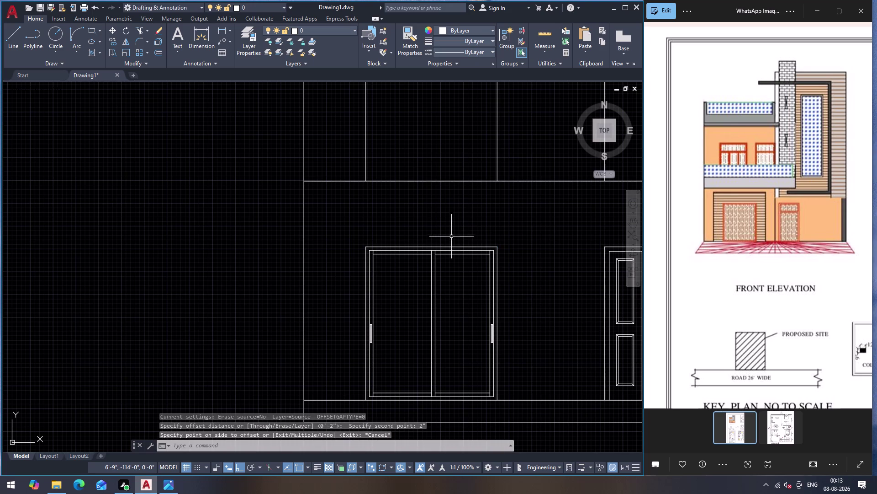
Offset a line 2' to add a parallel line above the sliding door.
key(o)
key(Return)
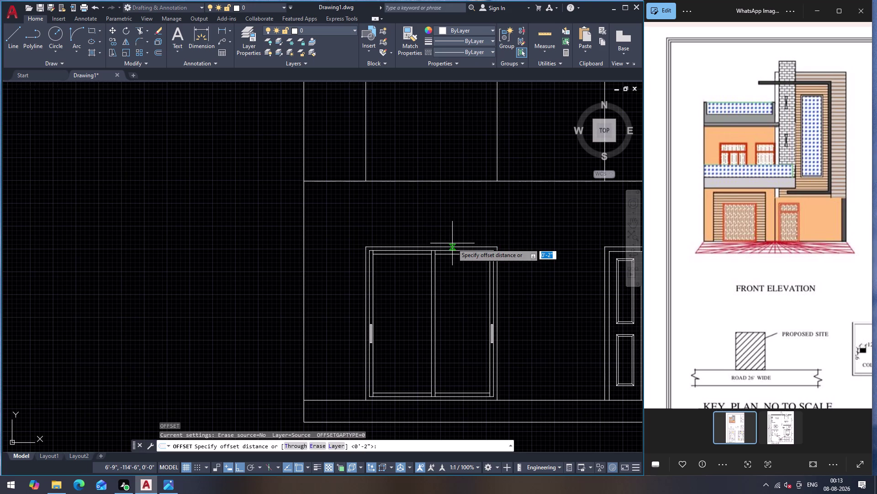
click(445, 248)
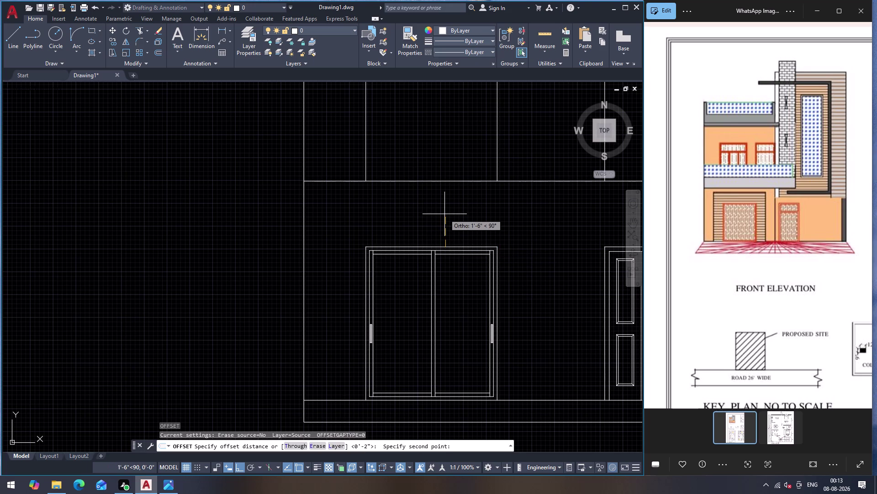
key(2)
key(apostrophe)
key(Return)
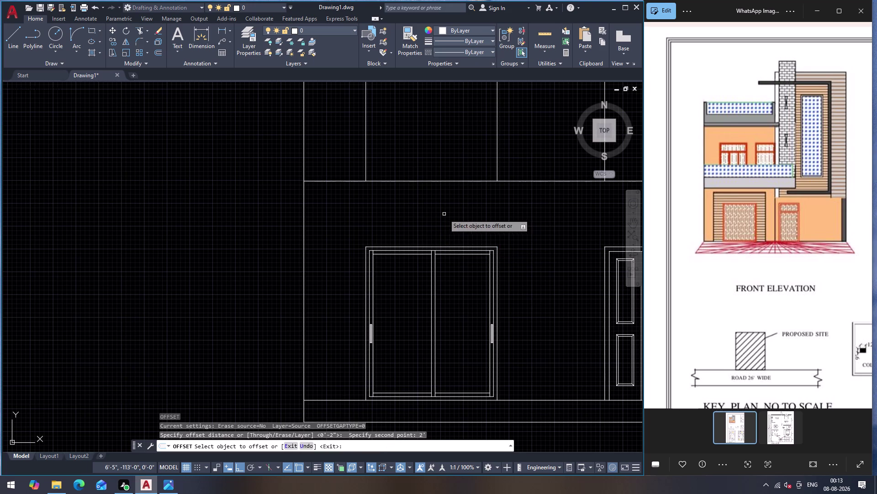
click(445, 247)
click(453, 223)
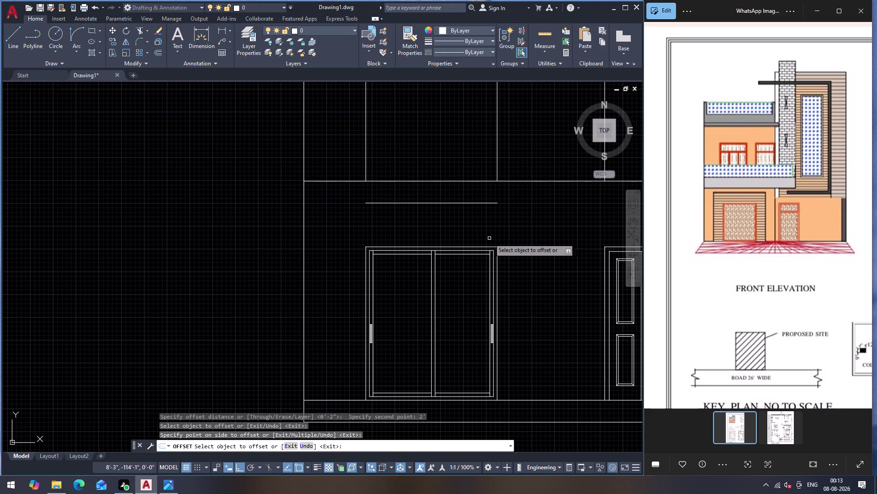
key(Escape)
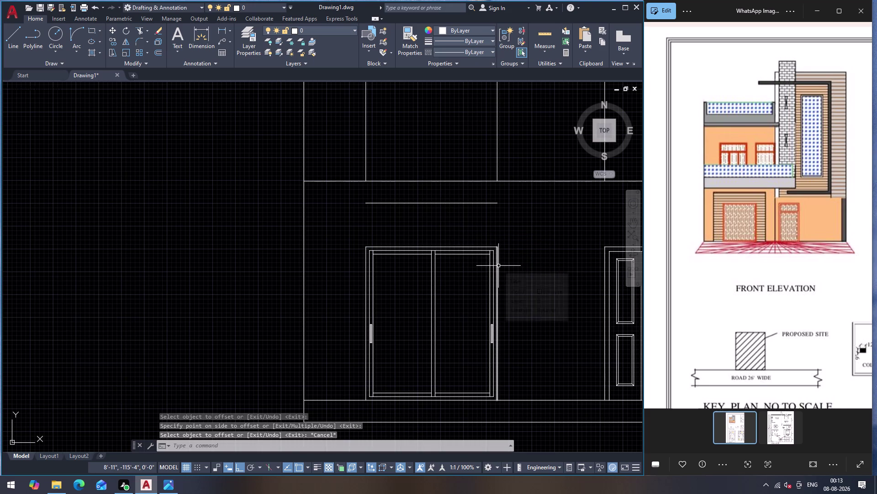
Offset the door frame's right and left sides 1' outward.
key(Return)
click(498, 265)
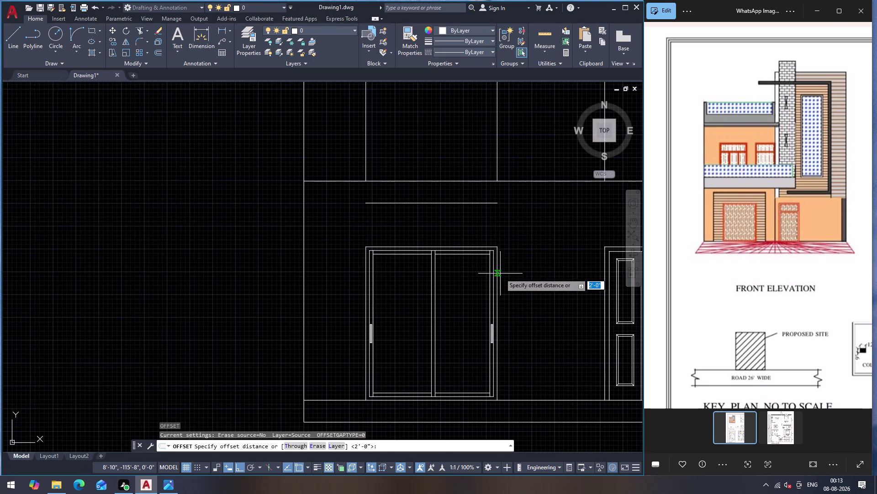
click(498, 275)
key(1)
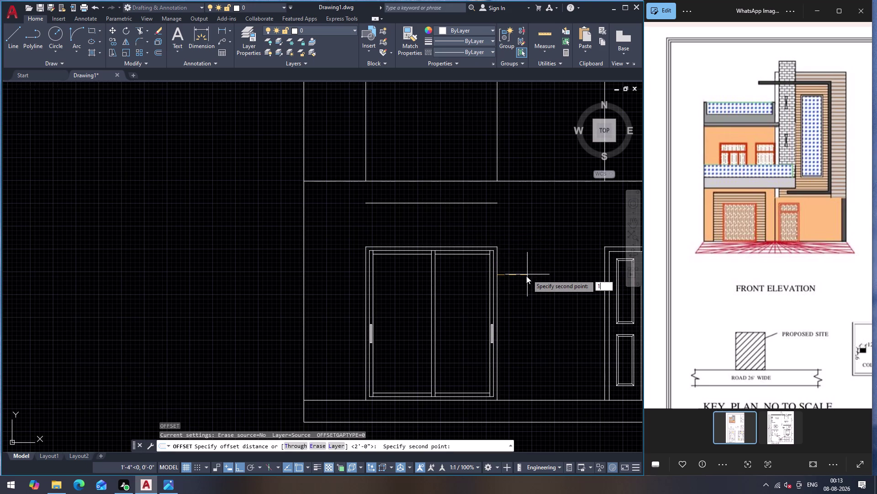
key(shift+quotedbl)
key(BackSpace)
key(apostrophe)
key(Return)
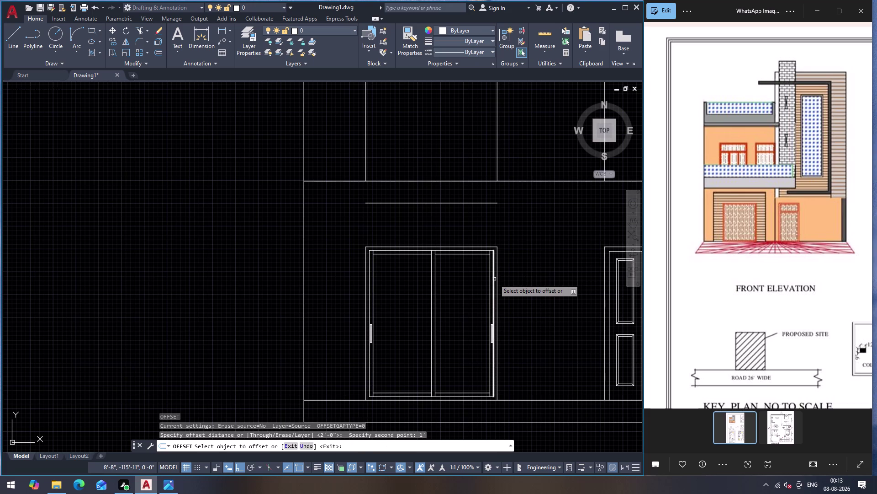
click(498, 281)
click(536, 281)
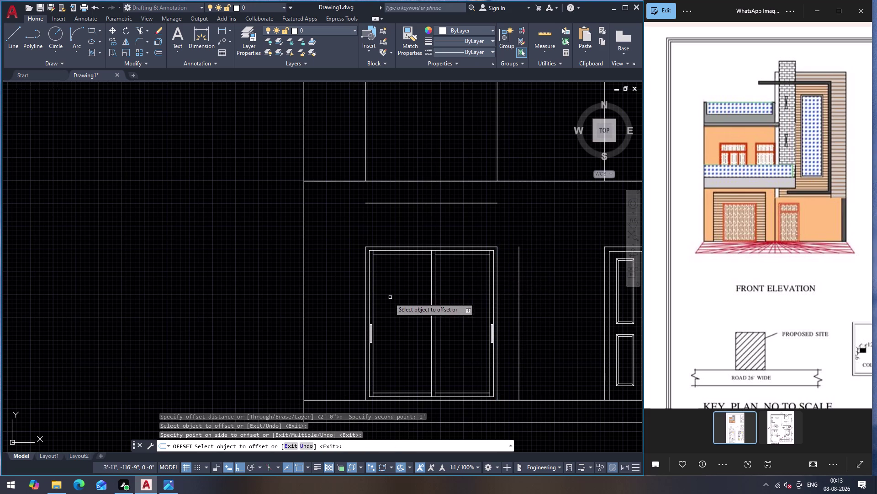
click(365, 306)
click(315, 314)
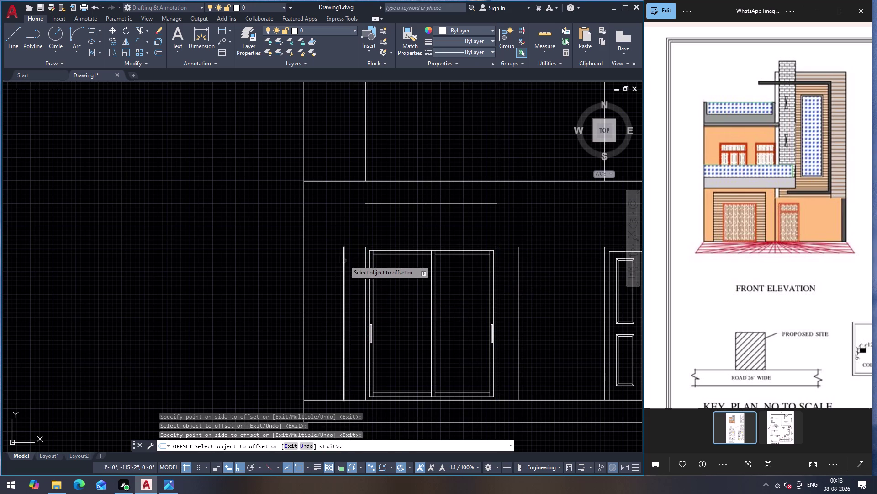
key(Escape)
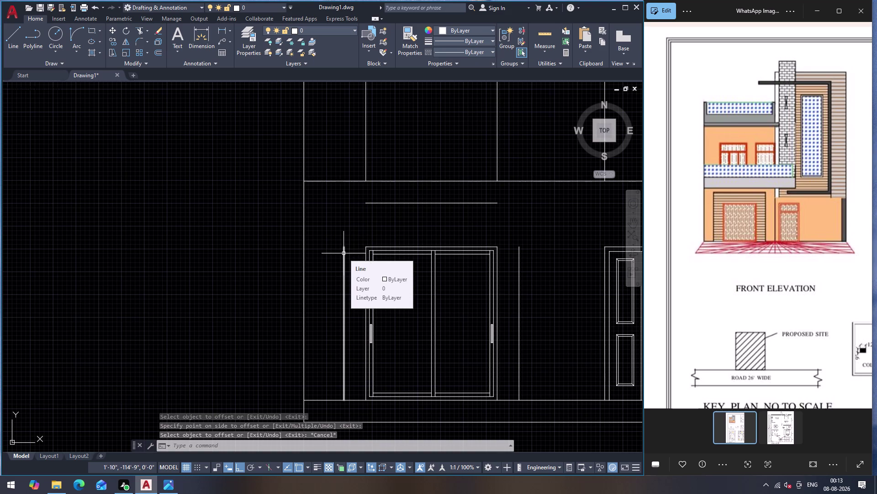
Extend the new side and top lines so the surround corners meet.
key(e)
key(x)
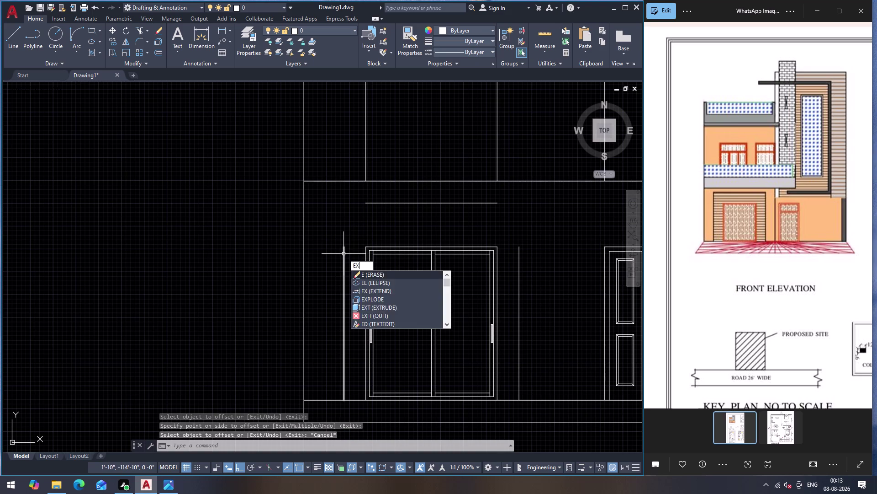
key(Return)
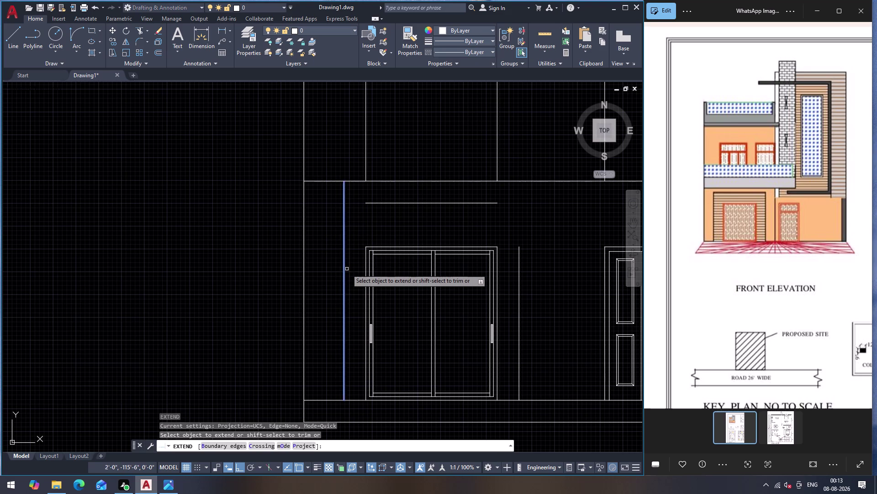
click(343, 270)
click(519, 267)
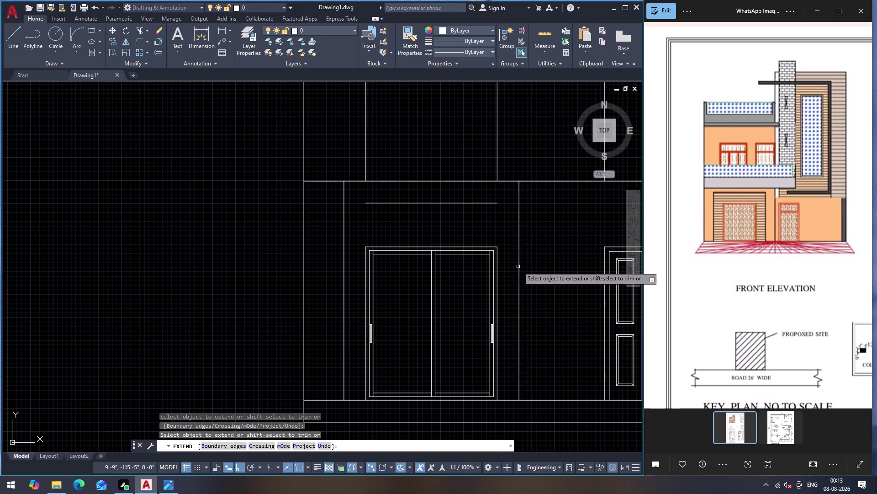
click(483, 202)
click(399, 202)
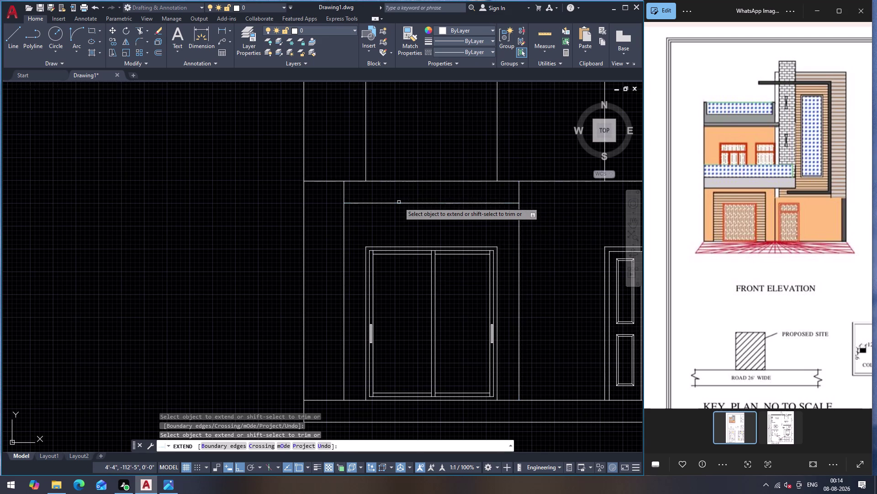
key(Escape)
Trim away the line ends sticking out above the surround.
text(TR)
key(Return)
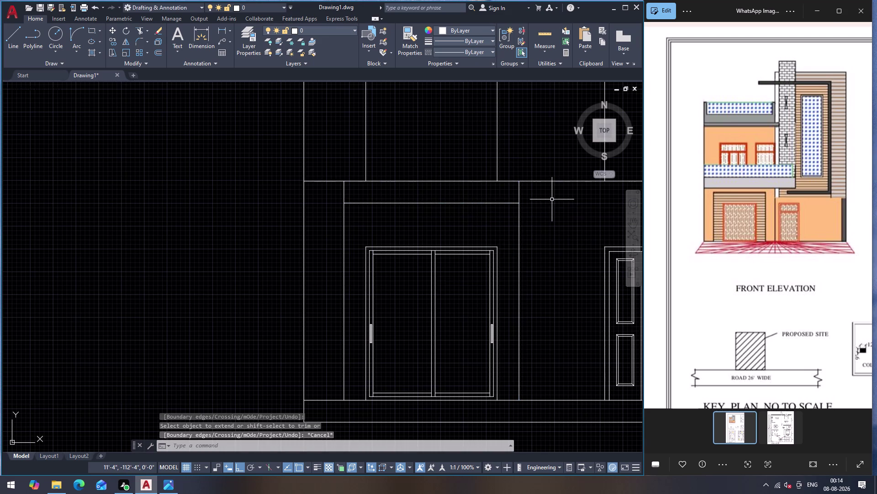
drag(551, 194, 516, 194)
click(329, 190)
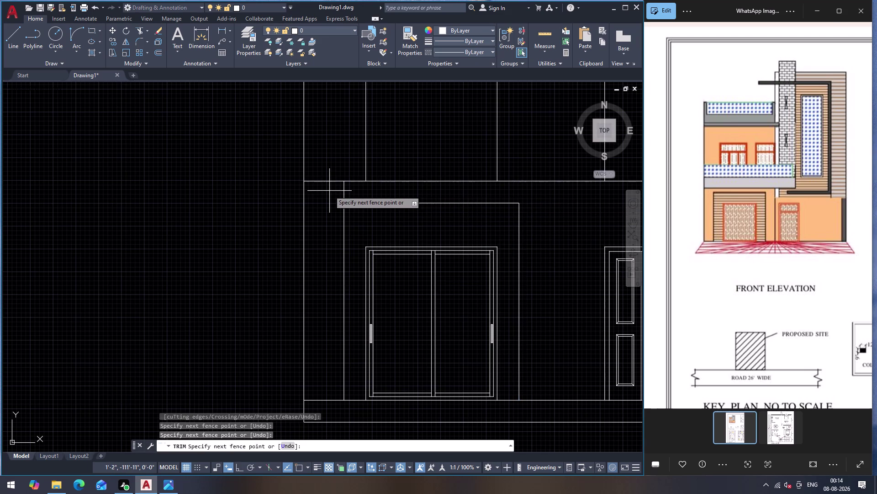
click(348, 192)
click(386, 196)
key(Escape)
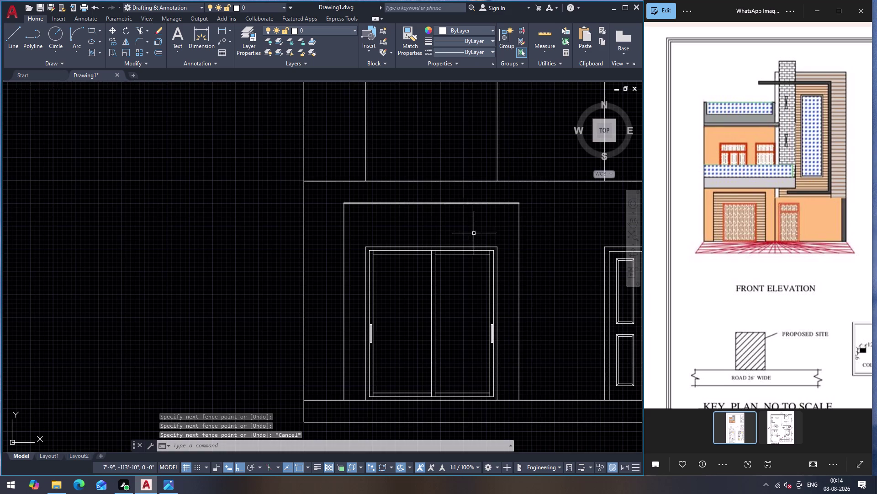
Zoom out and trim the upper storey's inner vertical lines, selecting the floor line.
scroll(down, 3)
scroll(down, 3)
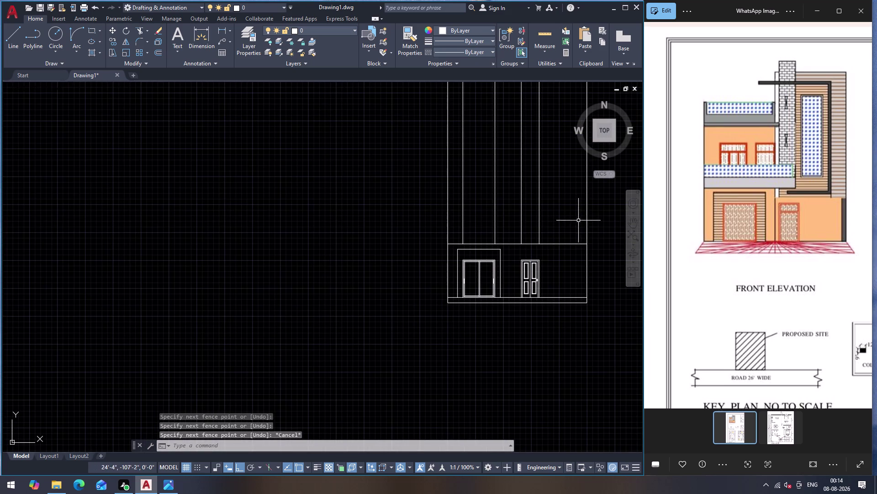
scroll(up, 3)
scroll(down, 3)
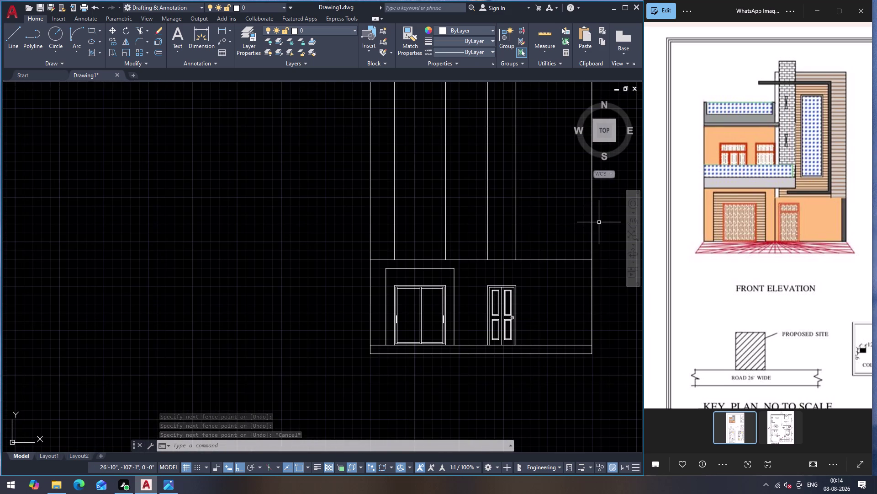
click(560, 223)
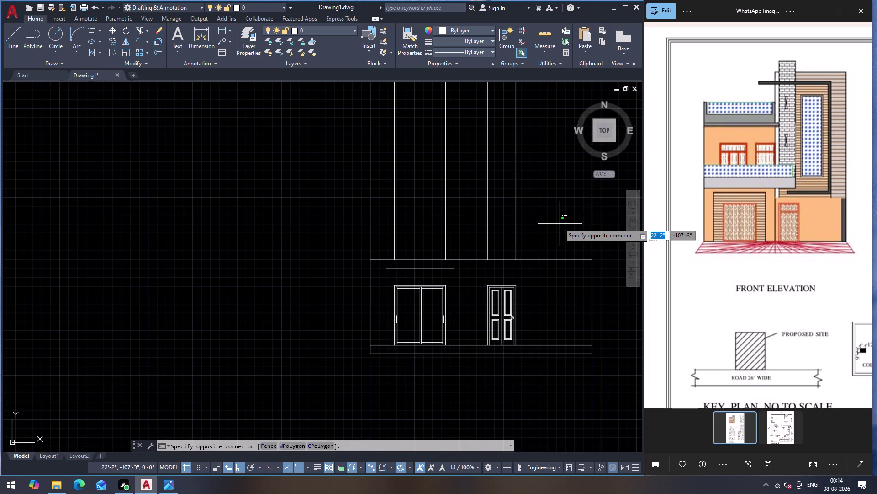
key(Escape)
text(TR)
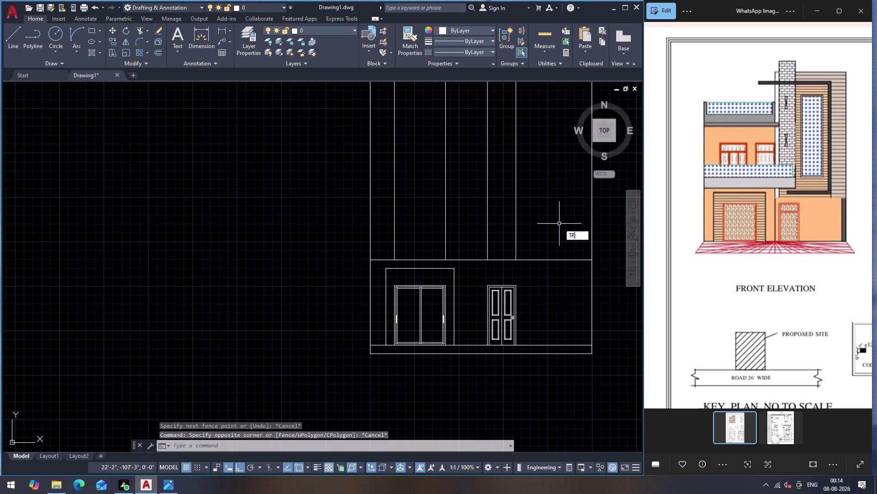
key(Return)
click(560, 224)
click(389, 221)
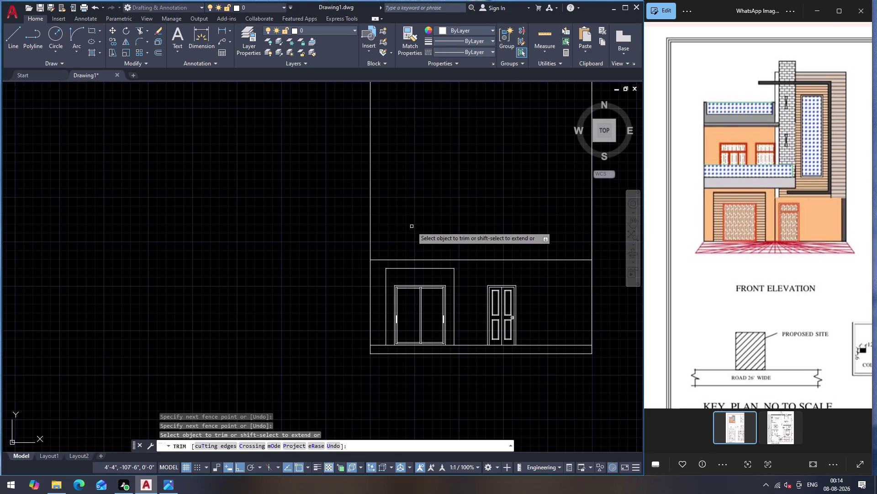
key(Escape)
click(476, 260)
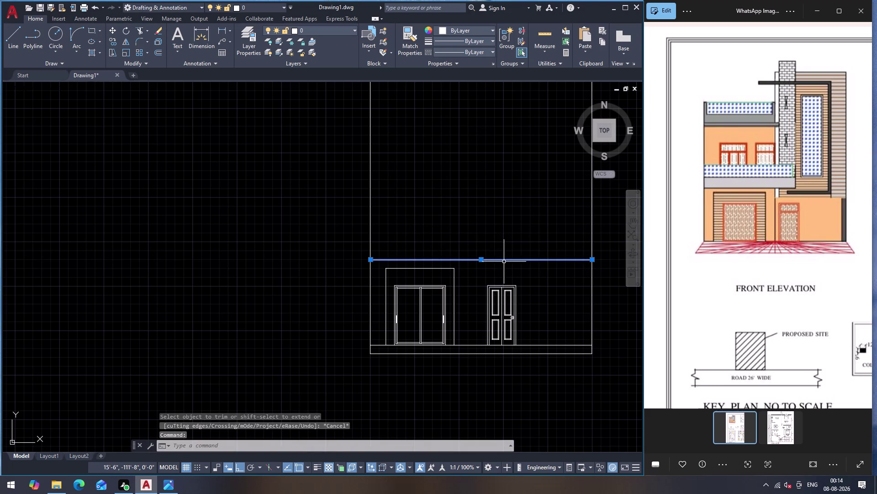
scroll(up, 3)
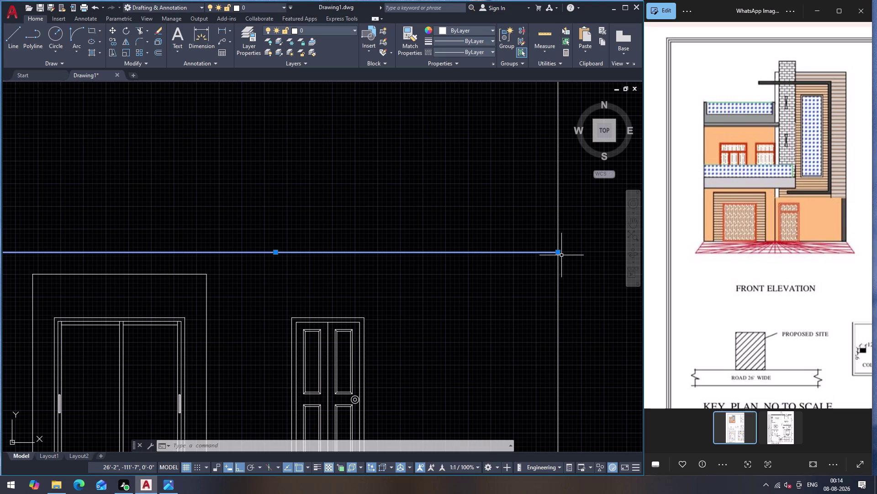
Deselect the floor line and start HATCH near the sliding door.
scroll(down, 3)
key(Escape)
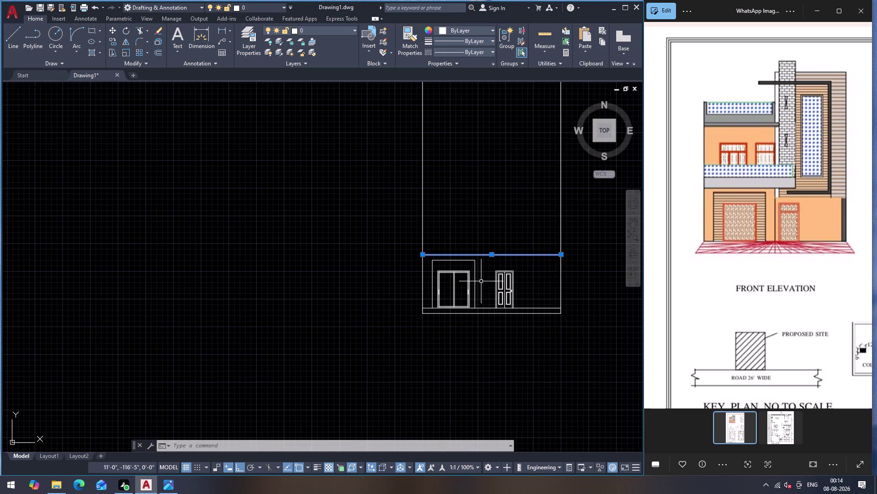
key(Escape)
scroll(up, 3)
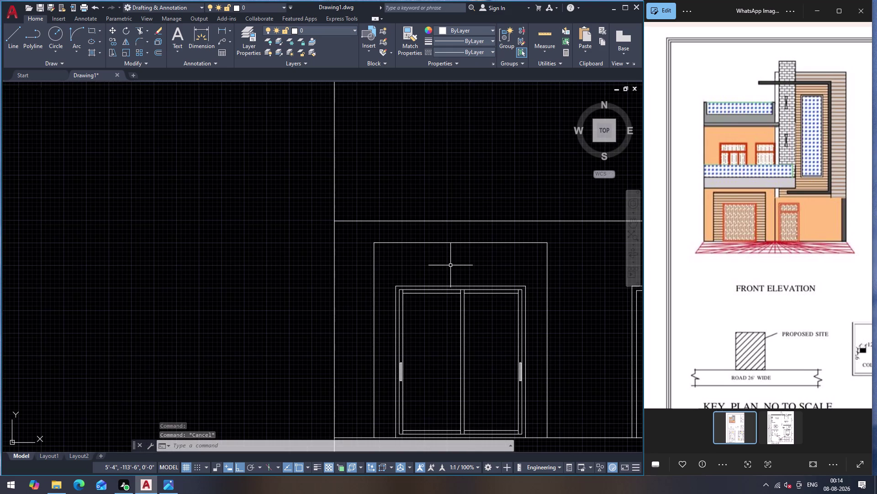
key(h)
key(Return)
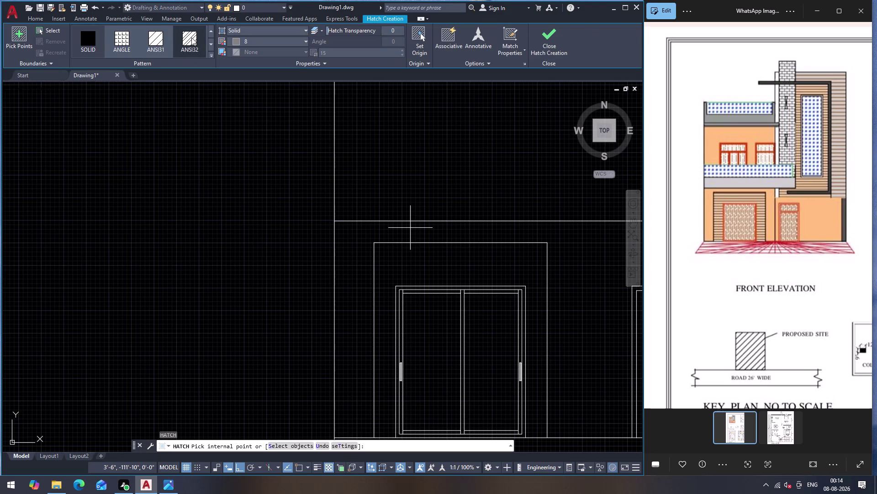
Switch to a line pattern at 90° and hatch the band around the sliding door.
click(192, 38)
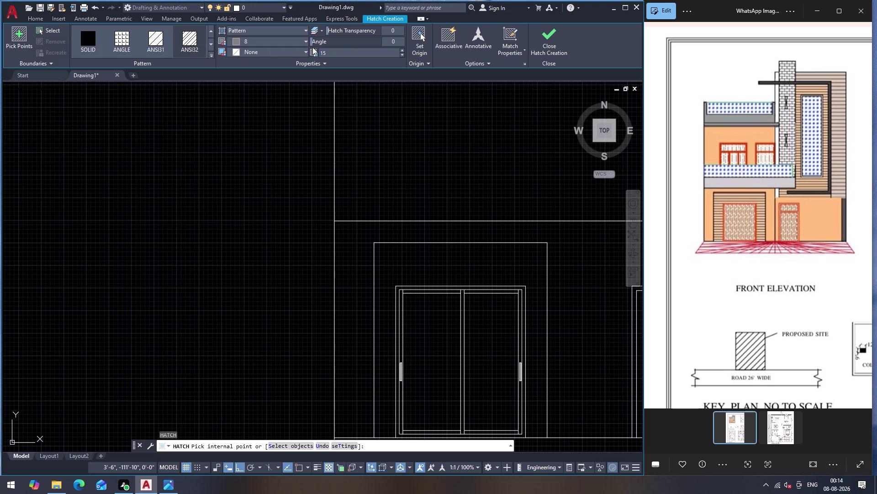
click(395, 43)
text(69)
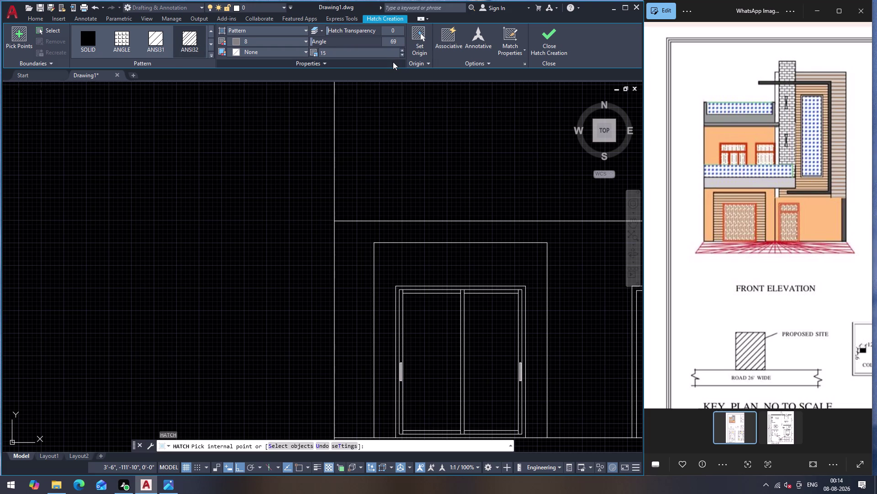
key(BackSpace)
key(BackSpace)
text(90)
key(Return)
click(392, 255)
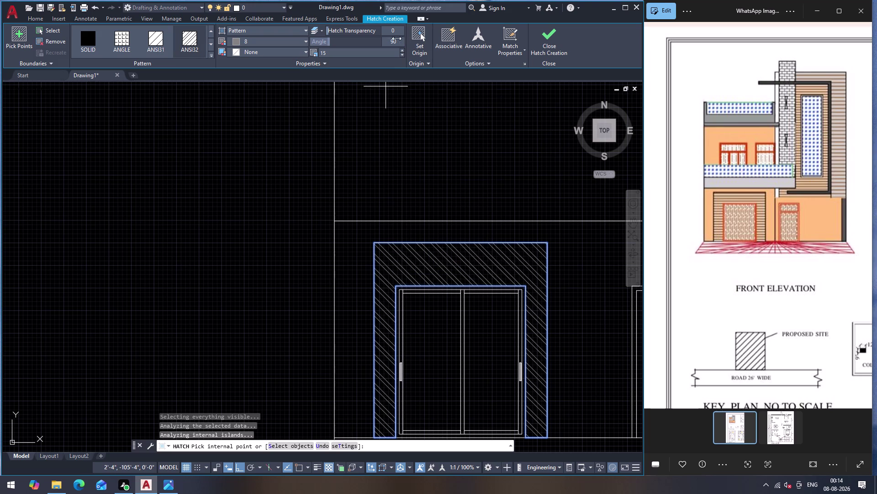
Drag the hatch angle to 315 so the lines run horizontally, then exit.
drag(378, 41, 394, 46)
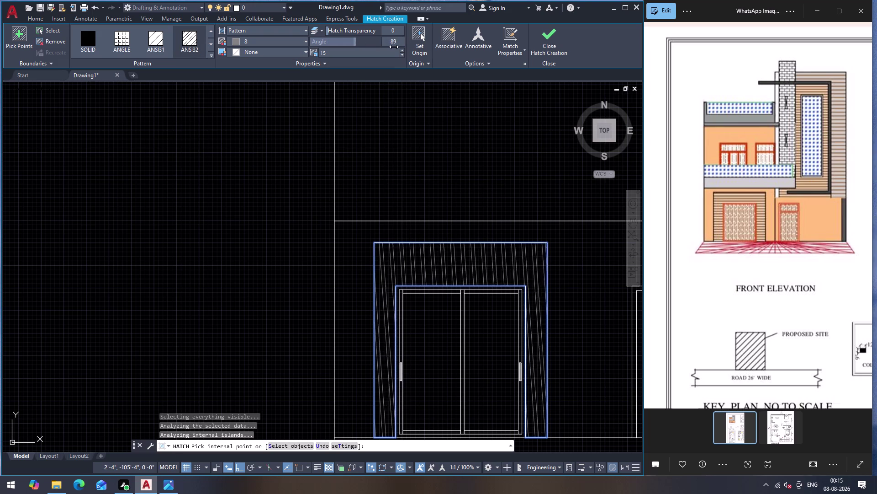
drag(394, 46, 416, 51)
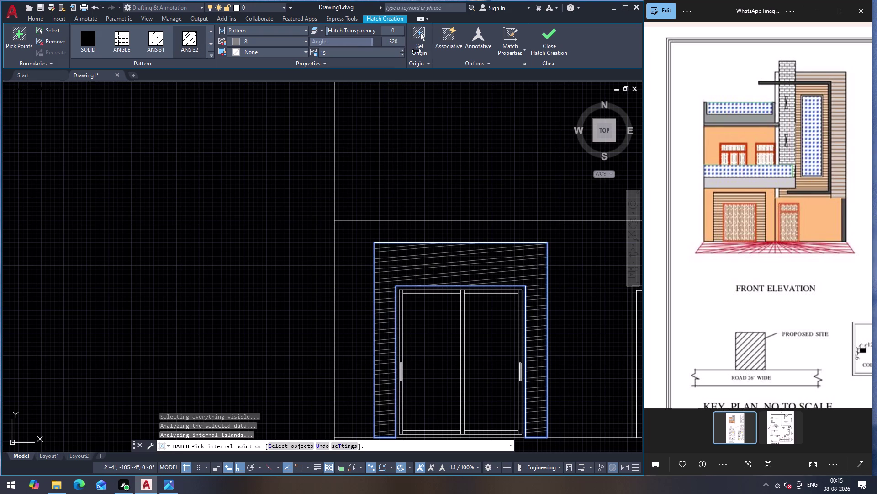
drag(417, 50, 411, 55)
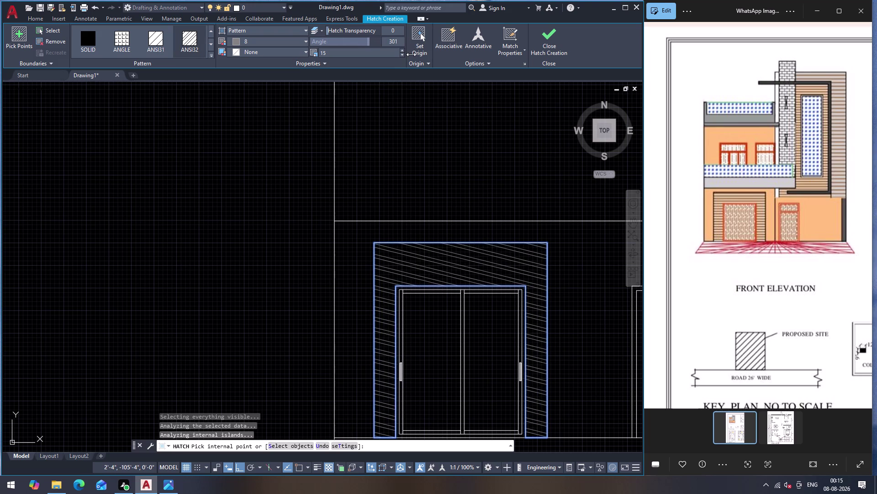
drag(411, 54, 415, 51)
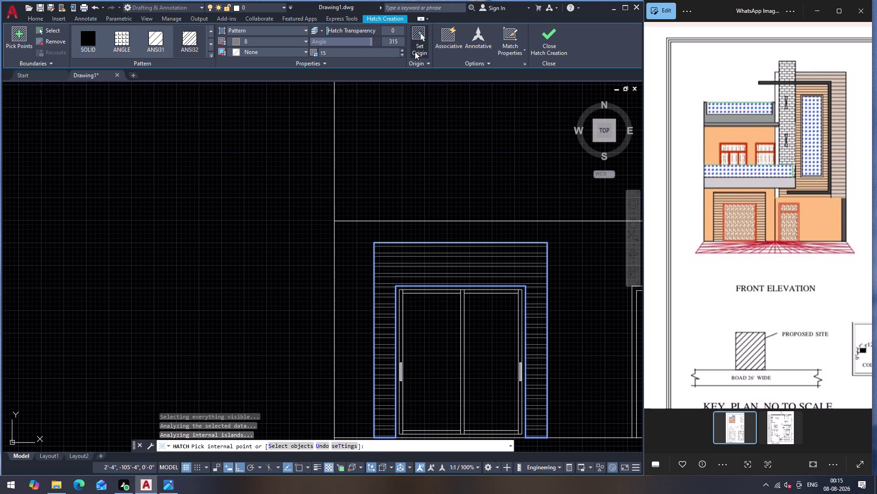
key(Escape)
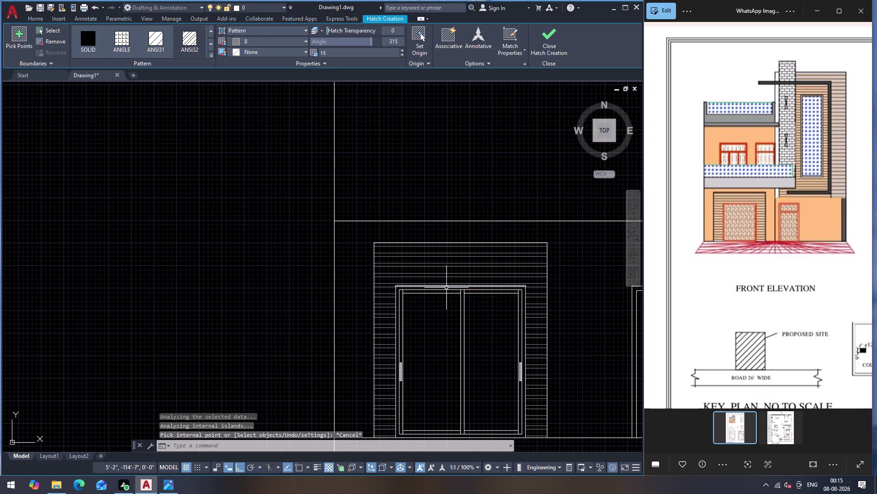
scroll(up, 3)
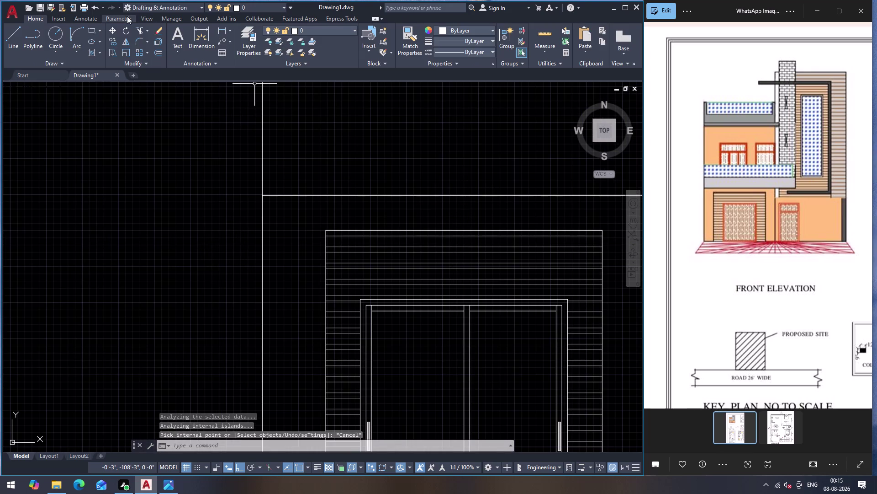
Hatch the window surround with an olive background colour.
key(h)
key(Return)
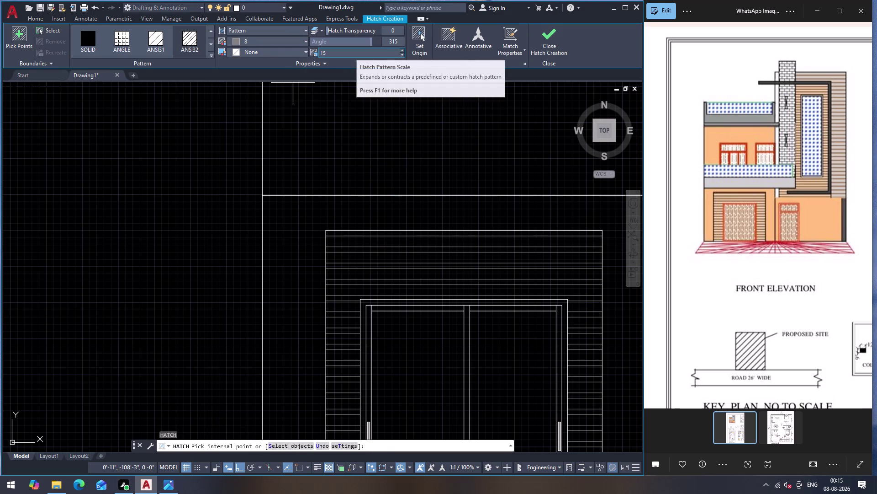
click(259, 53)
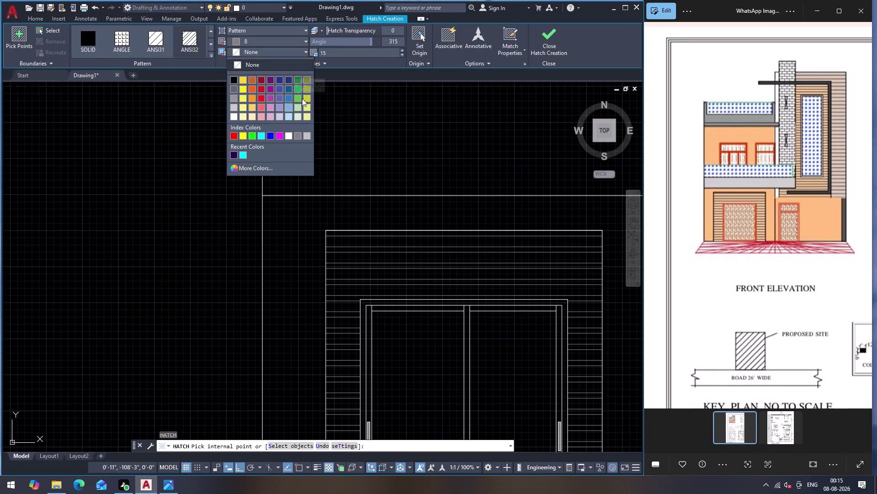
click(308, 78)
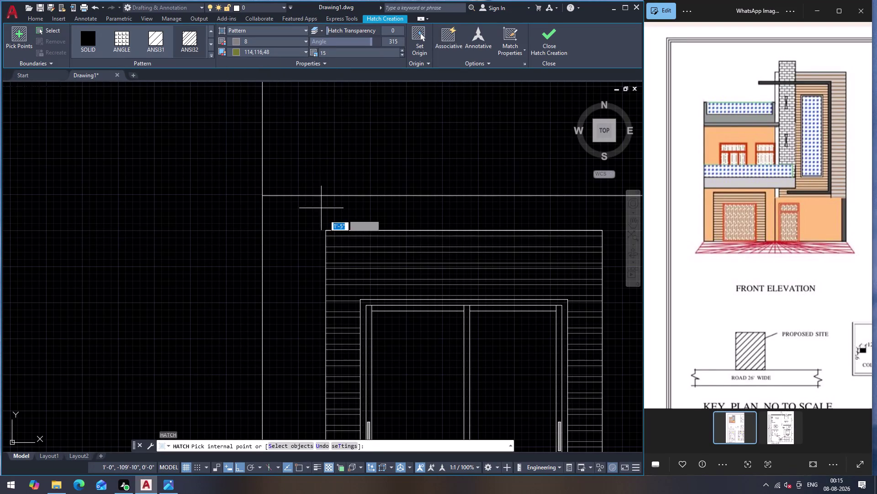
click(352, 261)
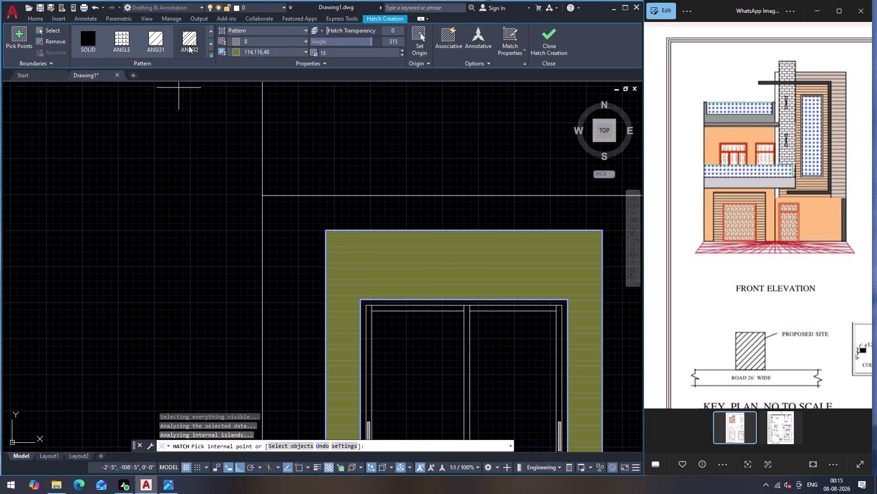
Make the hatch lines dark red and open More Colors for the background.
click(287, 42)
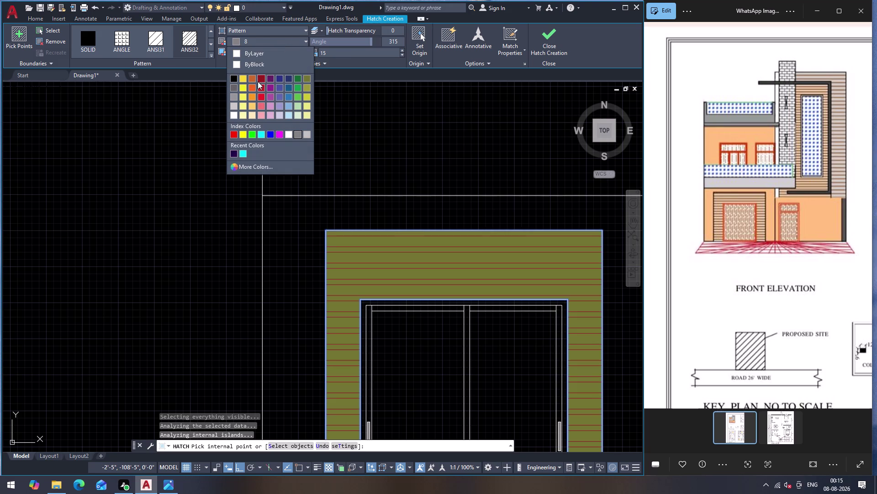
click(258, 81)
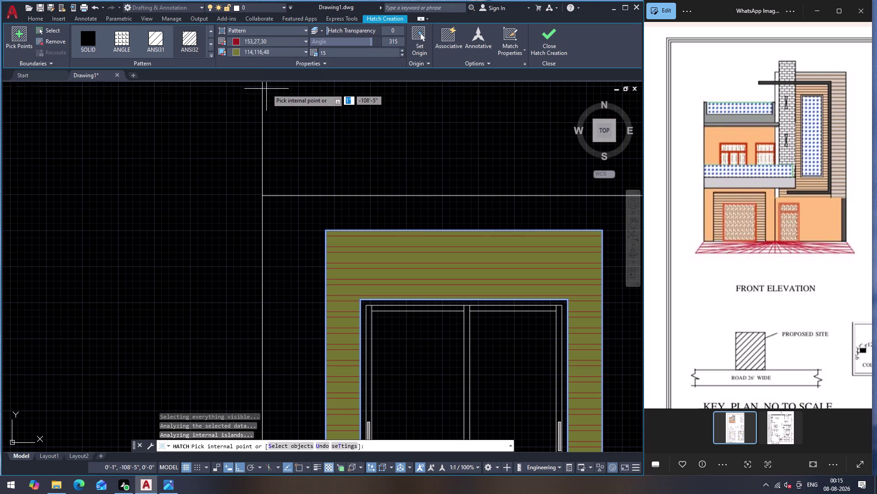
click(267, 50)
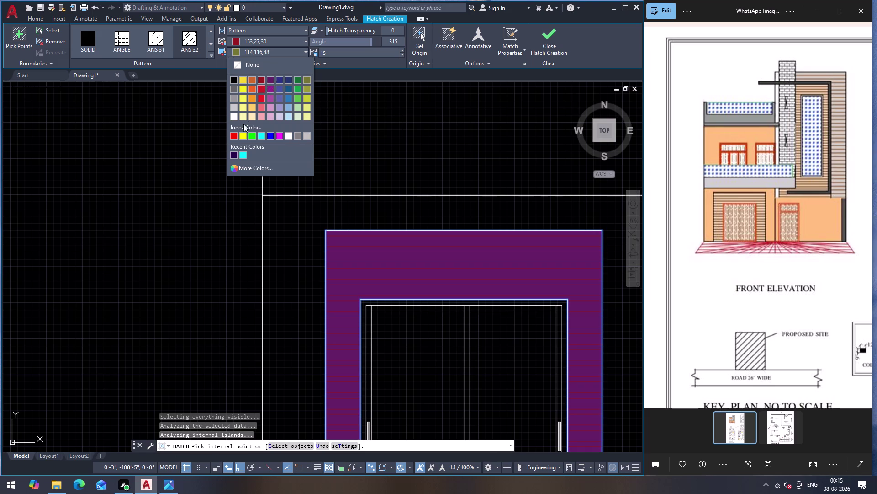
click(235, 166)
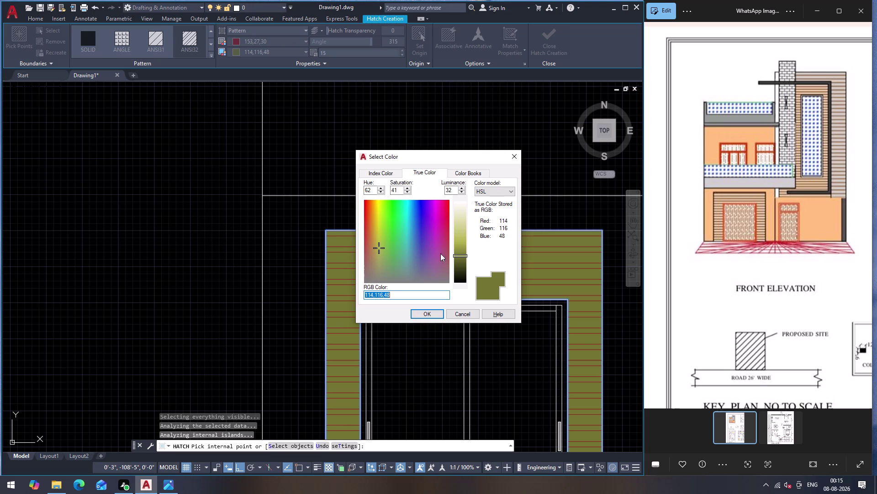
Pick index colour 112 (bright green) for the hatch background and apply it.
drag(463, 254, 464, 265)
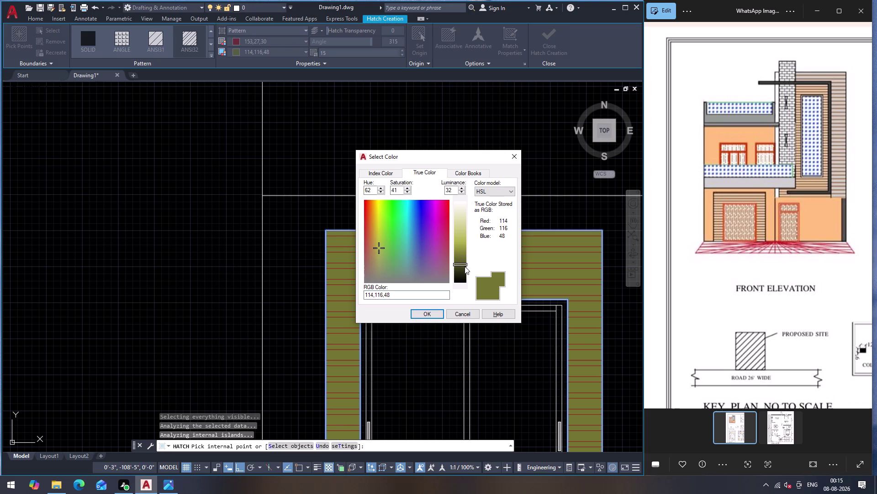
drag(465, 266, 465, 236)
drag(465, 237, 463, 233)
click(397, 175)
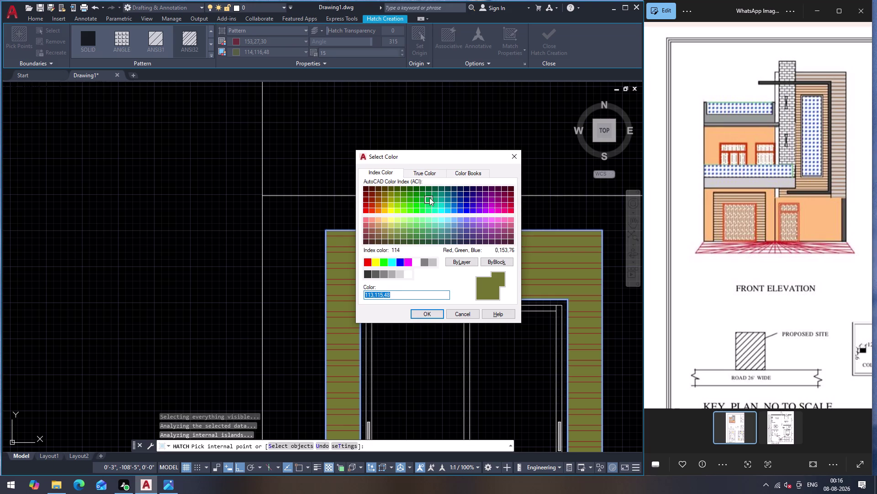
click(431, 204)
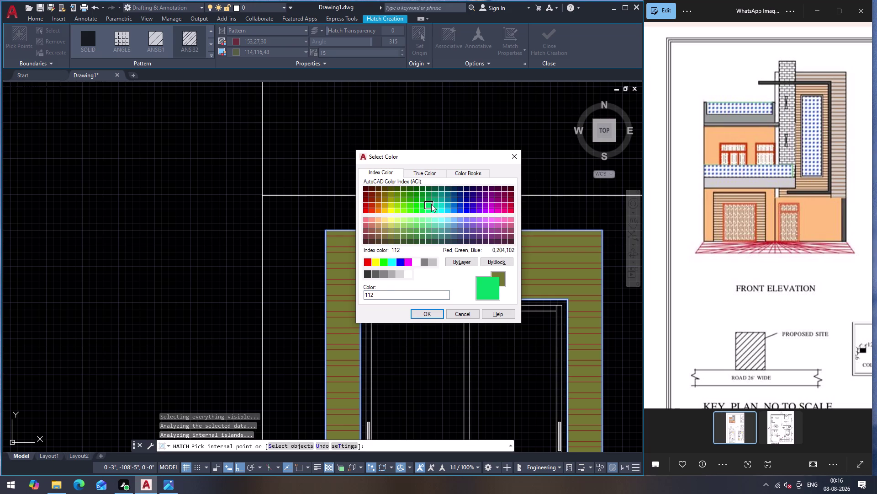
click(427, 310)
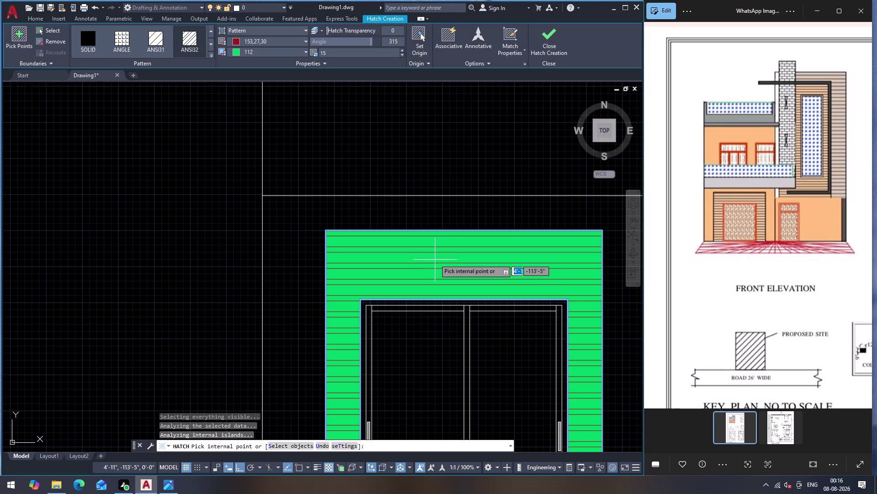
Pick the window surround, try blue then purple hatch lines, and set a white background.
click(436, 259)
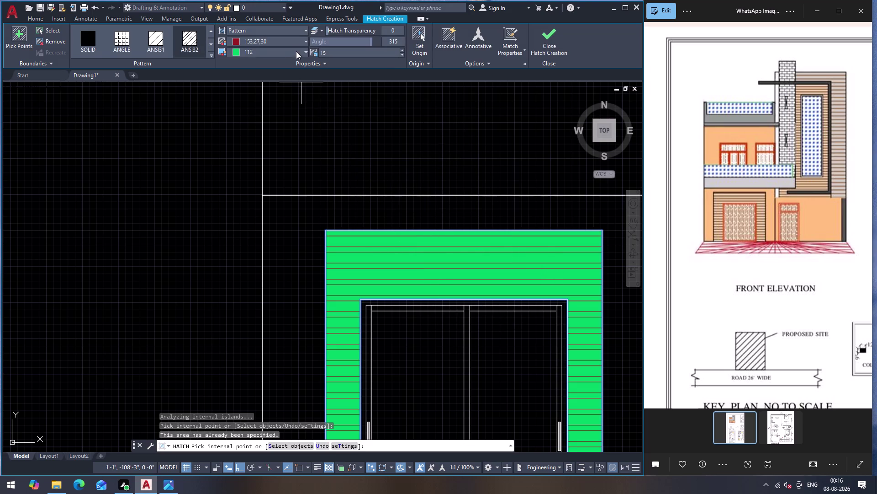
click(309, 43)
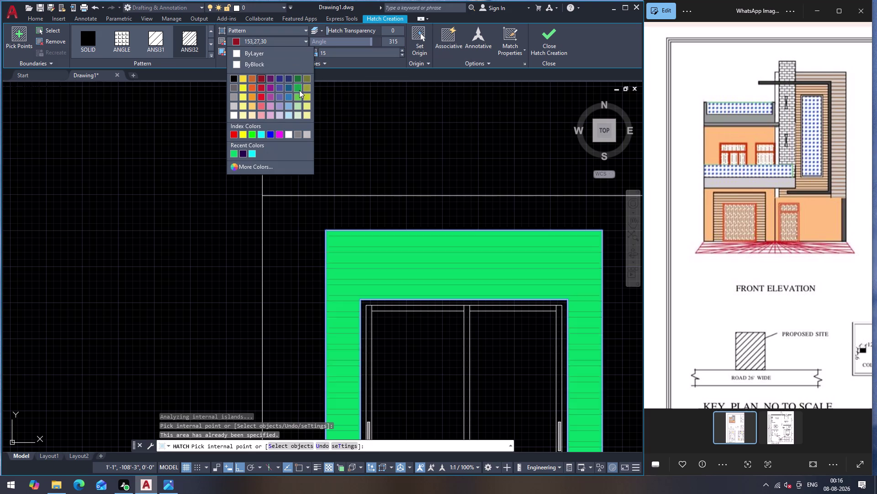
click(289, 94)
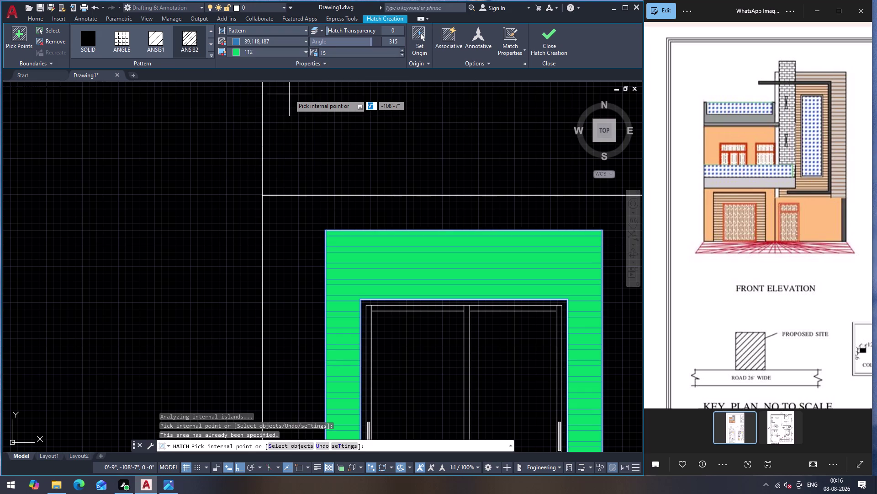
click(302, 44)
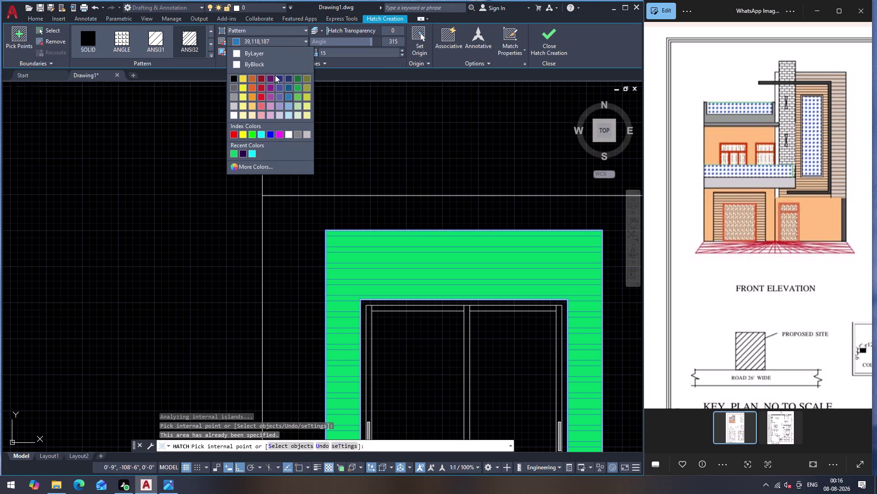
click(273, 77)
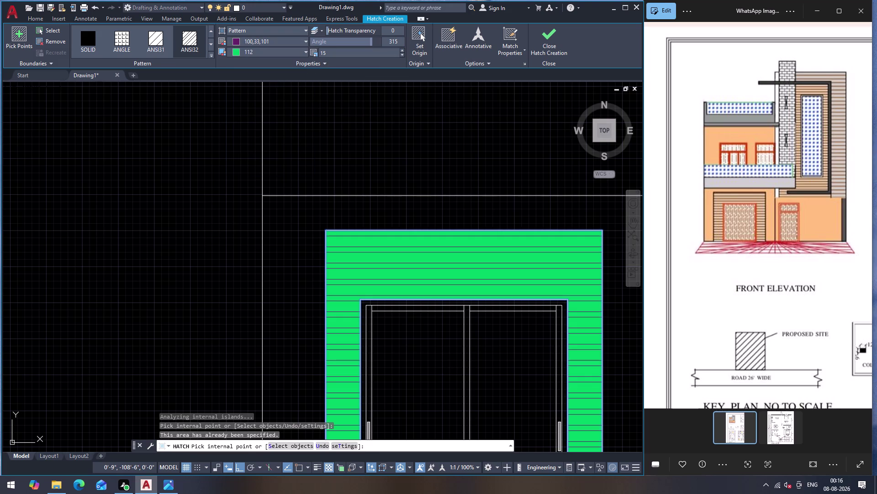
scroll(down, 3)
scroll(up, 3)
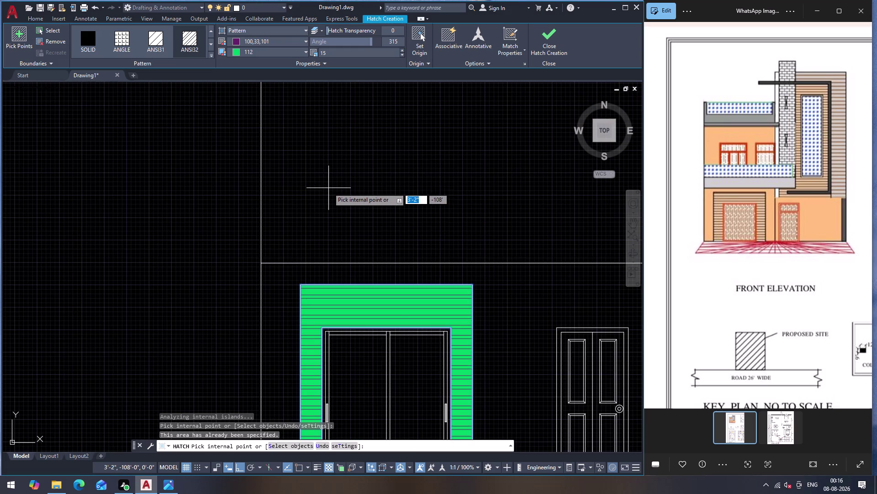
scroll(down, 3)
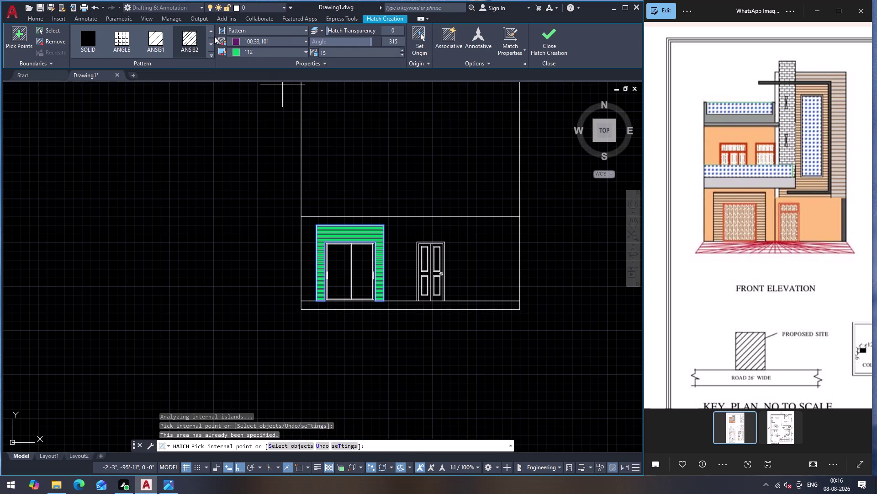
click(285, 41)
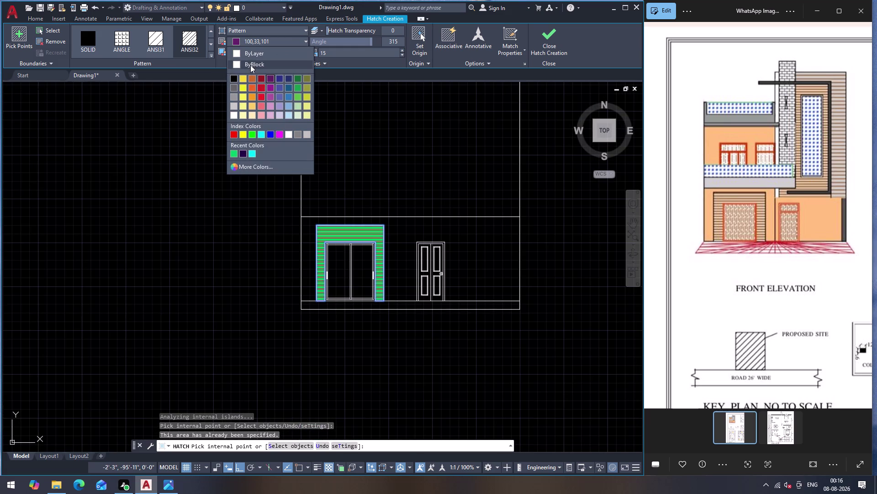
click(281, 41)
click(277, 54)
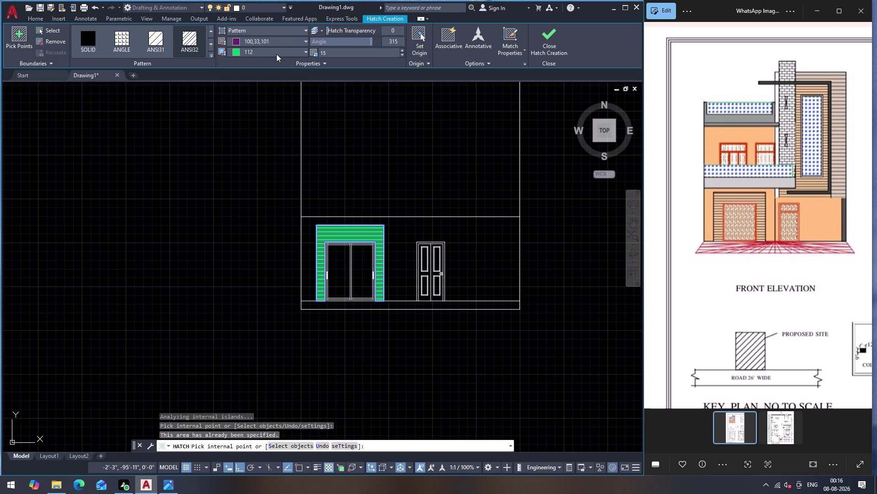
click(237, 116)
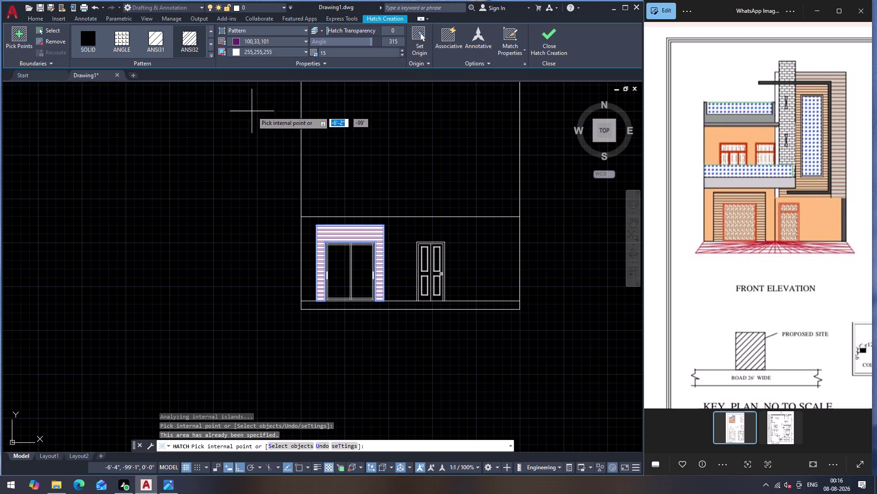
Pick the area around the window, make the hatch lines red, and end the hatch.
scroll(up, 3)
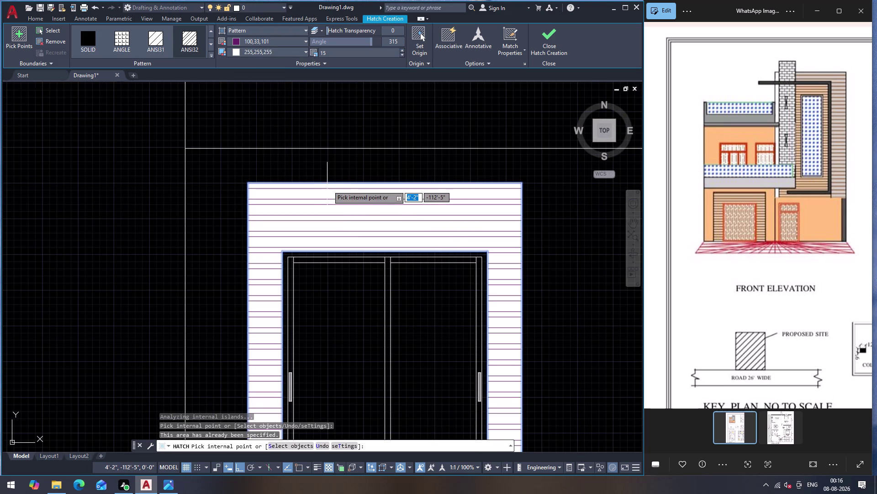
scroll(up, 3)
scroll(down, 3)
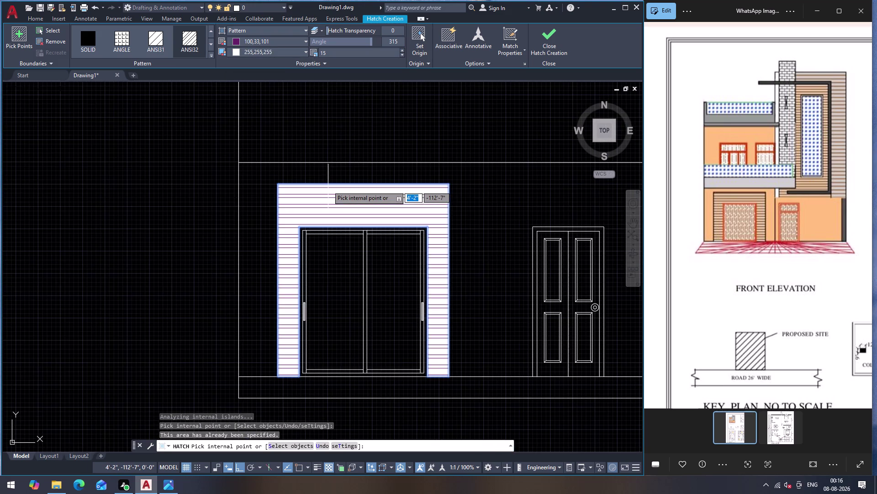
scroll(up, 3)
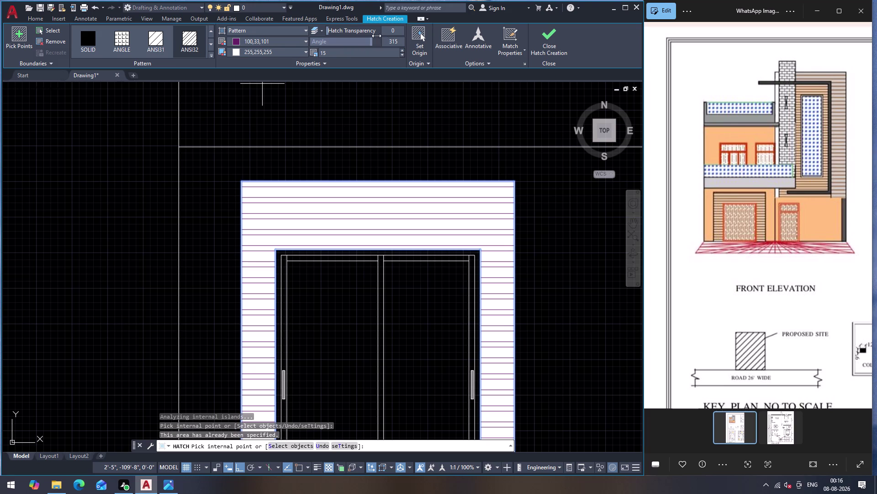
click(290, 43)
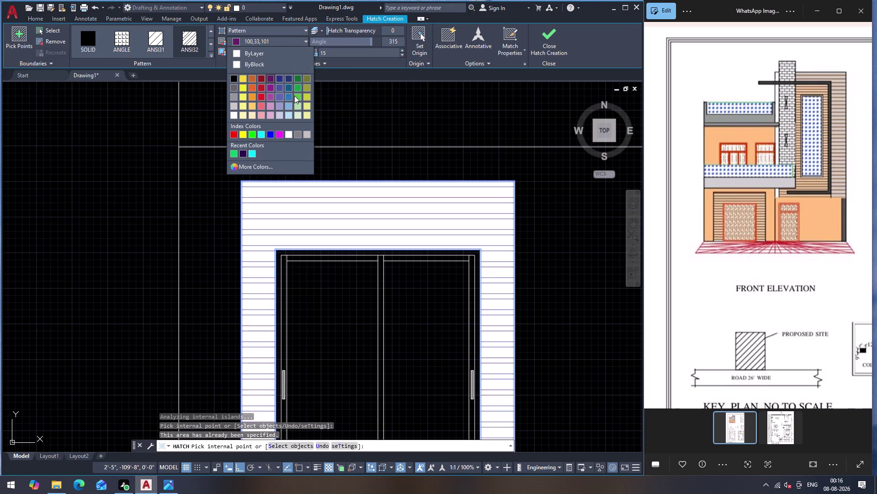
click(262, 87)
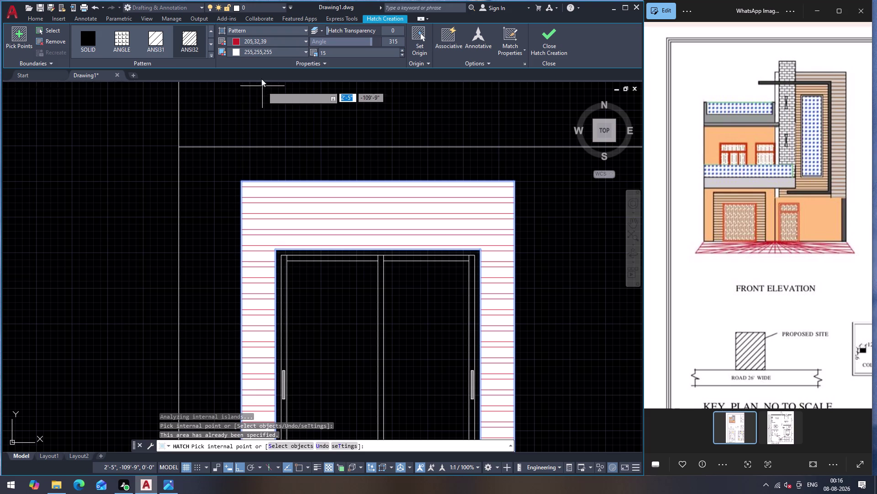
click(271, 43)
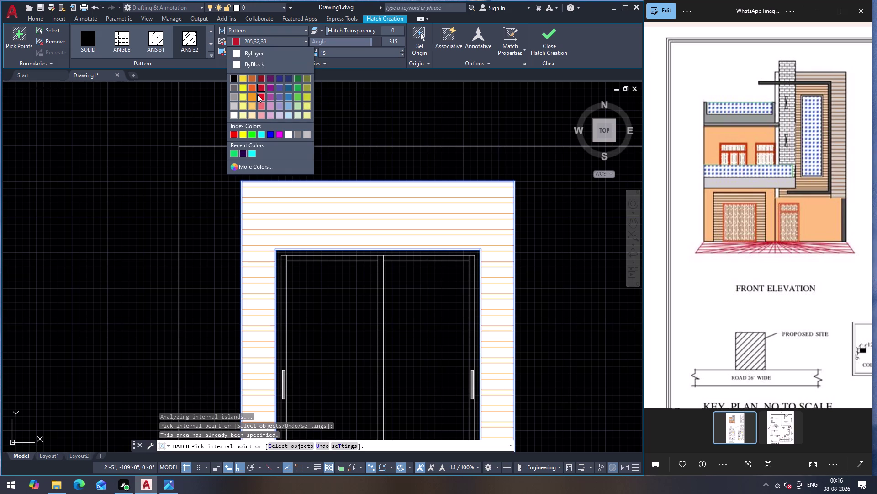
click(258, 94)
key(Escape)
scroll(down, 3)
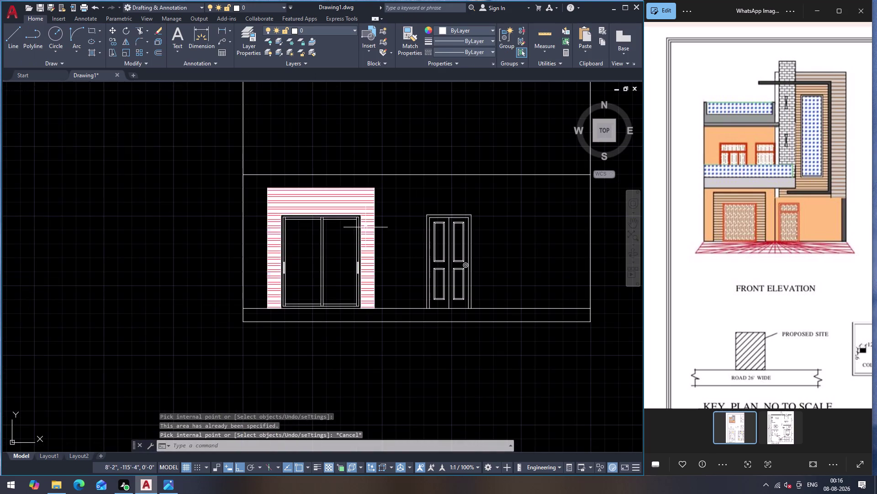
Offset the floor line above the doors by 4 inches to form a slab line.
scroll(down, 3)
scroll(up, 3)
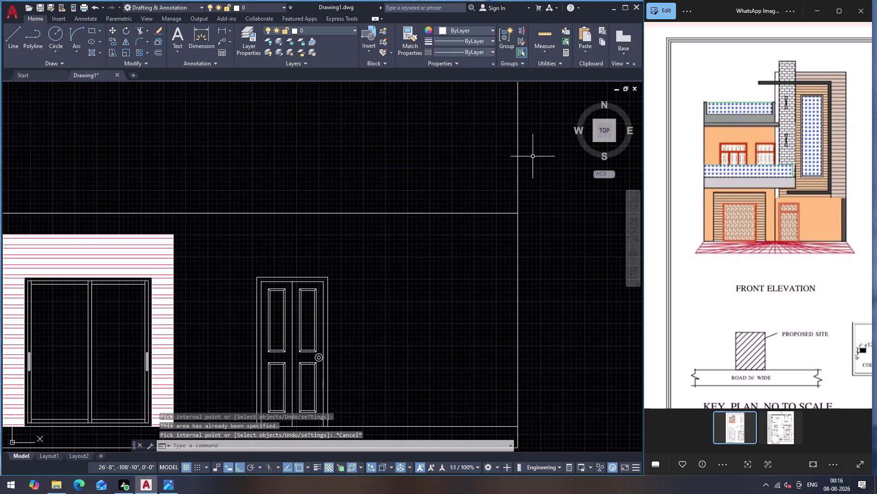
scroll(down, 3)
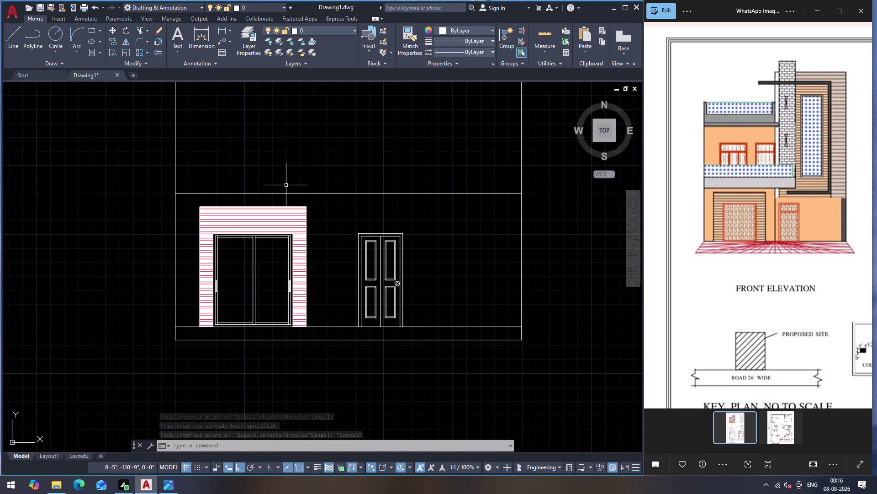
click(284, 193)
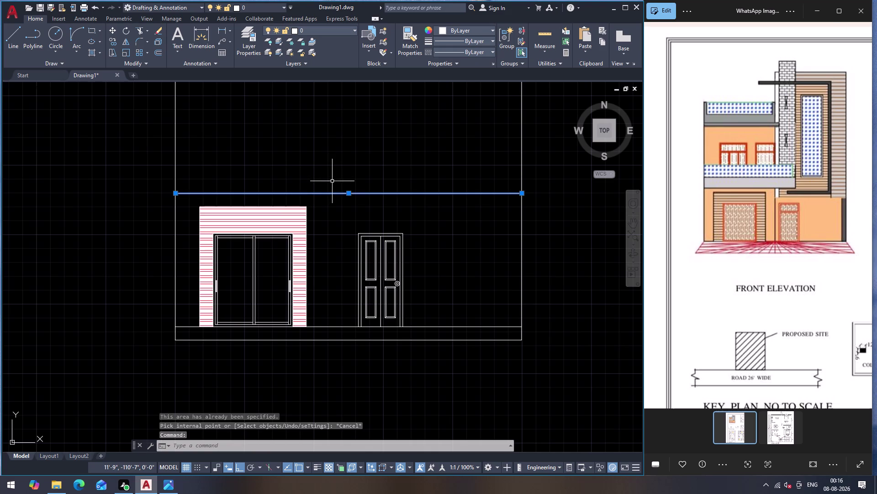
key(o)
key(Return)
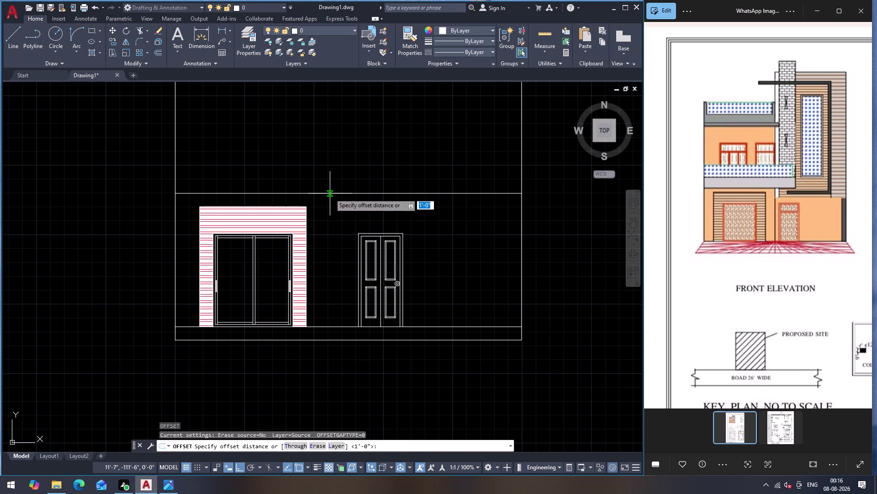
drag(330, 193, 328, 186)
key(1)
key(0)
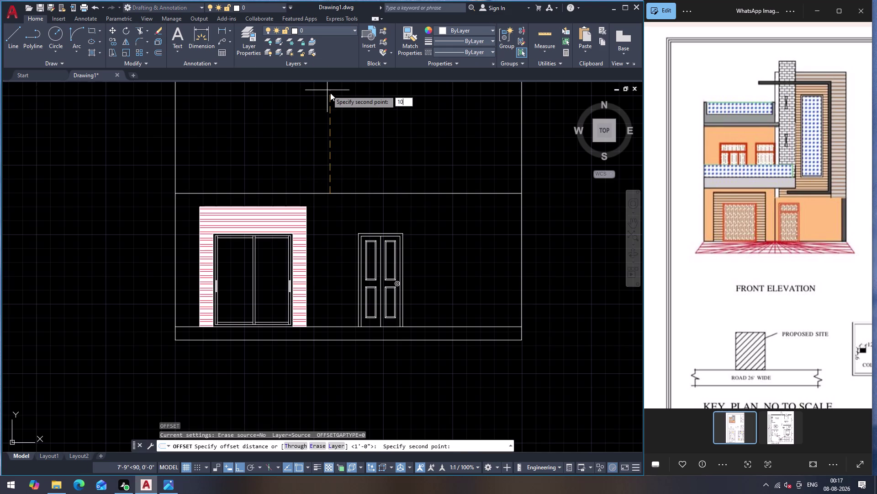
key(shift+quotedbl)
click(407, 102)
key(BackSpace)
key(BackSpace)
key(BackSpace)
key(BackSpace)
key(4)
key(BackSpace)
key(4)
key(shift+quotedbl)
key(Return)
click(321, 115)
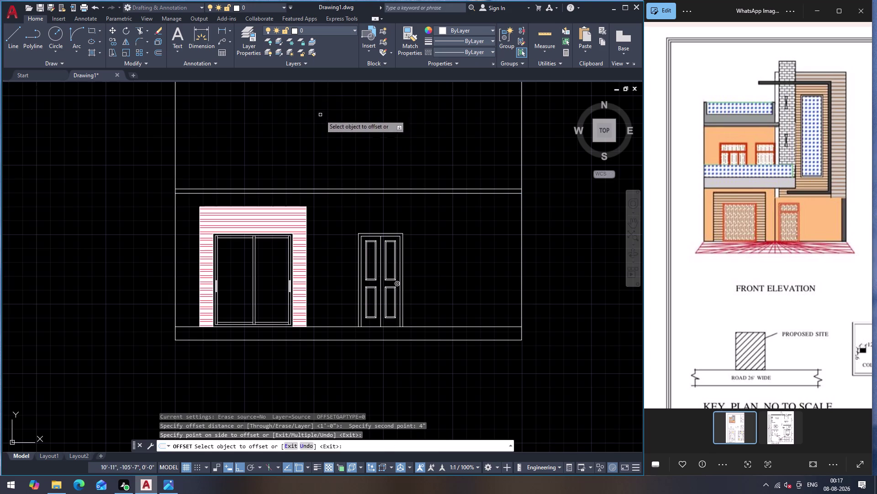
Offset the floor line 10' upward to add a second floor line.
click(314, 188)
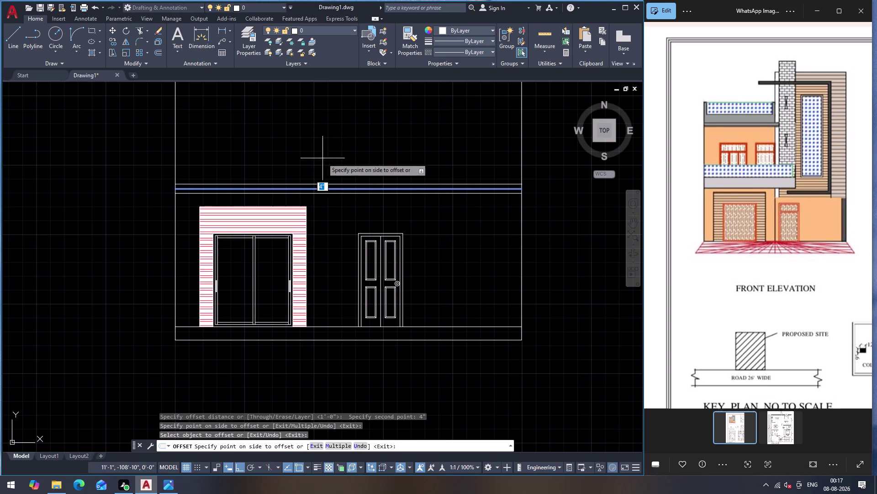
key(1)
text(0)
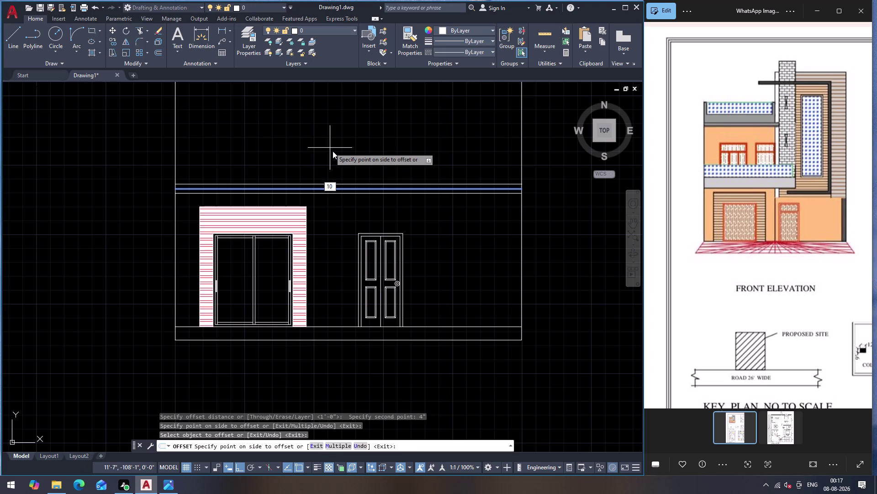
text(")
key(BackSpace)
key(apostrophe)
key(Return)
scroll(down, 3)
click(333, 120)
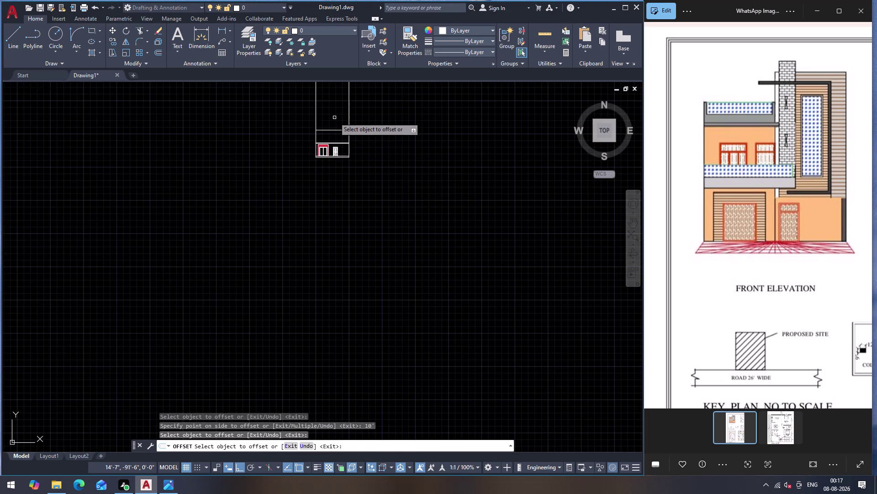
click(335, 115)
key(Escape)
scroll(up, 3)
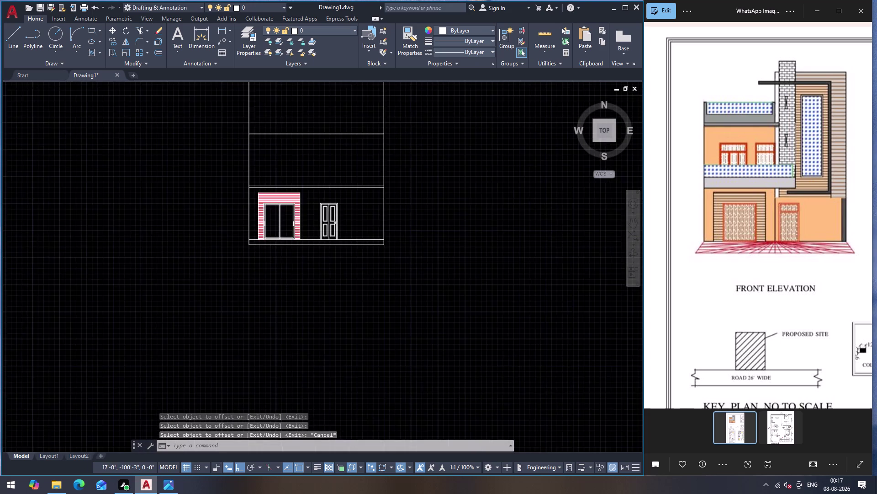
scroll(up, 3)
scroll(down, 3)
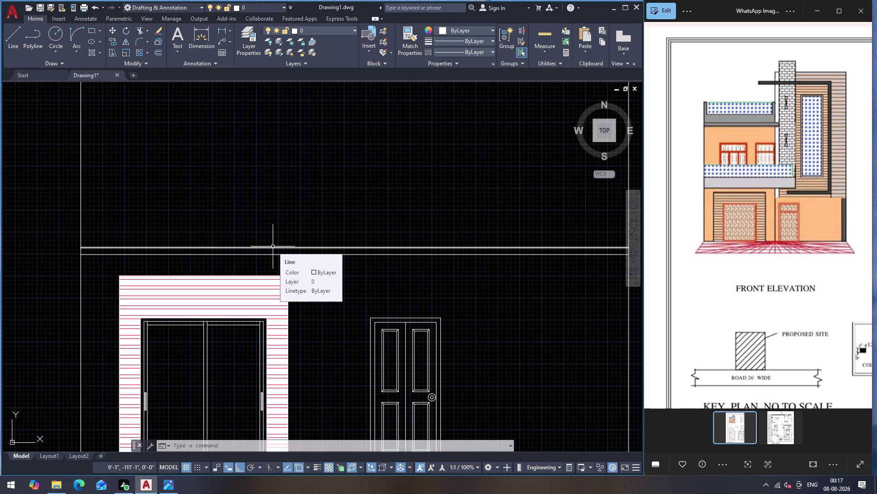
Draw a vertical XLINE from the ground floor plan column corner down through the elevation.
scroll(down, 3)
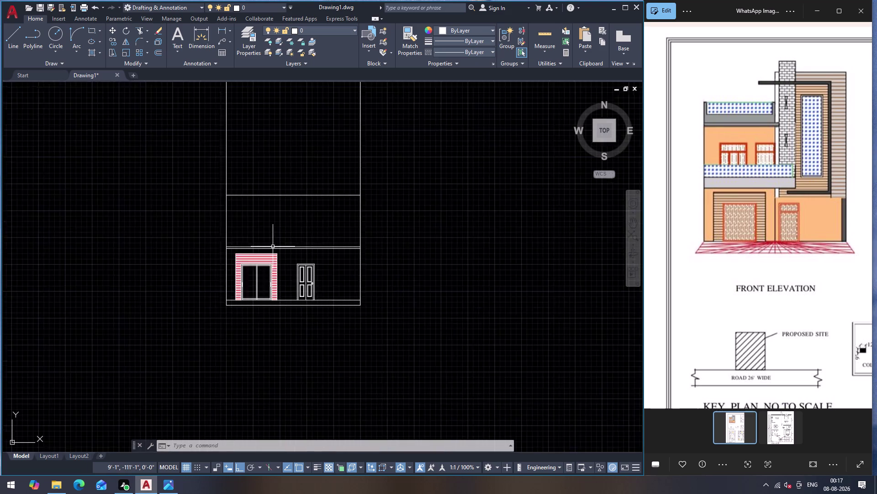
scroll(down, 3)
scroll(down, 3)
scroll(up, 3)
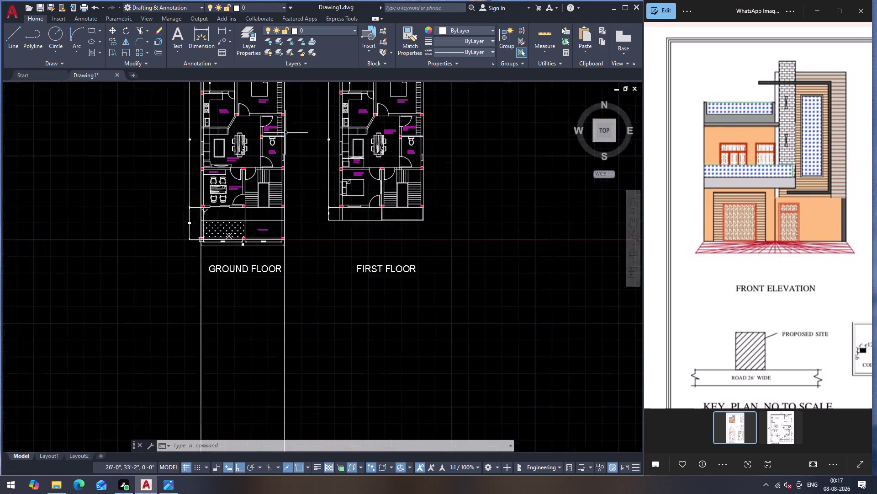
scroll(up, 3)
scroll(down, 3)
scroll(up, 3)
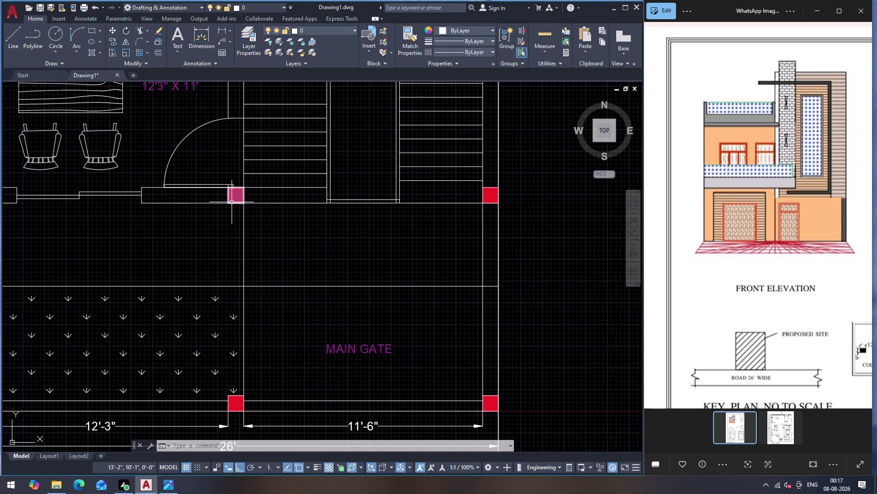
key(x)
key(l)
key(Return)
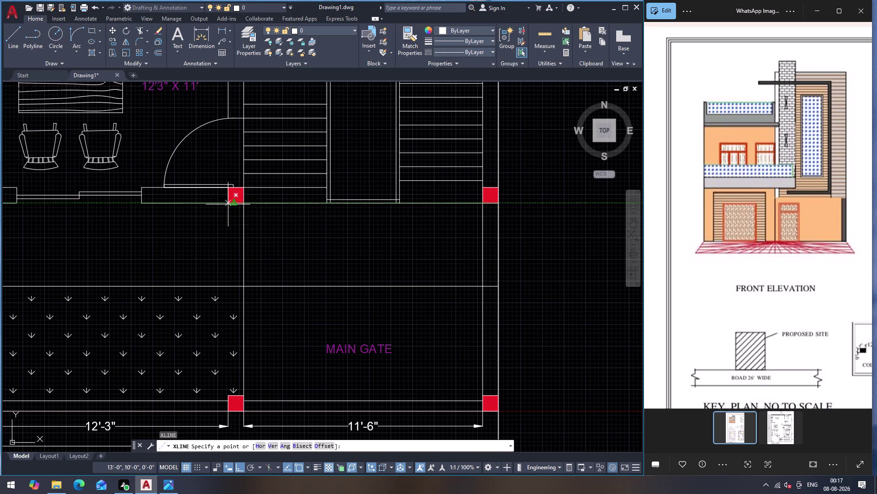
click(228, 205)
click(232, 244)
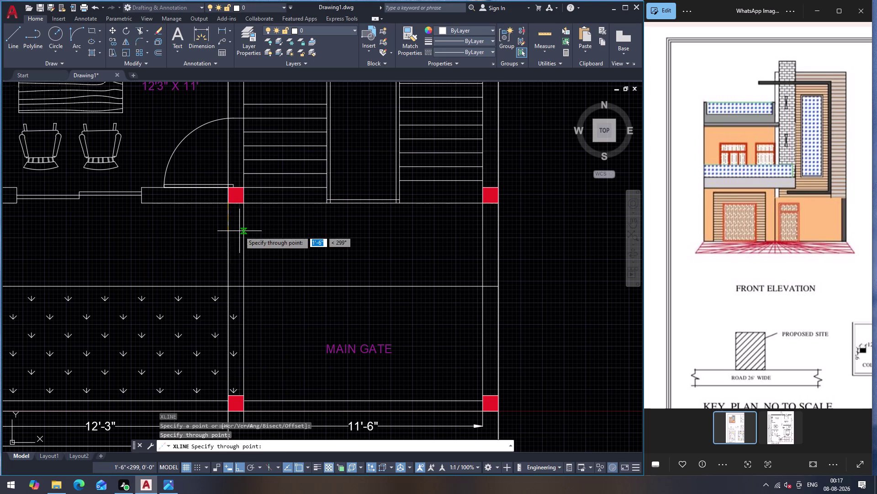
key(Escape)
scroll(down, 3)
scroll(down, 3)
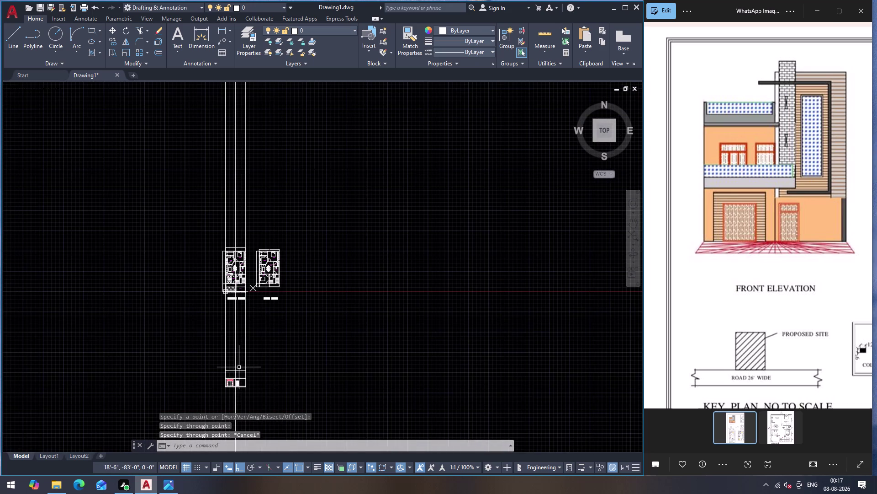
scroll(up, 3)
scroll(up, 3)
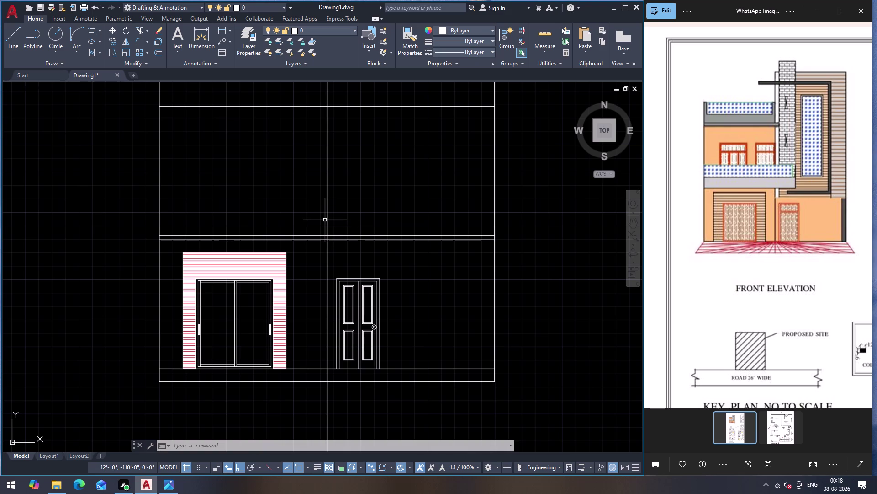
Break the floor line above the doors at the construction line.
scroll(up, 3)
scroll(down, 3)
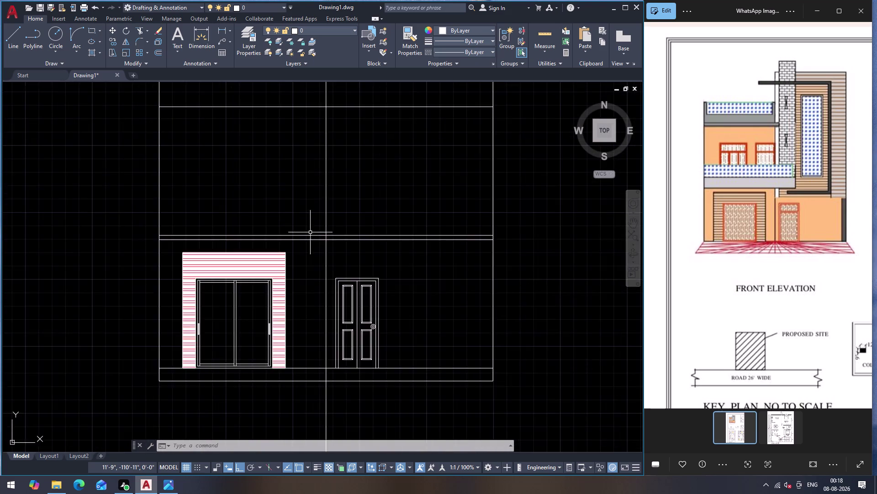
scroll(down, 3)
scroll(up, 3)
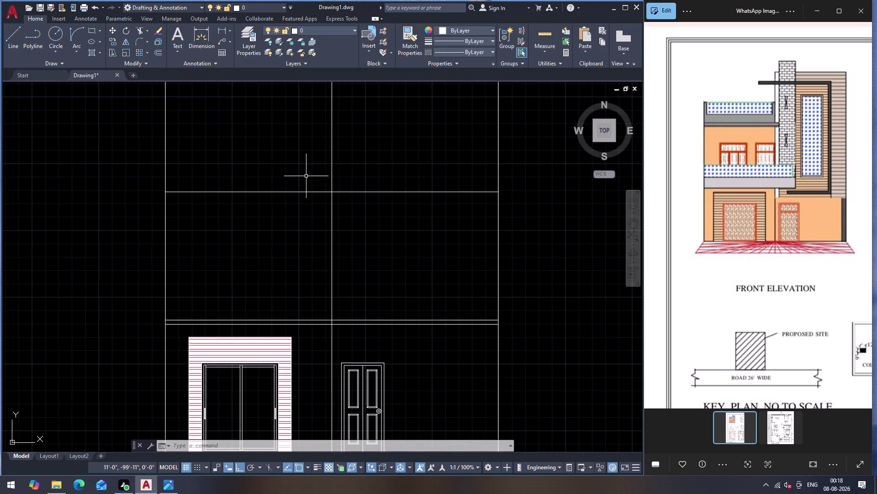
click(300, 319)
key(Escape)
text(B)
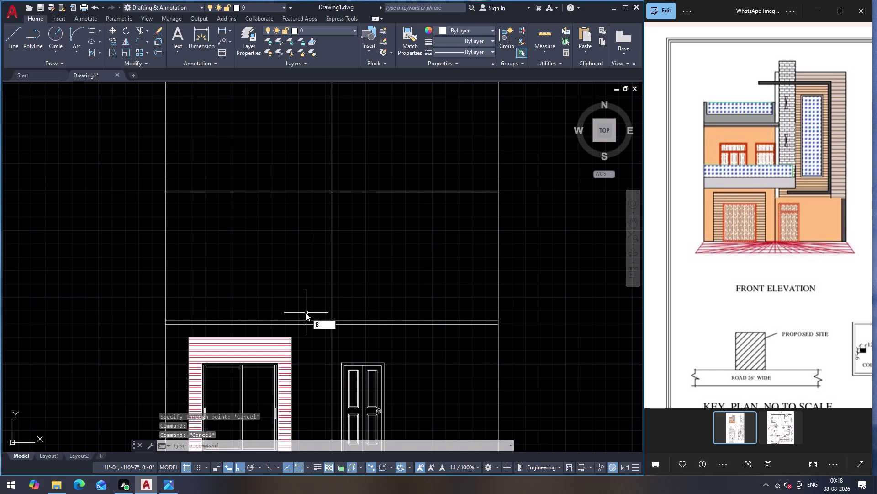
text(R)
key(Return)
key(Escape)
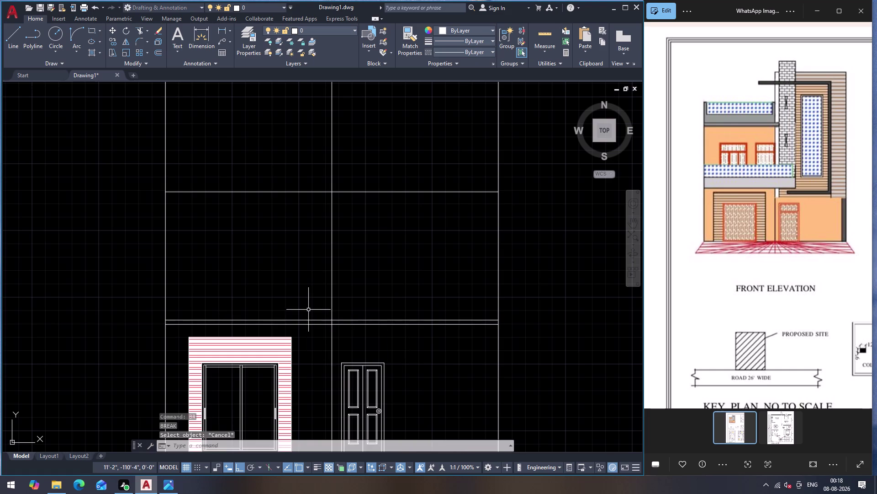
text(BR)
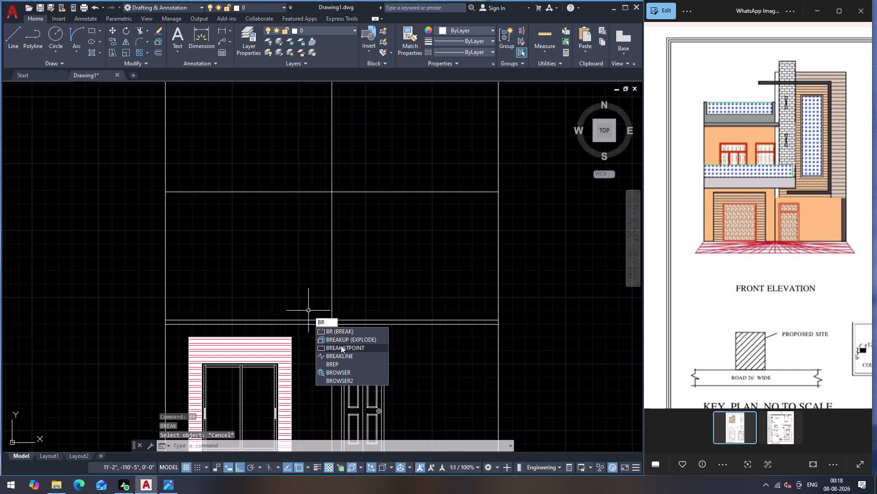
click(341, 345)
click(313, 320)
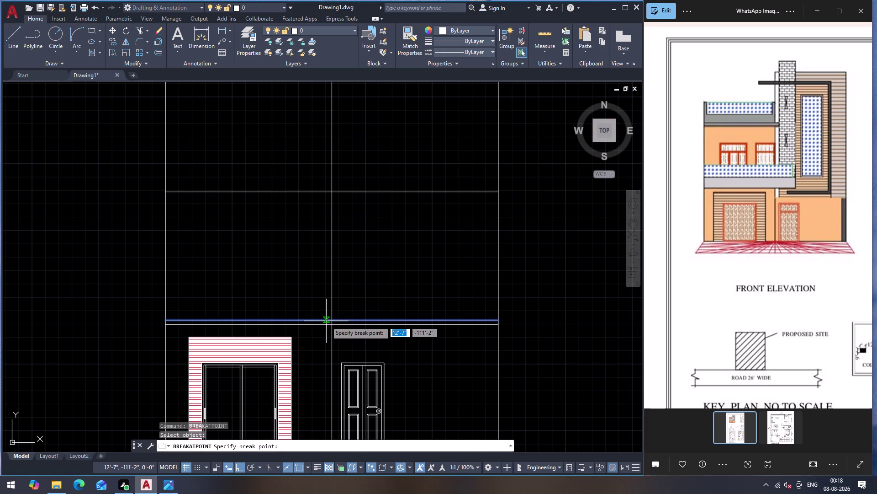
click(330, 321)
key(Escape)
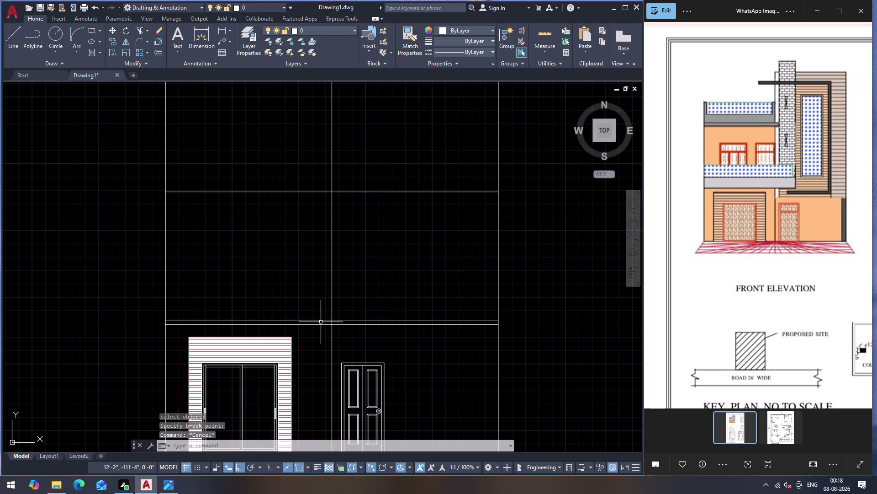
Offset the left floor line portion 6 inches upward, then delete a selected line.
click(317, 319)
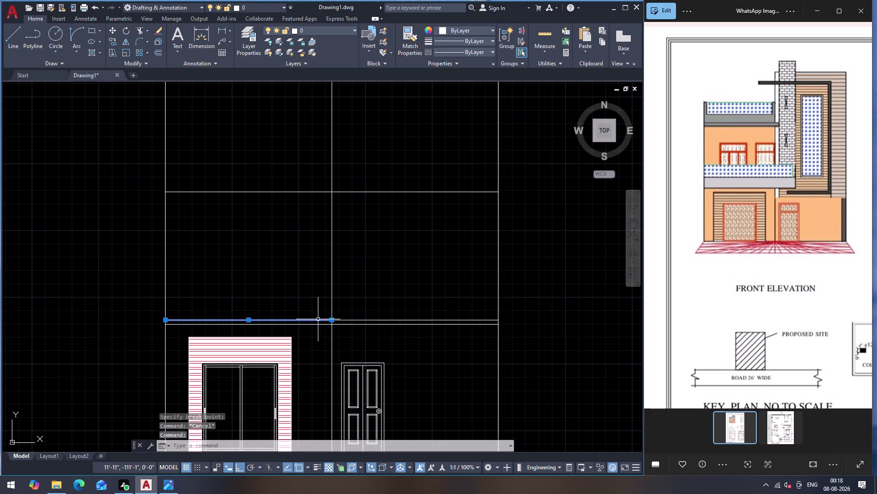
key(o)
key(Return)
click(322, 321)
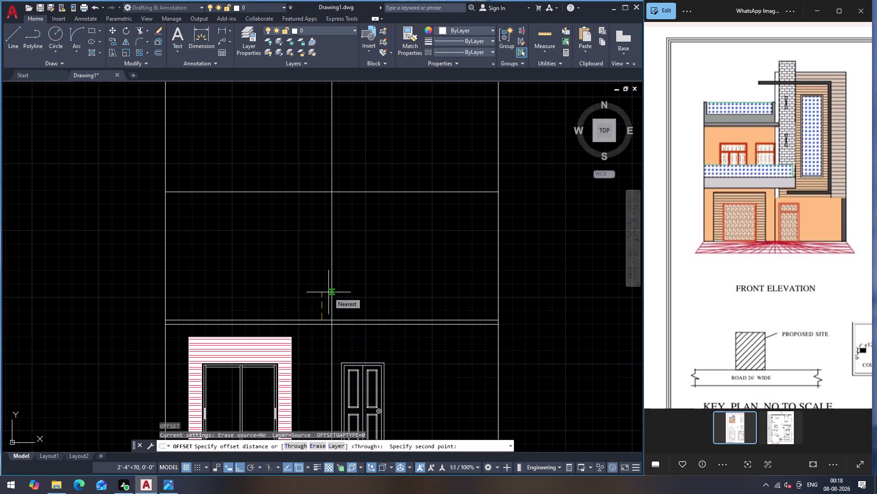
key(6)
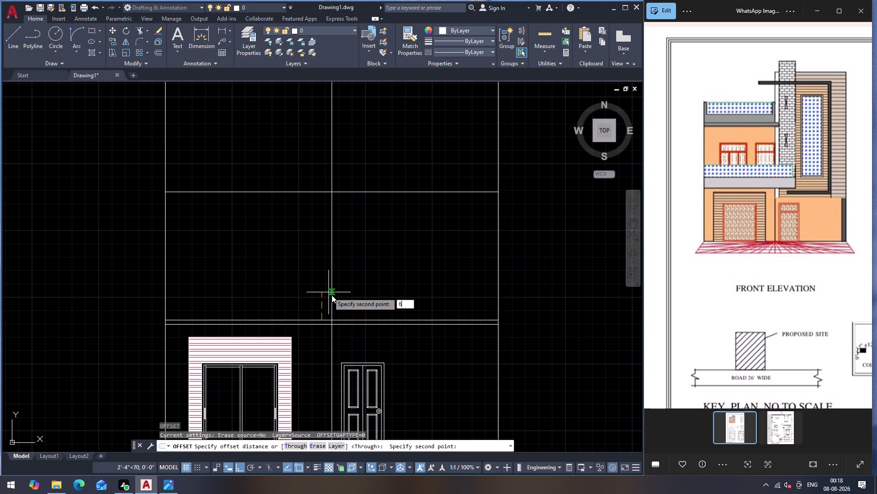
key(shift+quotedbl)
key(Return)
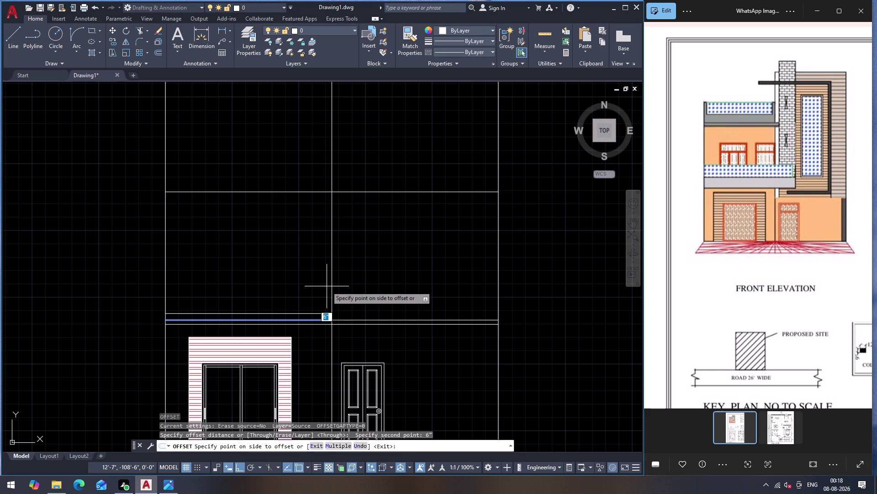
key(1)
key(apostrophe)
key(Return)
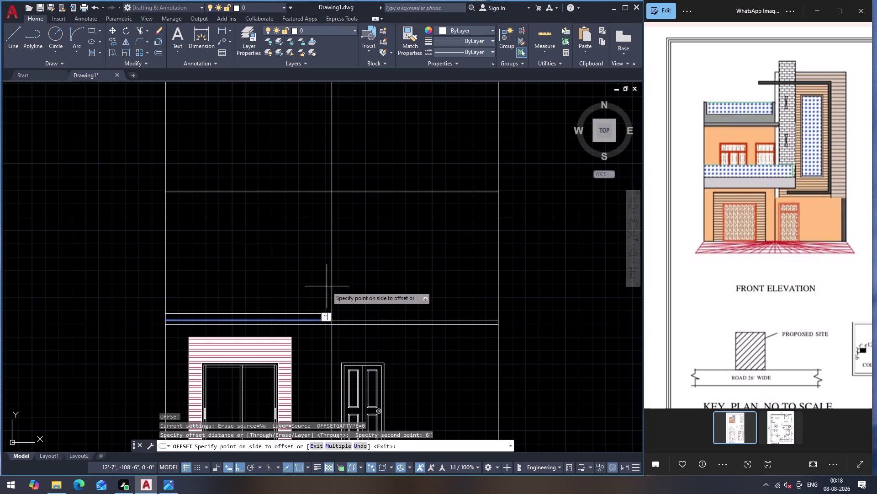
click(327, 286)
key(Escape)
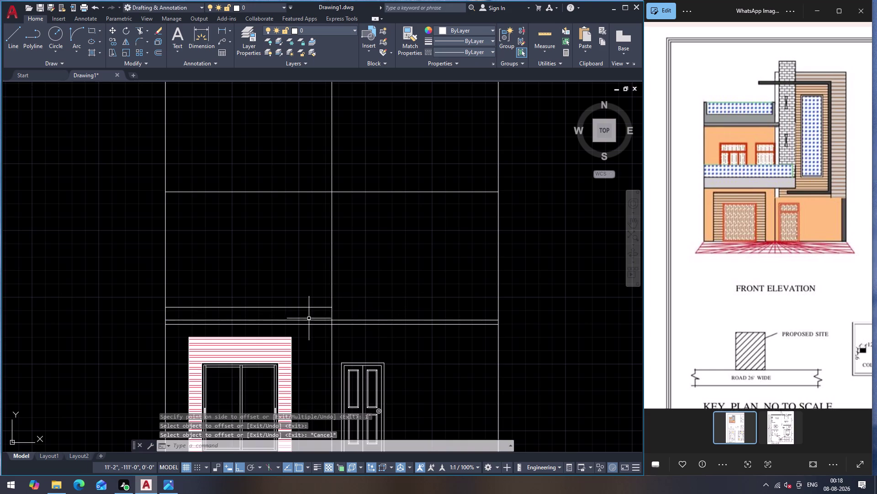
click(308, 321)
key(Delete)
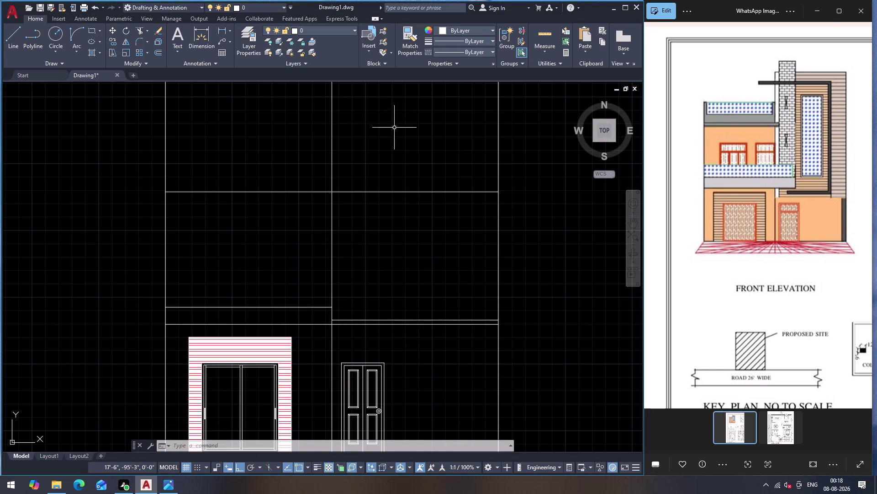
Zoom to the upper floor lines, select the short one and cancel a stray 3' entry.
scroll(down, 3)
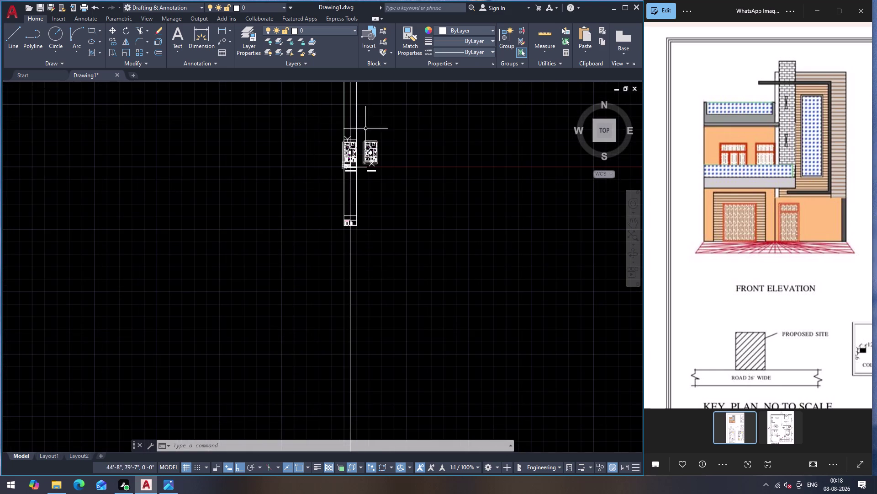
scroll(up, 3)
scroll(up, 3)
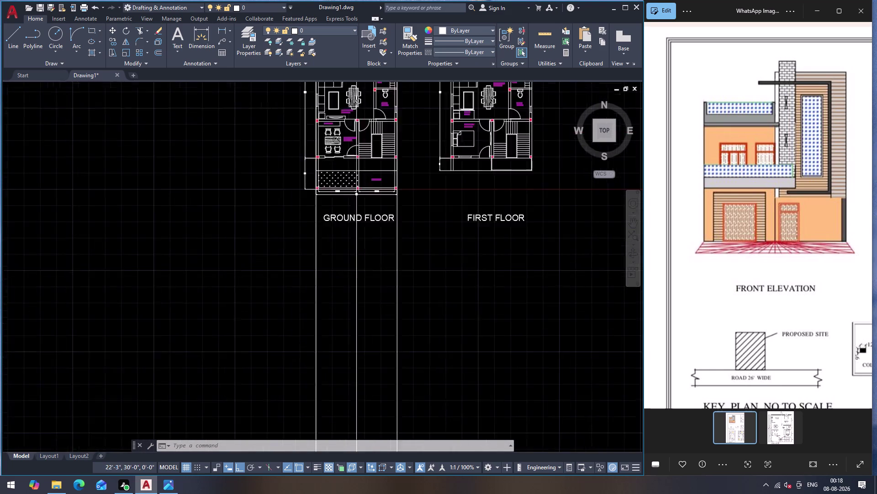
scroll(up, 3)
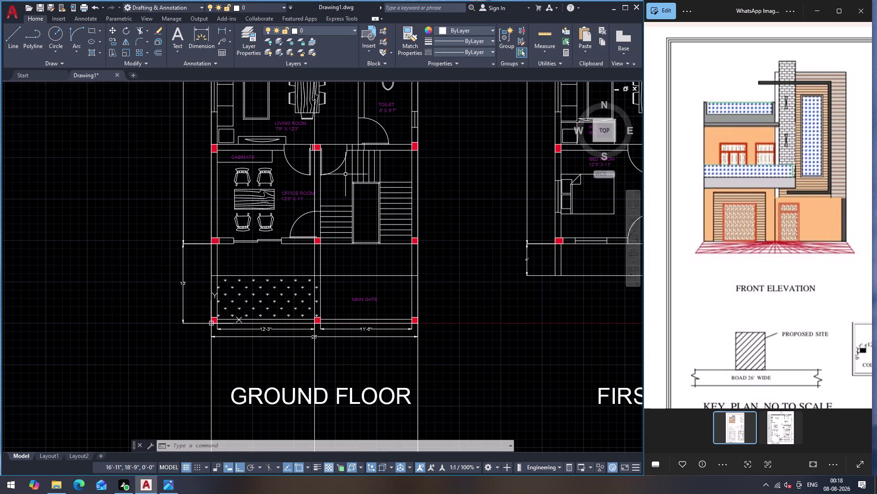
scroll(down, 3)
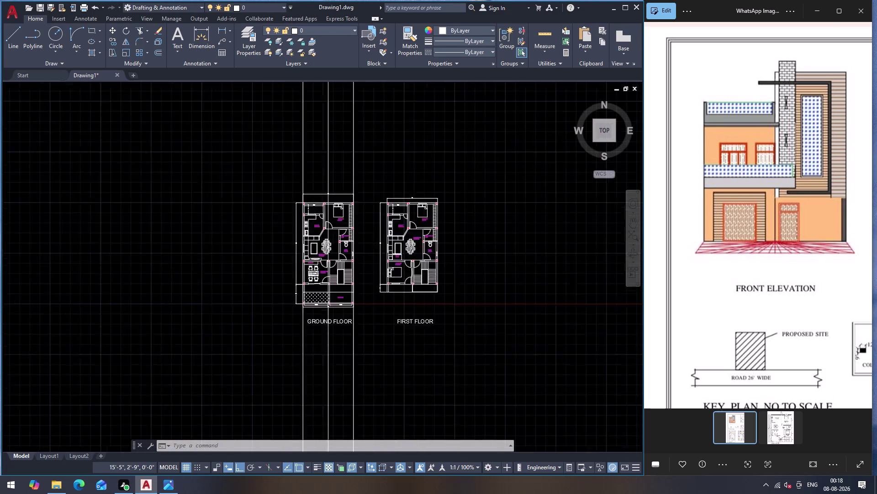
scroll(down, 3)
scroll(up, 3)
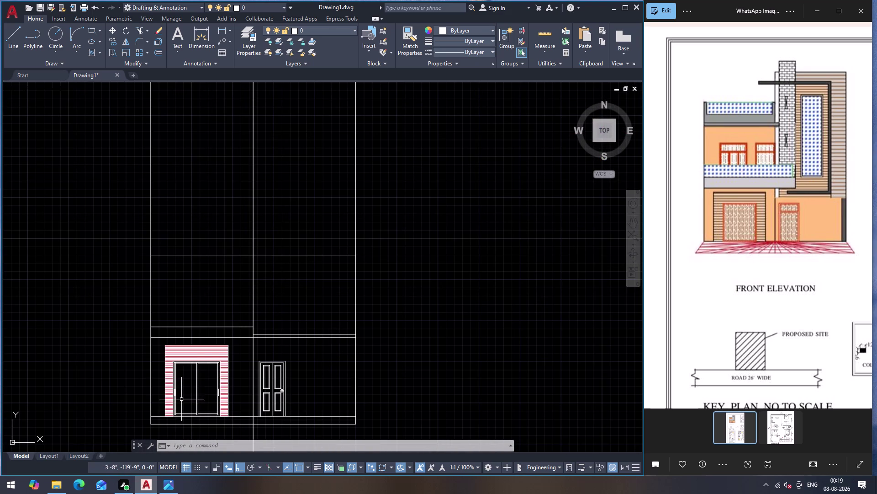
click(220, 326)
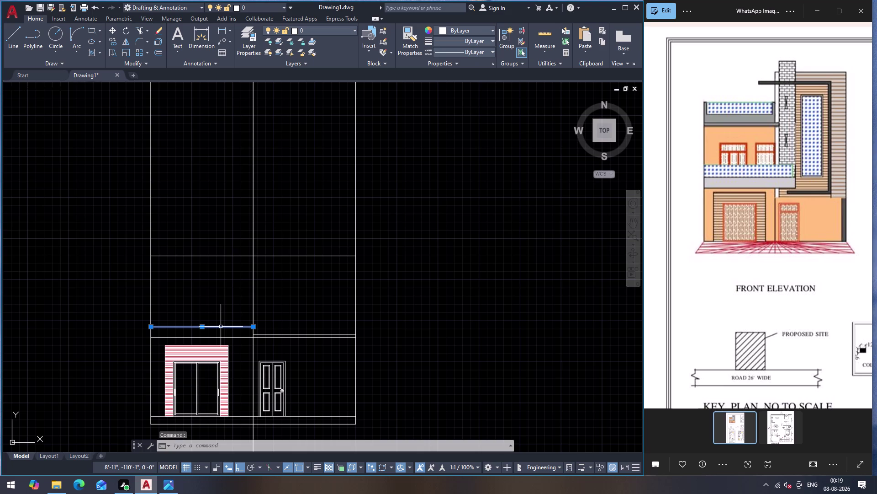
key(3)
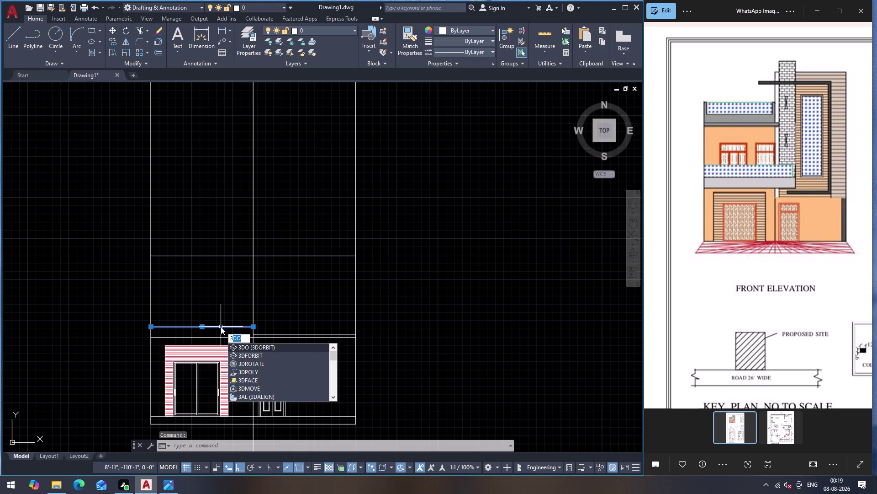
key(apostrophe)
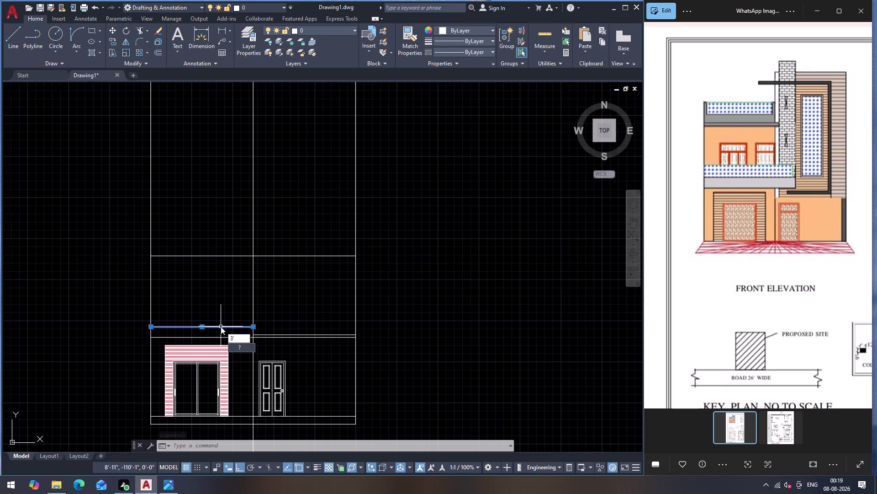
key(Escape)
Offset the full-width floor line 3 inches upward.
click(215, 337)
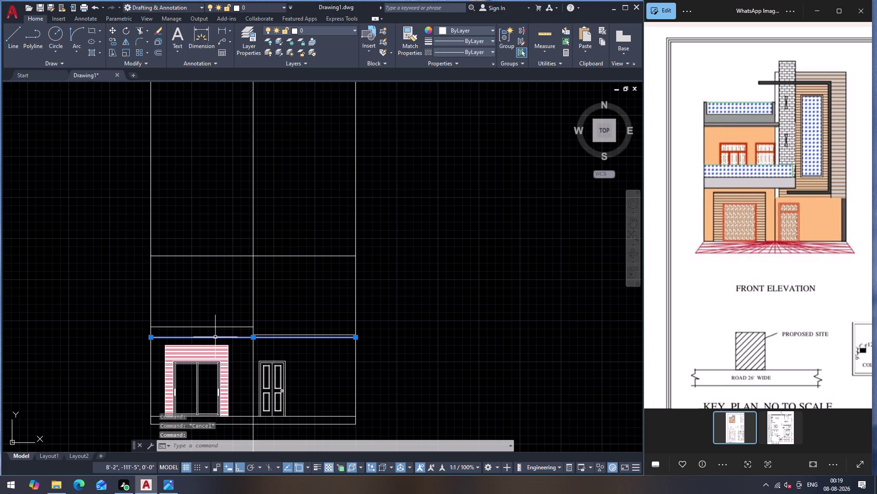
key(o)
key(Return)
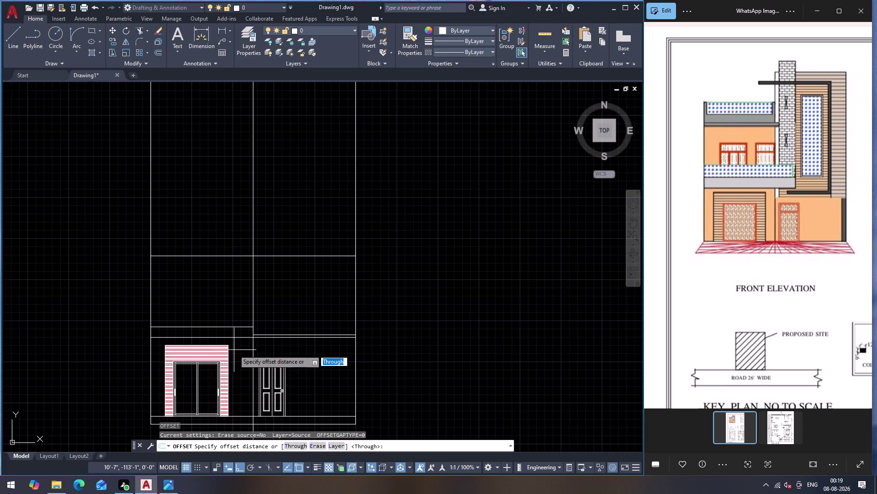
key(3)
key(apostrophe)
key(Return)
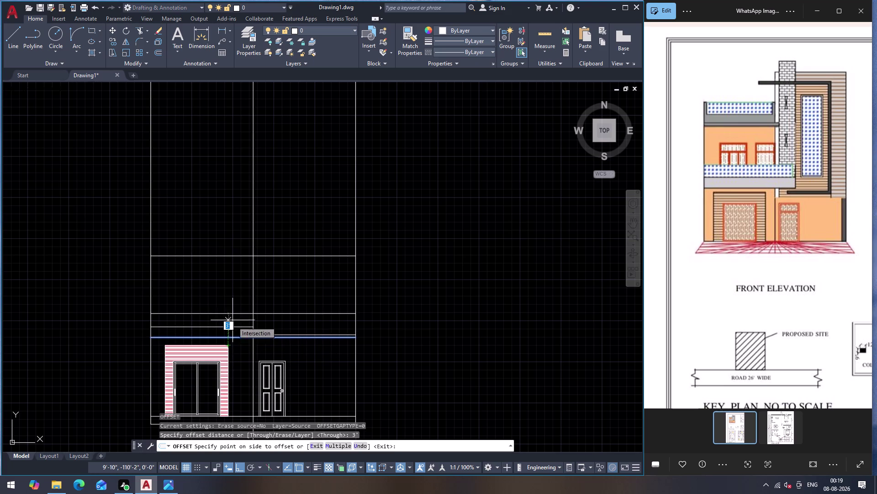
click(232, 303)
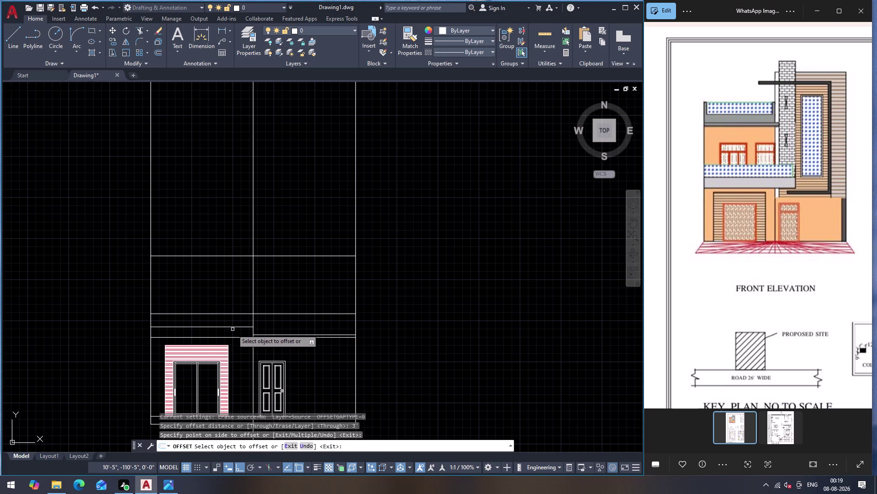
key(Escape)
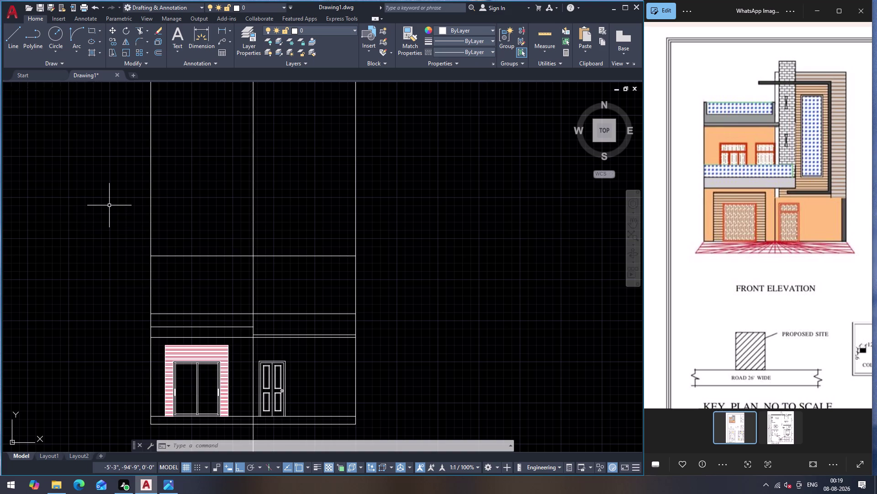
Zoom out to check the floor plans, then zoom back to the elevation.
scroll(down, 3)
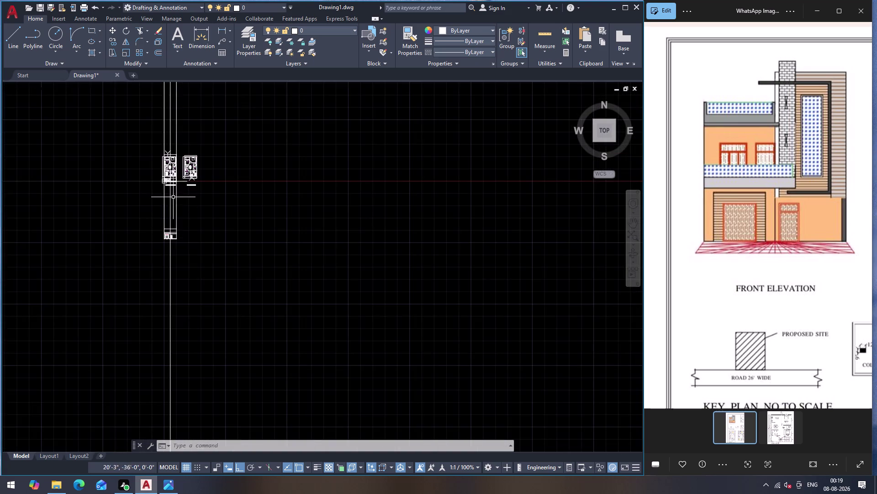
scroll(up, 3)
scroll(up, 3)
scroll(down, 3)
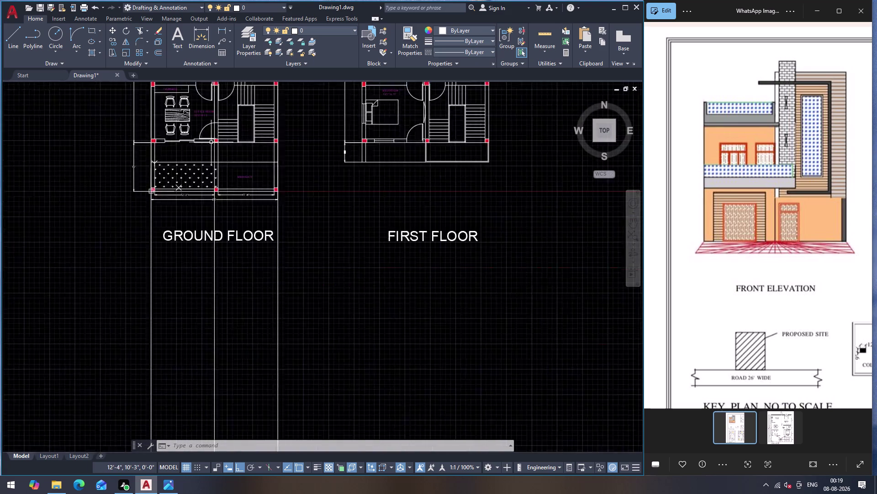
scroll(down, 3)
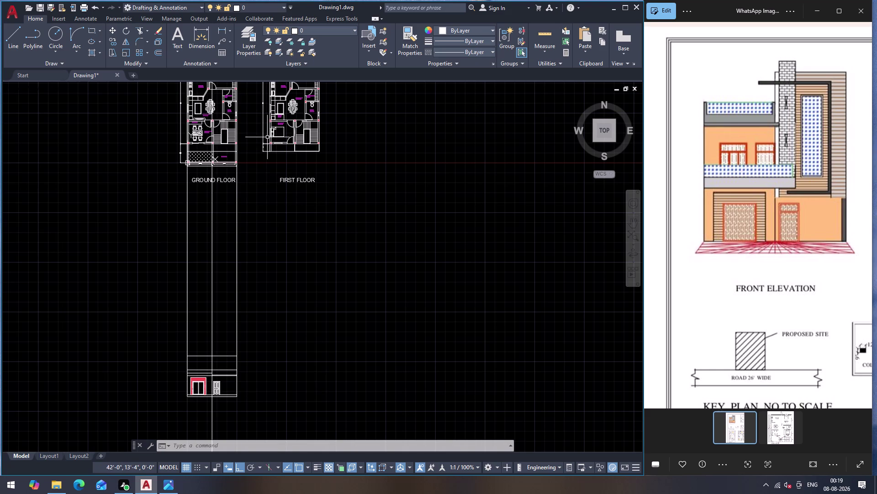
scroll(up, 3)
scroll(down, 3)
scroll(down, 3)
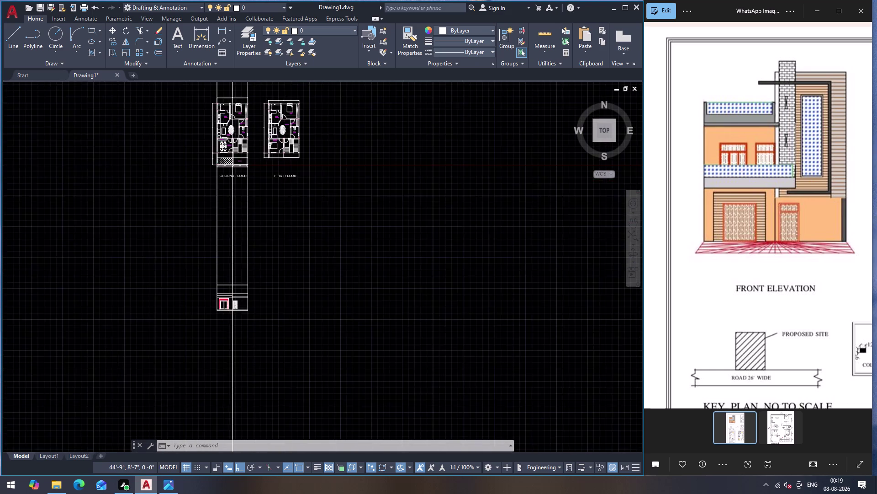
scroll(up, 3)
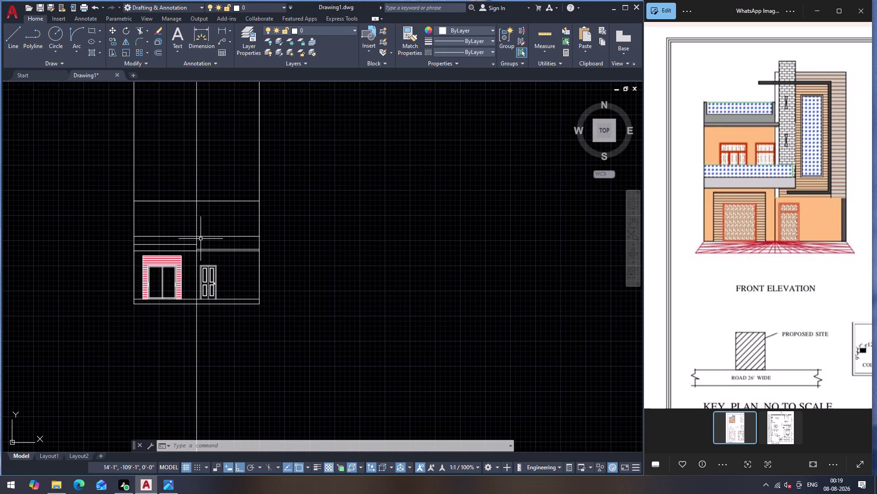
scroll(up, 3)
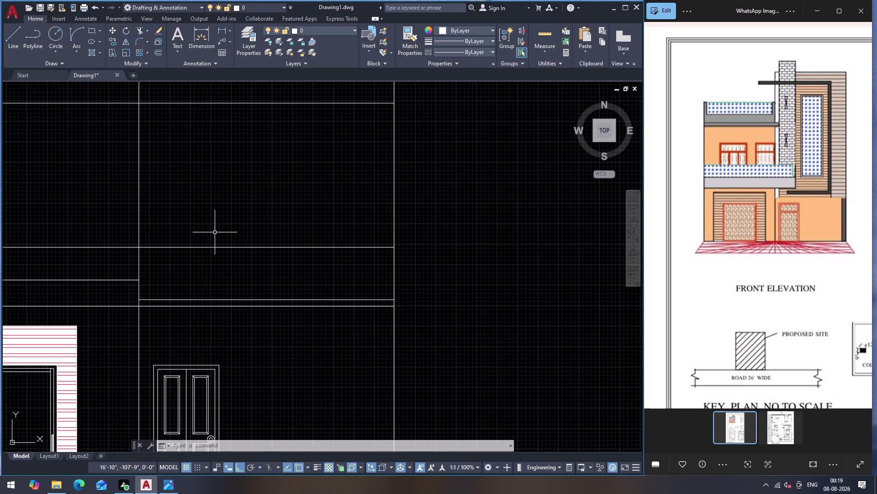
scroll(down, 3)
scroll(up, 3)
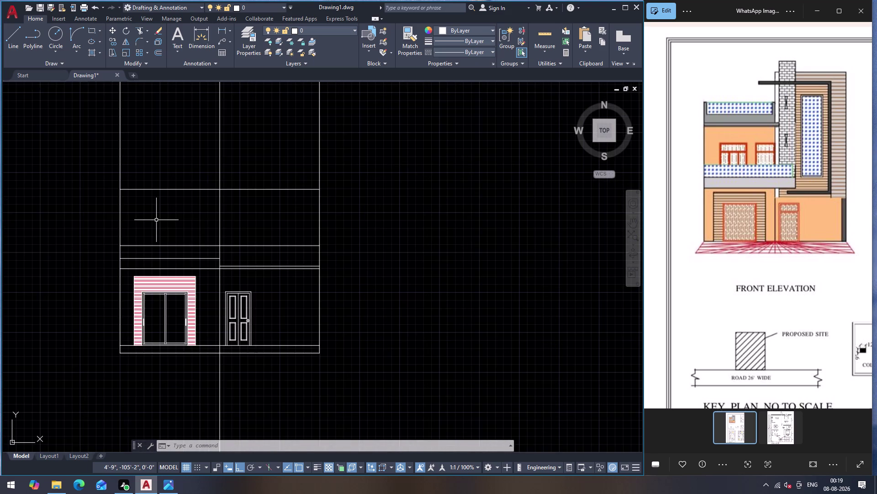
scroll(down, 3)
scroll(up, 3)
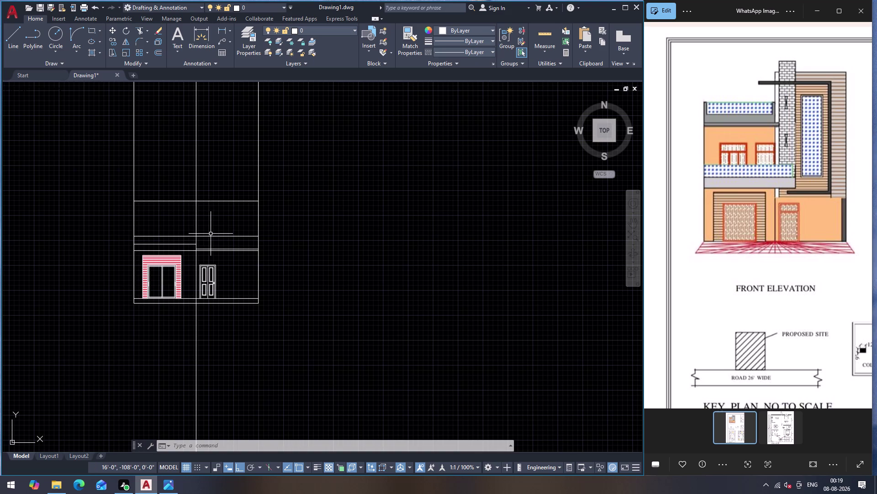
Toggle DesignCenter with Ctrl+2, clear a stray selection, and reopen it.
key(ctrl+2)
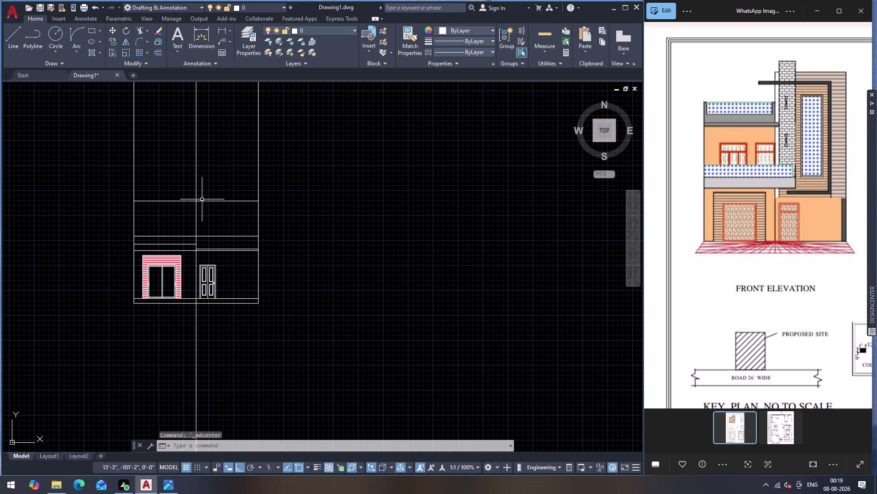
click(451, 168)
click(436, 194)
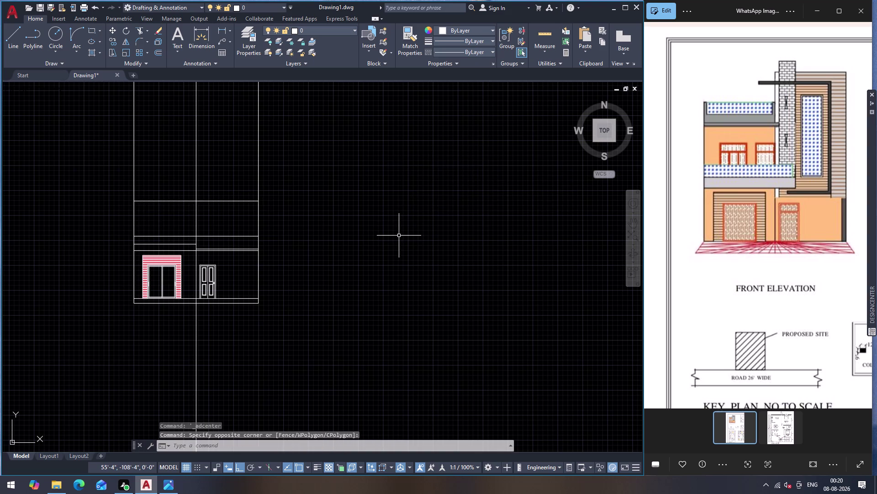
key(ctrl+2)
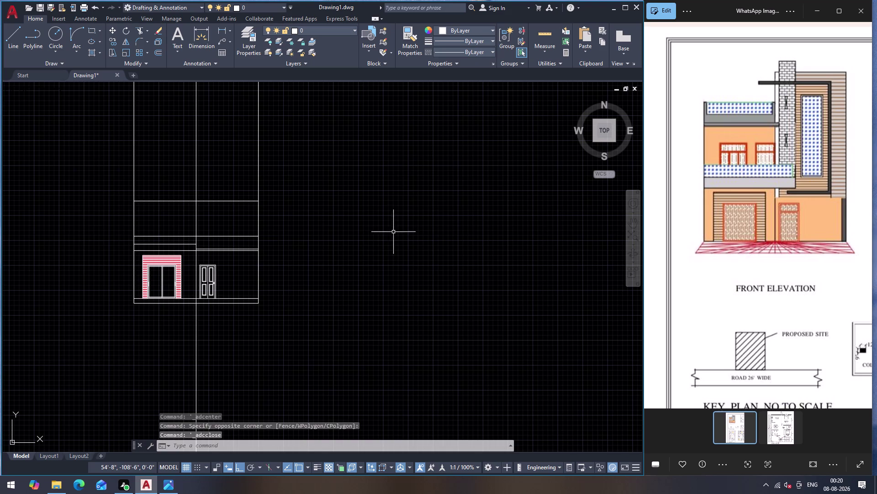
key(Escape)
key(ctrl+2)
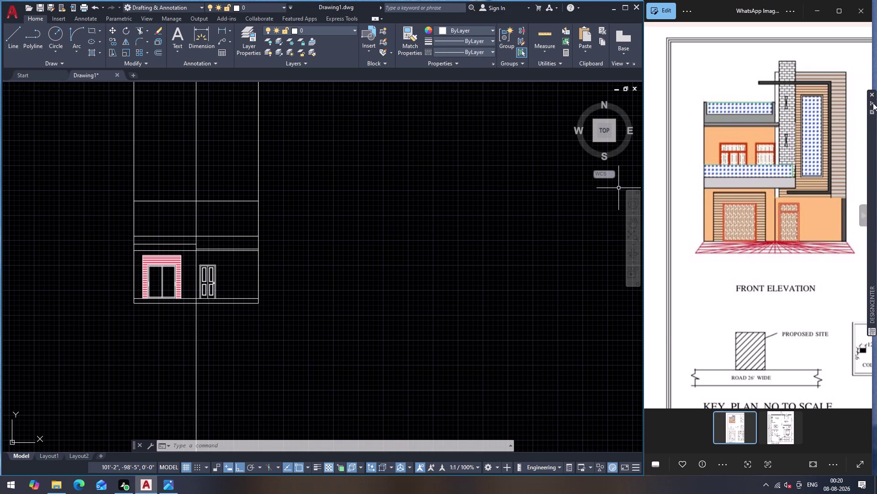
Close DesignCenter, open Tool Palettes and drag in a sample sliding window block.
click(872, 93)
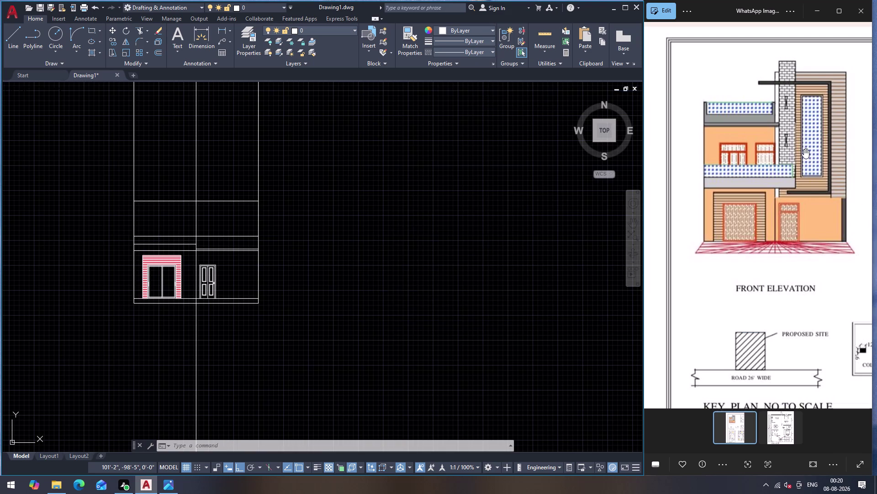
key(ctrl+3)
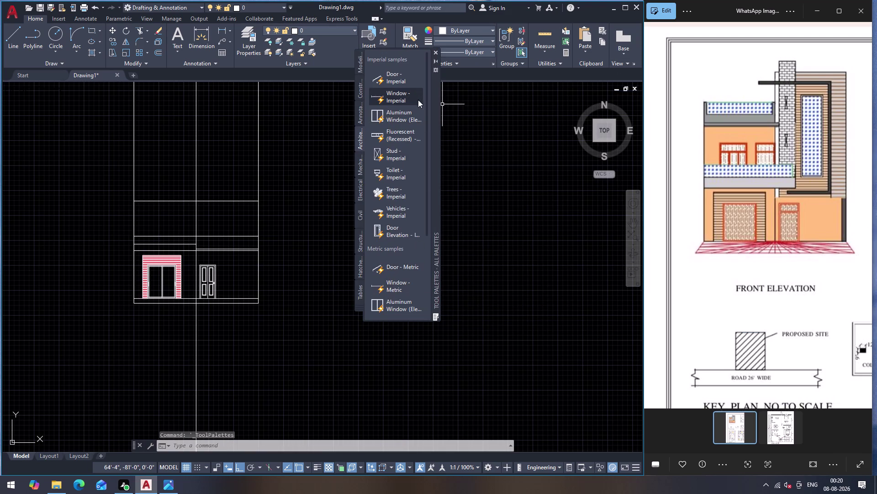
drag(411, 95, 311, 174)
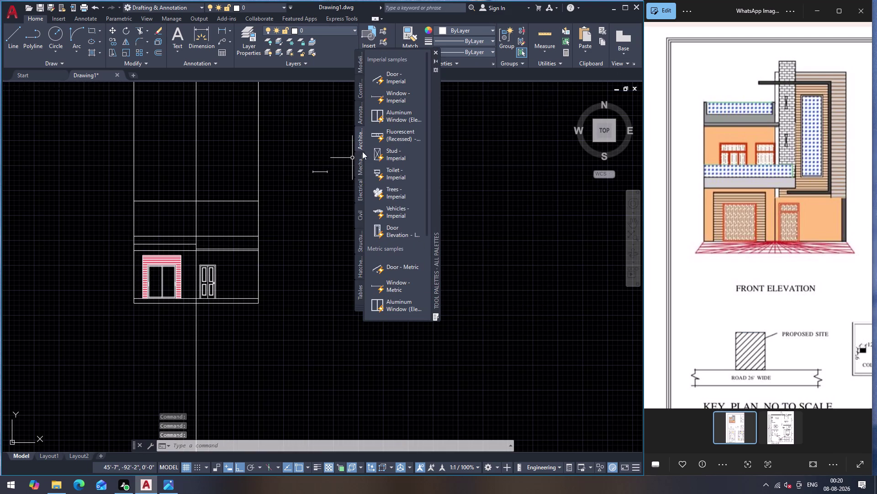
drag(398, 114, 293, 238)
Move the window from its bottom edge onto the upper-floor line.
click(282, 211)
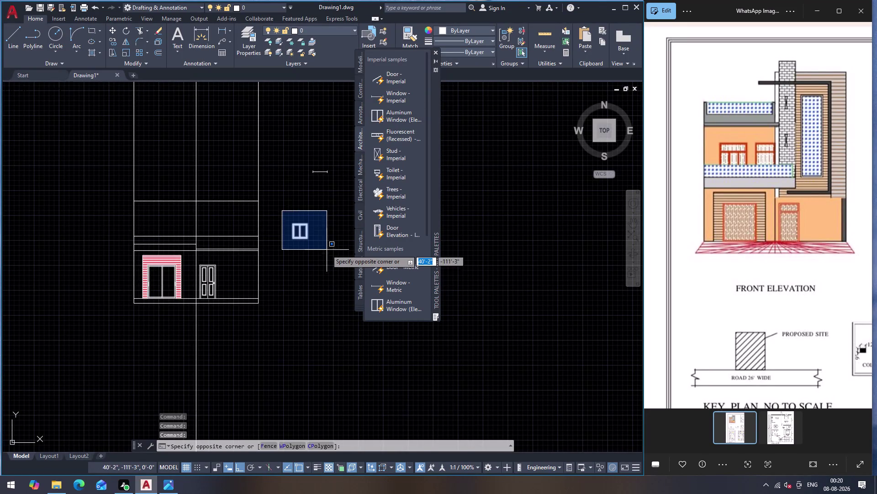
click(326, 251)
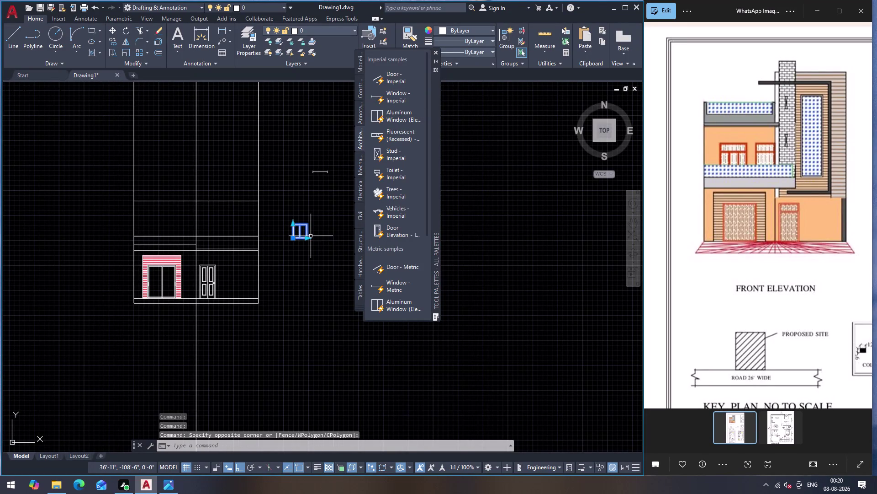
key(m)
key(Return)
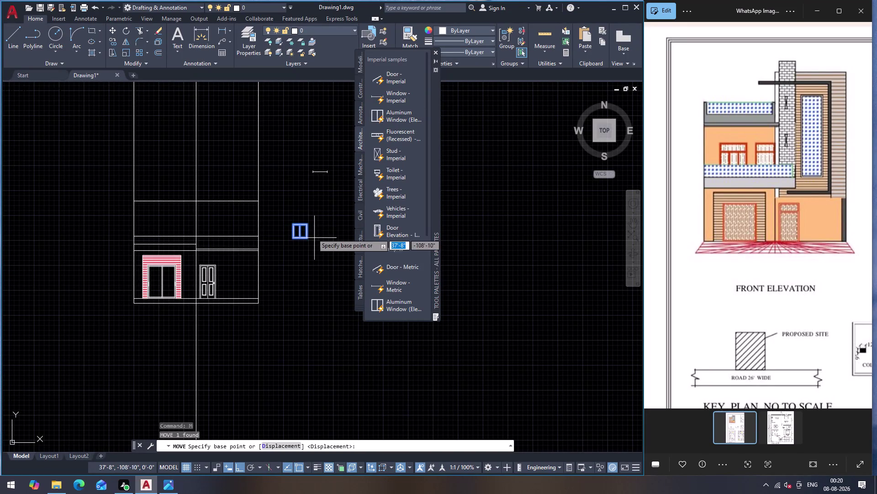
scroll(up, 3)
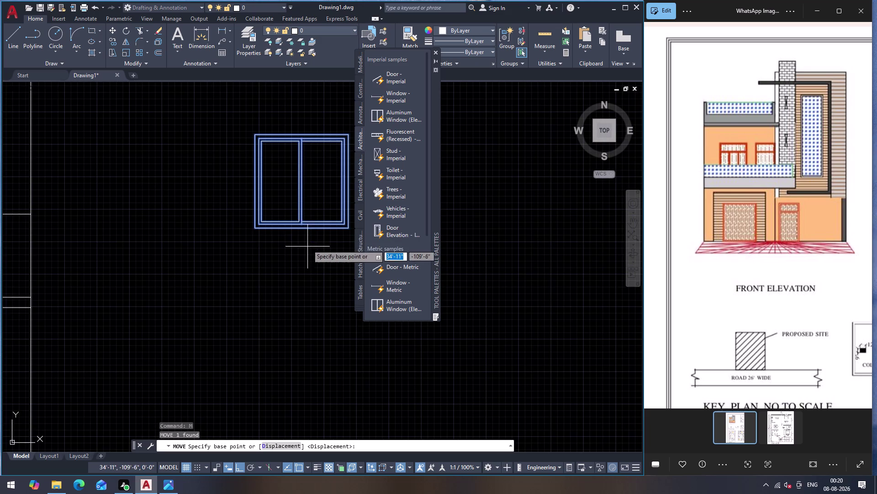
click(300, 228)
scroll(down, 3)
scroll(down, 3)
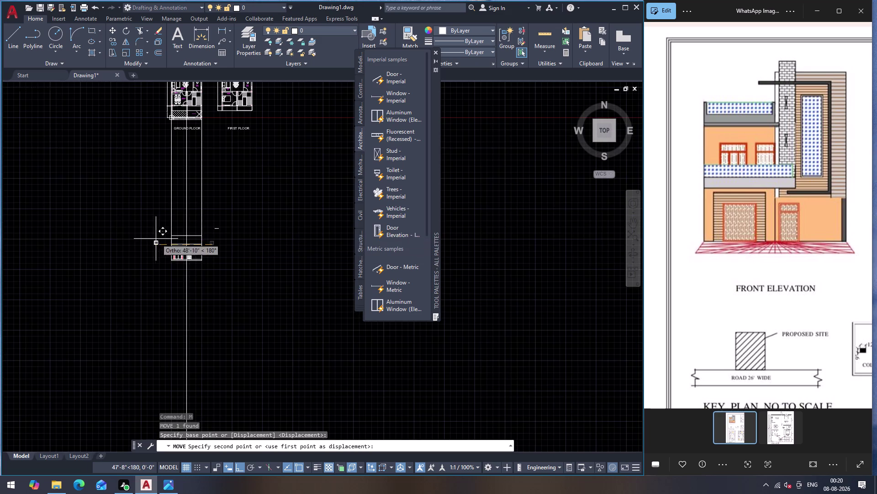
scroll(up, 3)
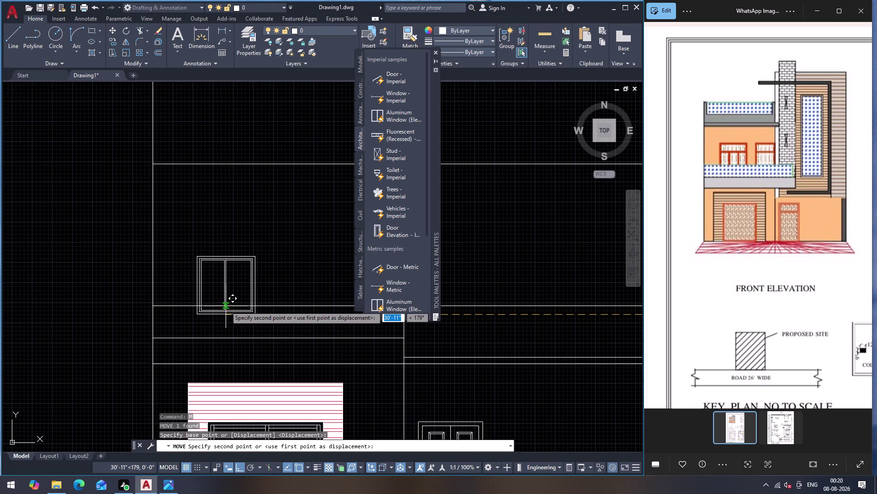
click(254, 305)
scroll(up, 3)
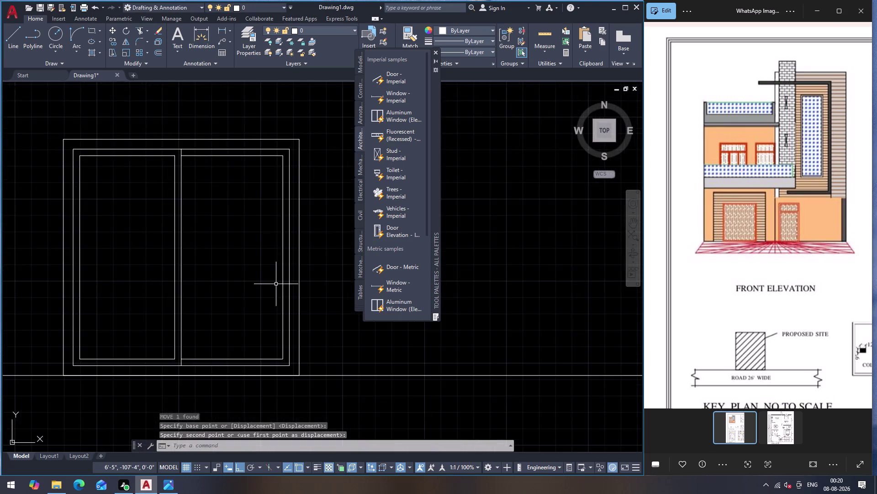
Scale the upper-floor window with SC from its bottom base point.
scroll(down, 3)
scroll(up, 3)
scroll(up, 3)
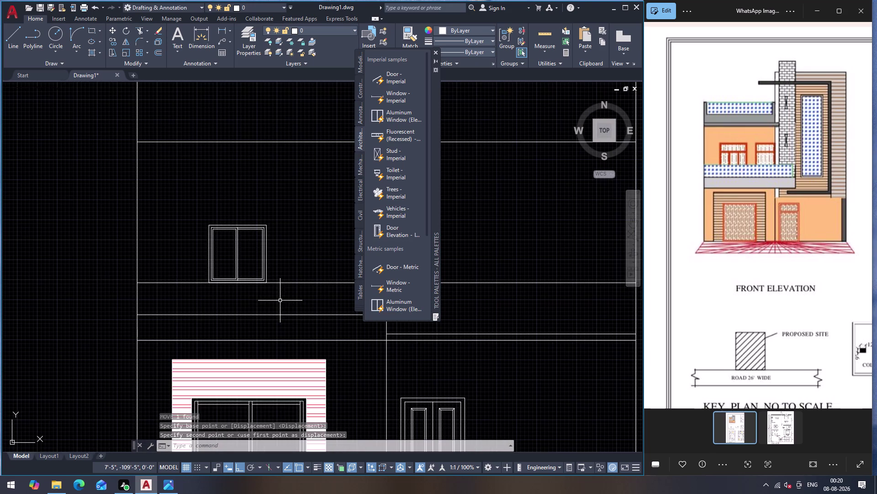
click(264, 249)
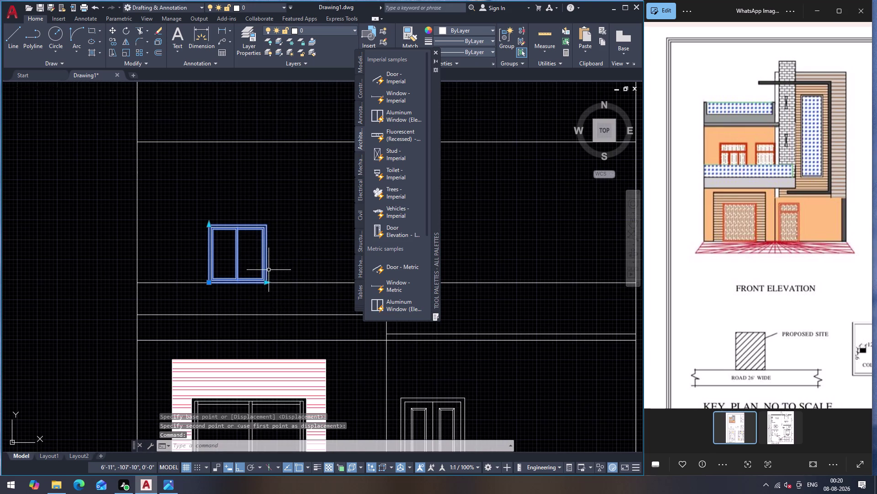
key(s)
key(c)
key(Return)
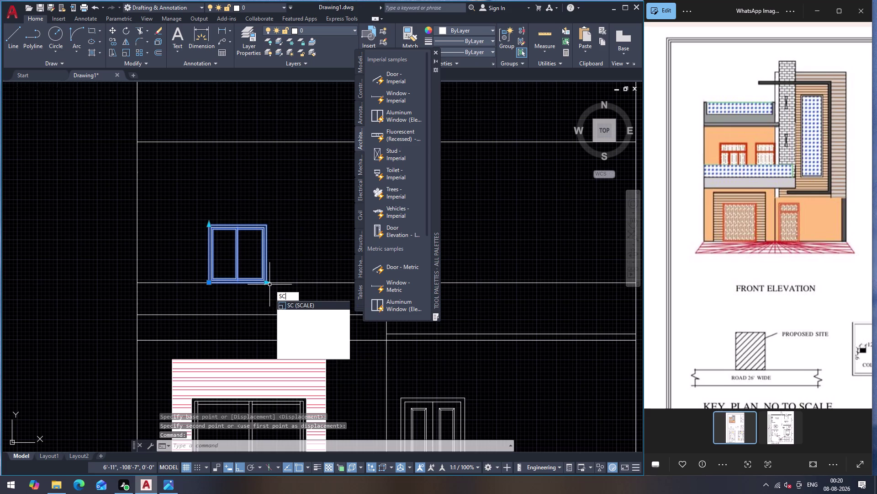
click(237, 281)
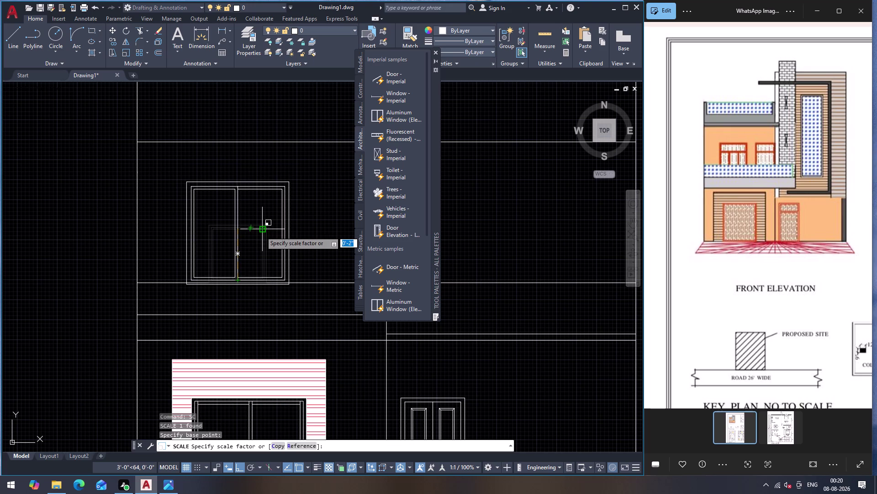
click(261, 232)
Undo that resize and scale the window again from its base point.
scroll(down, 3)
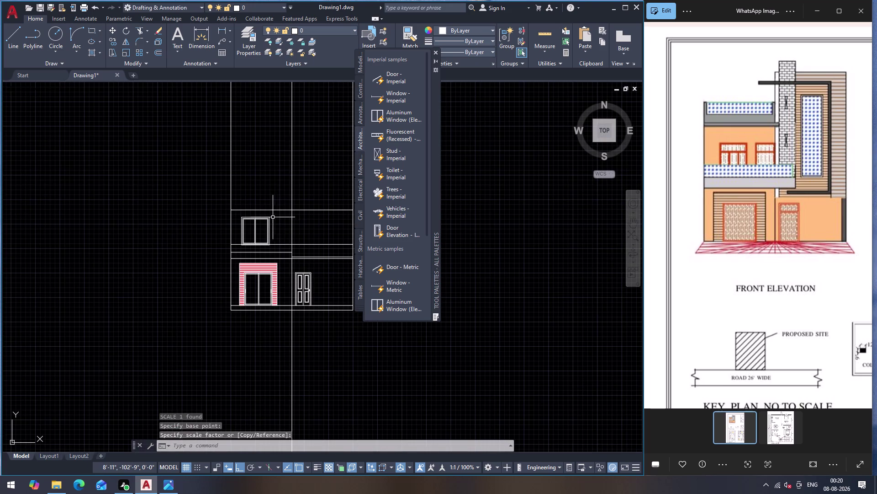
scroll(up, 3)
scroll(up, 3)
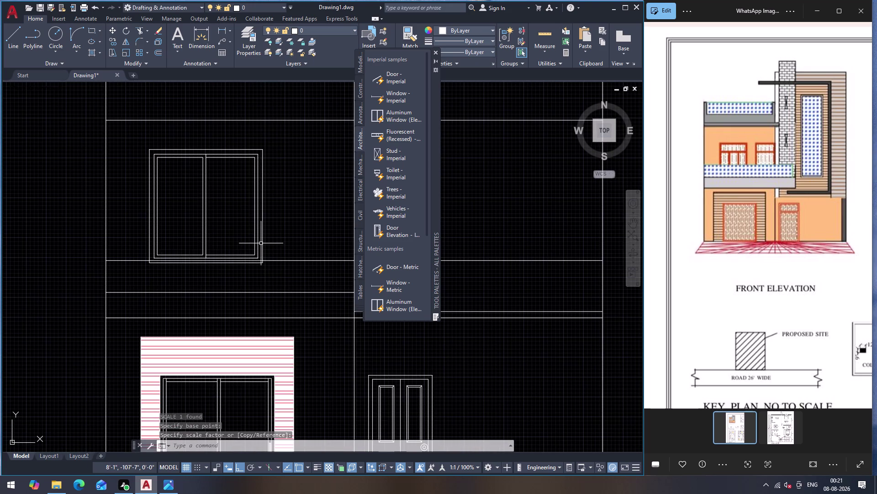
key(ctrl+z)
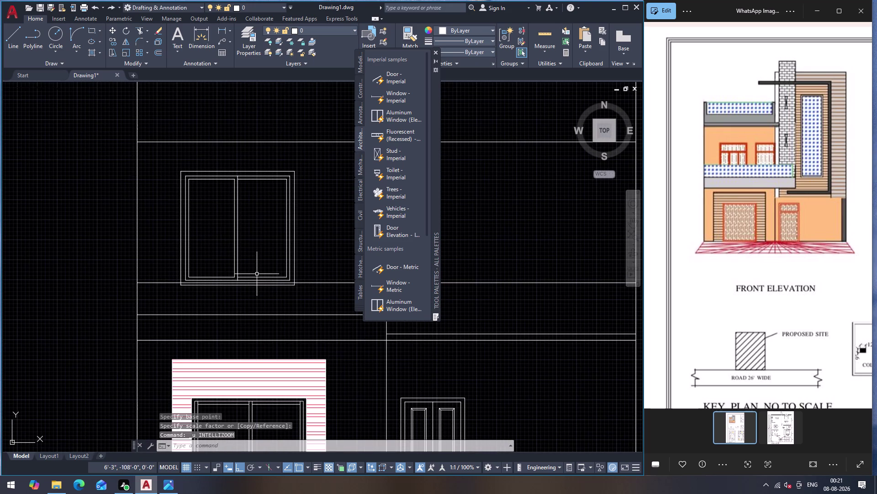
key(ctrl+z)
scroll(up, 3)
click(221, 276)
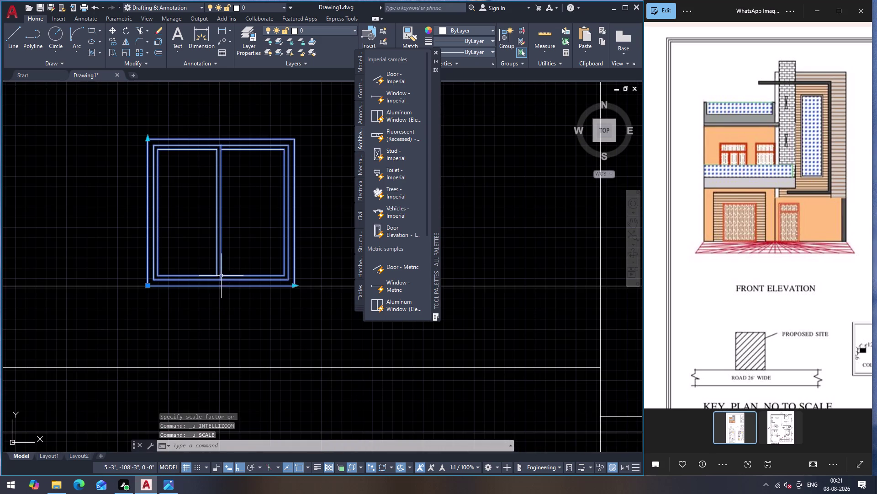
key(s)
key(c)
key(Return)
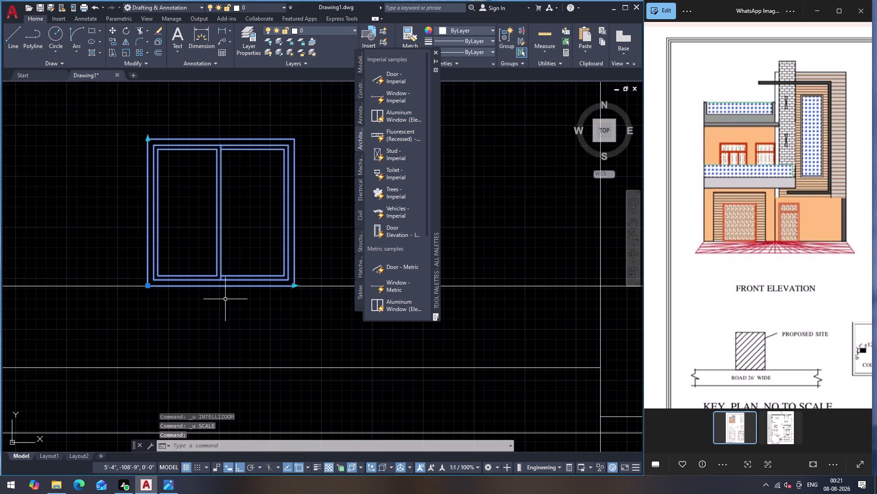
click(223, 285)
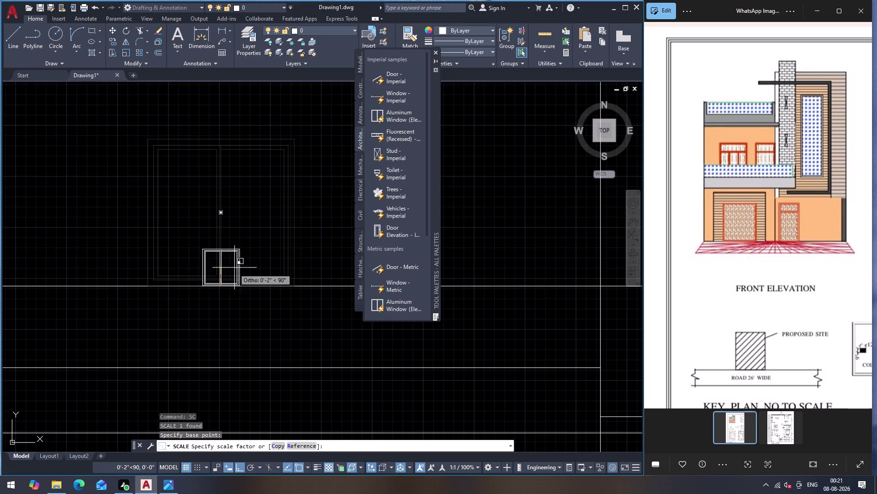
scroll(down, 3)
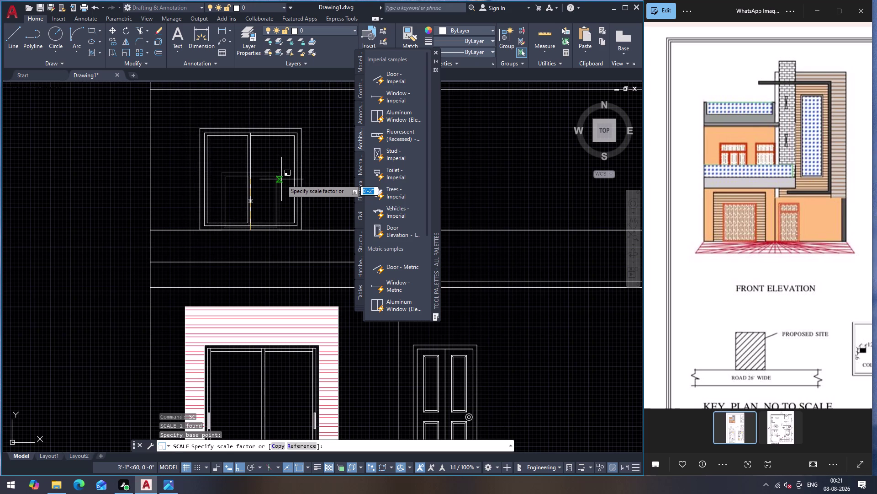
click(283, 177)
Scale the window once more from its bottom, shrinking it to final size.
scroll(down, 3)
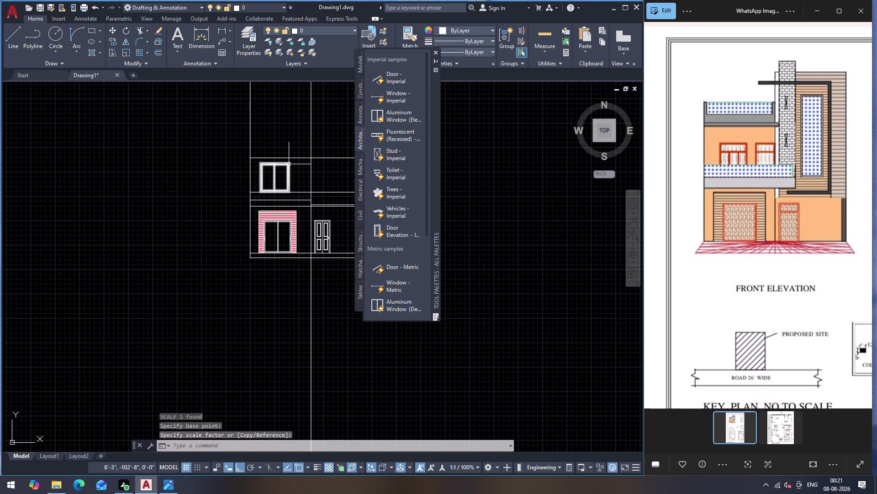
scroll(up, 3)
click(283, 166)
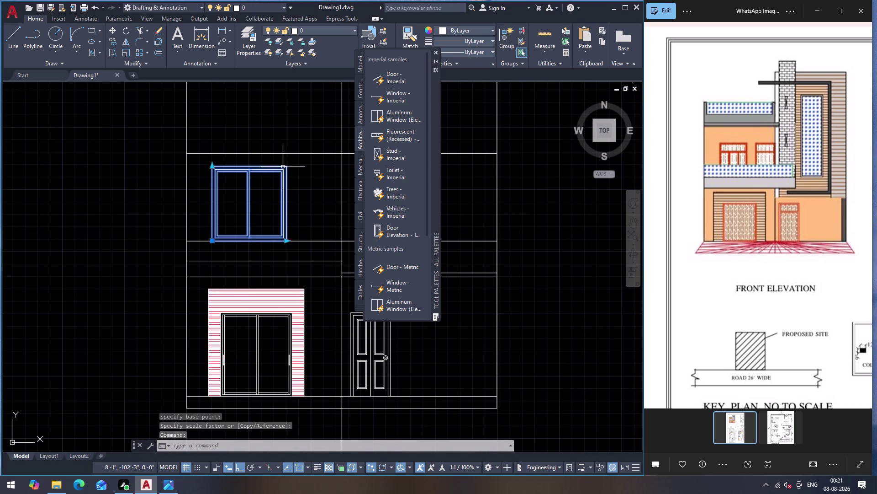
key(s)
key(c)
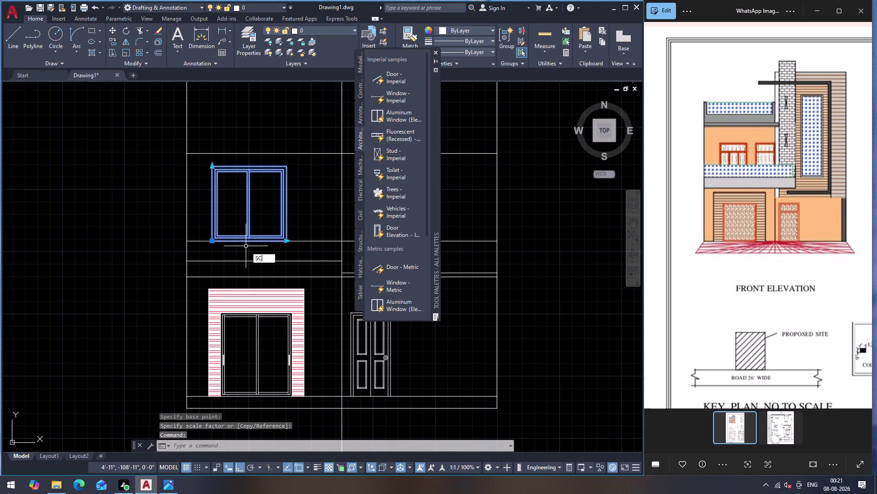
key(Return)
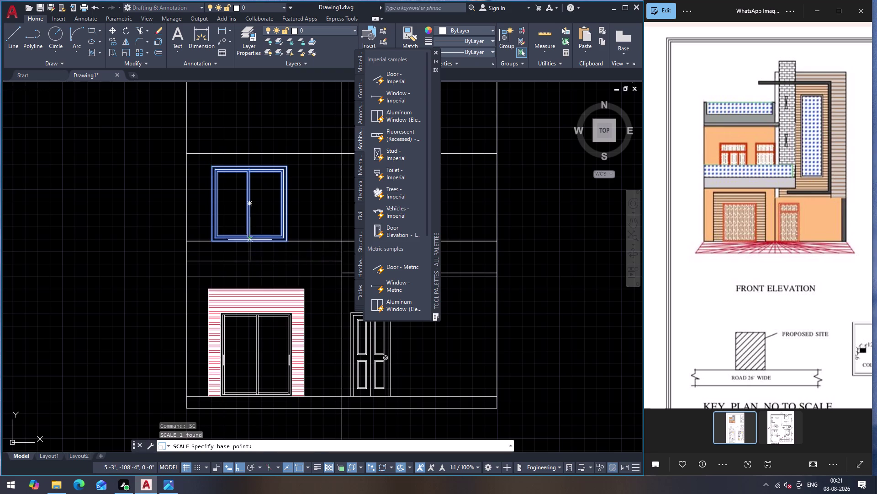
click(250, 240)
click(257, 212)
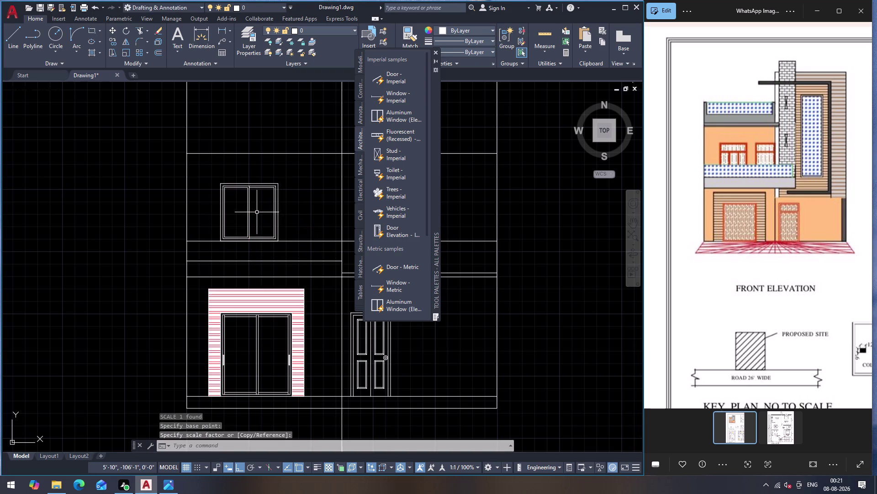
scroll(down, 3)
scroll(up, 3)
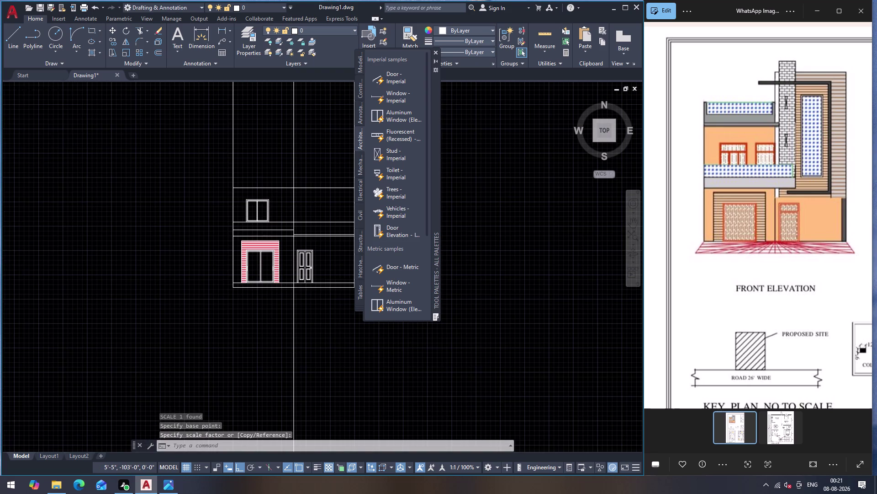
scroll(down, 3)
scroll(up, 3)
scroll(down, 3)
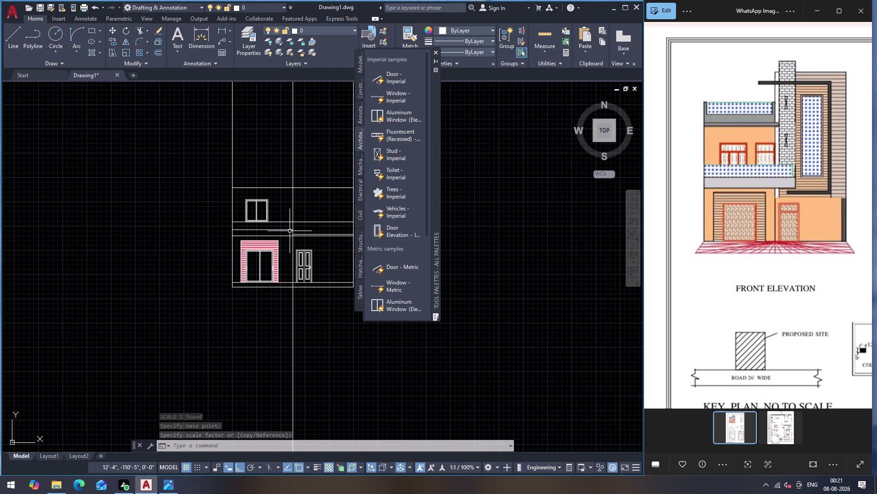
scroll(up, 3)
scroll(down, 3)
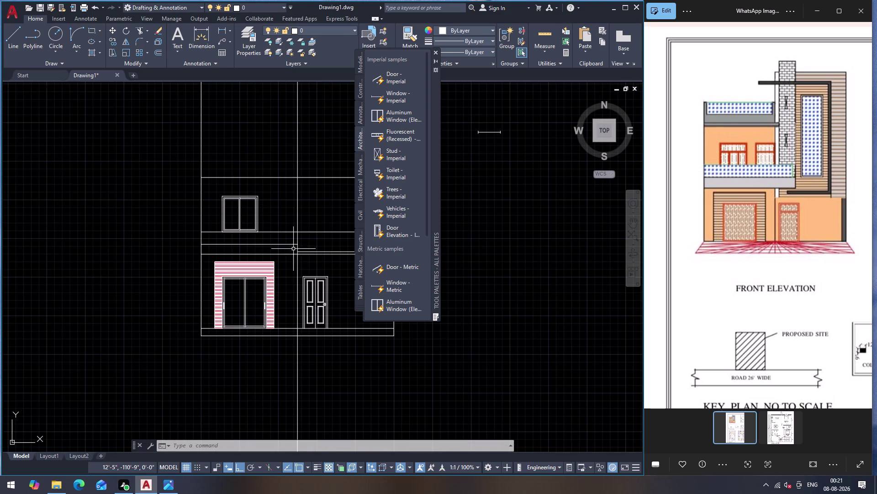
click(301, 274)
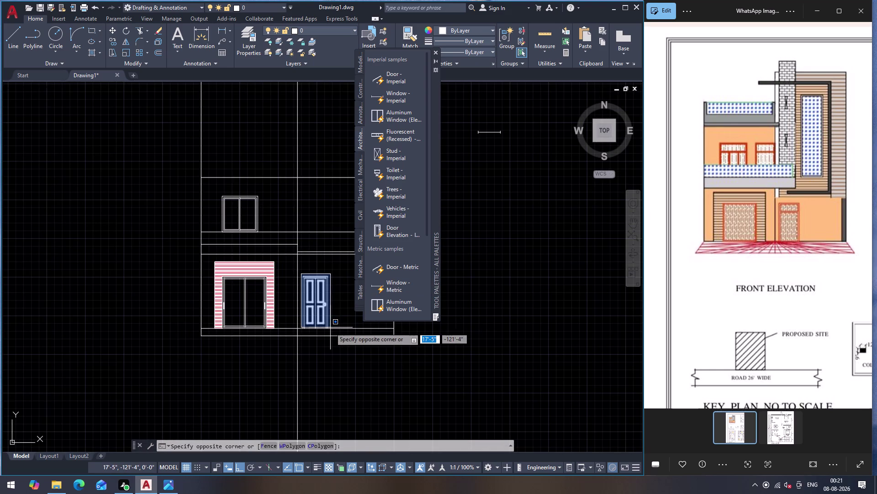
scroll(up, 3)
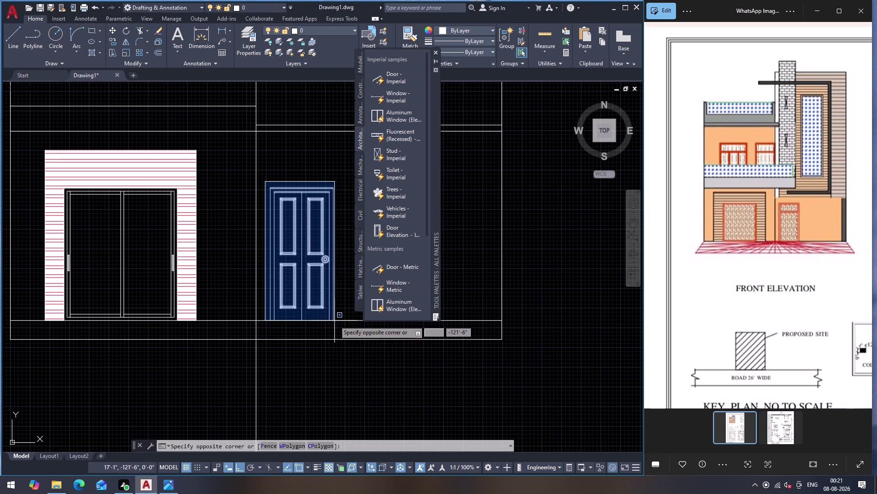
click(336, 321)
scroll(down, 3)
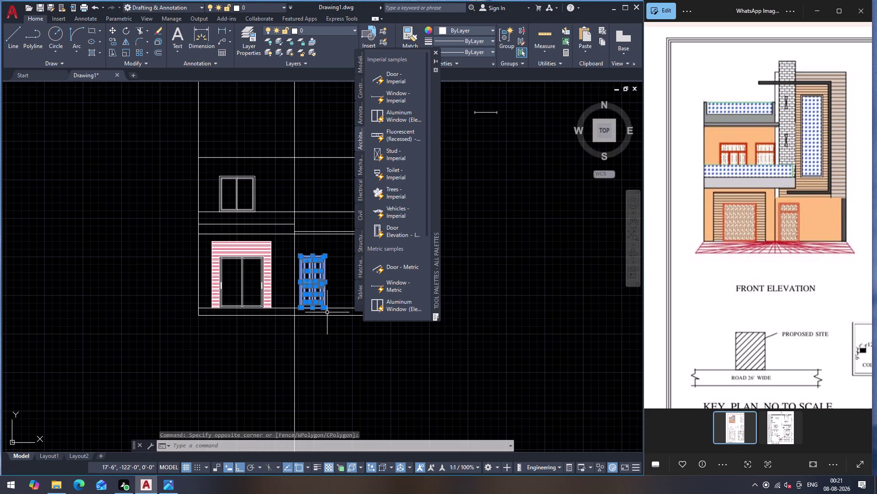
key(m)
key(Return)
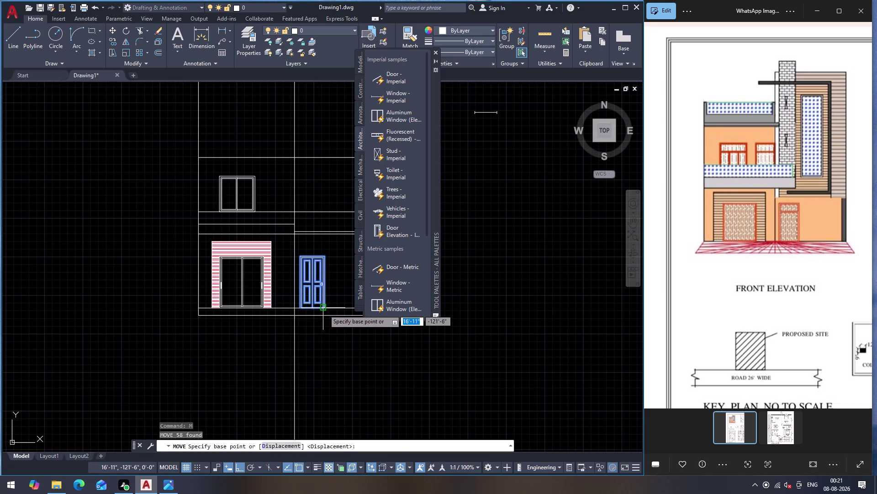
key(Escape)
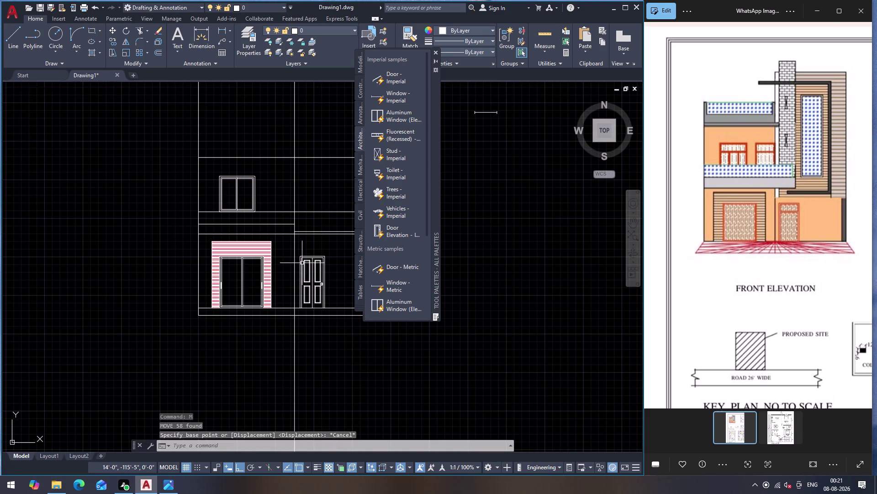
click(298, 252)
click(326, 310)
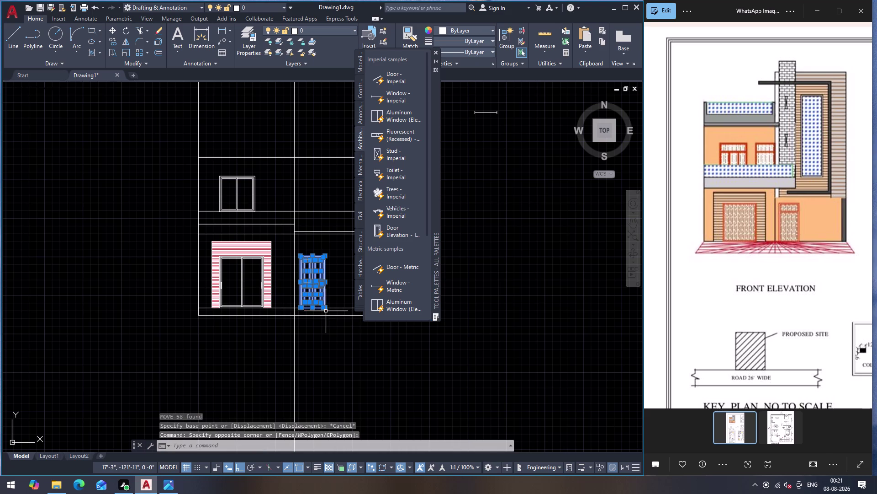
key(c)
key(o)
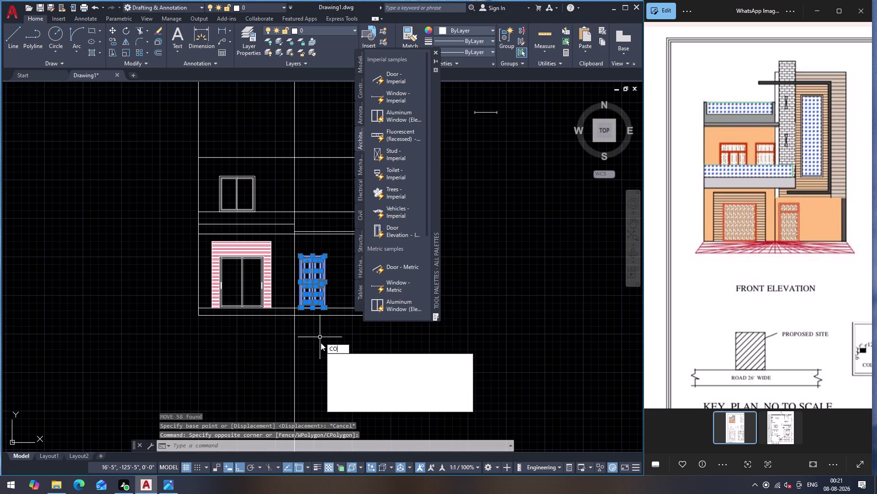
key(Return)
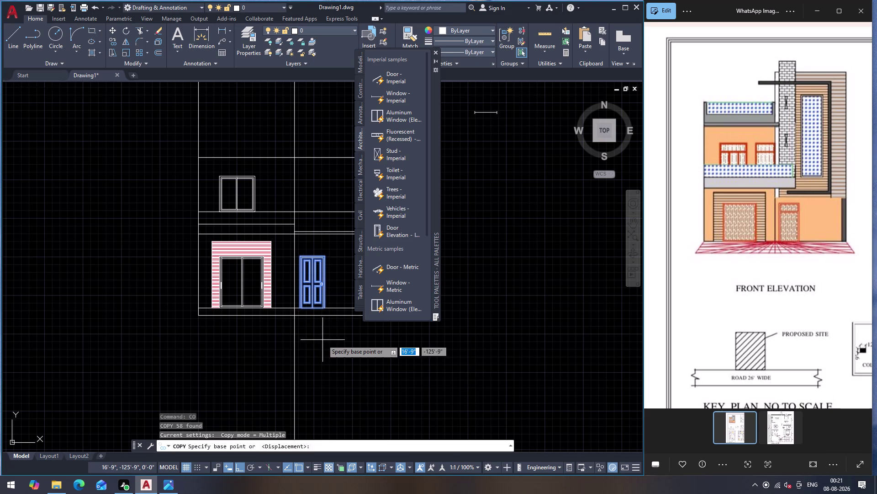
click(325, 308)
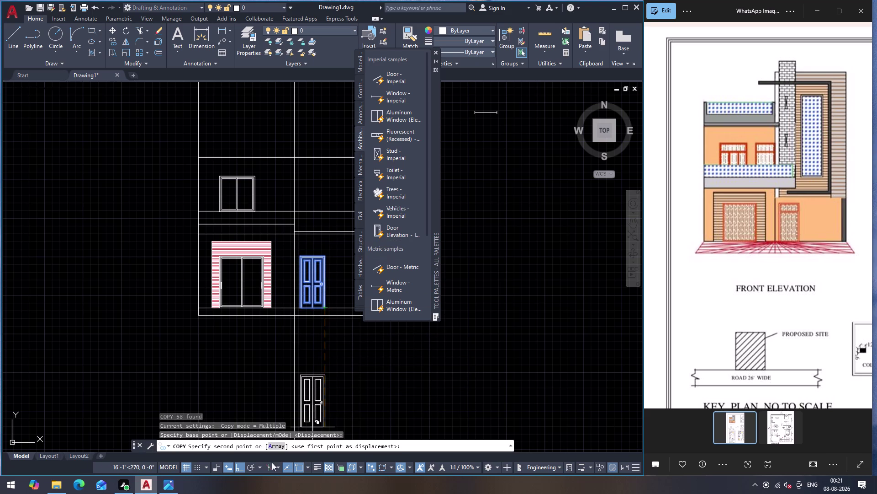
click(239, 466)
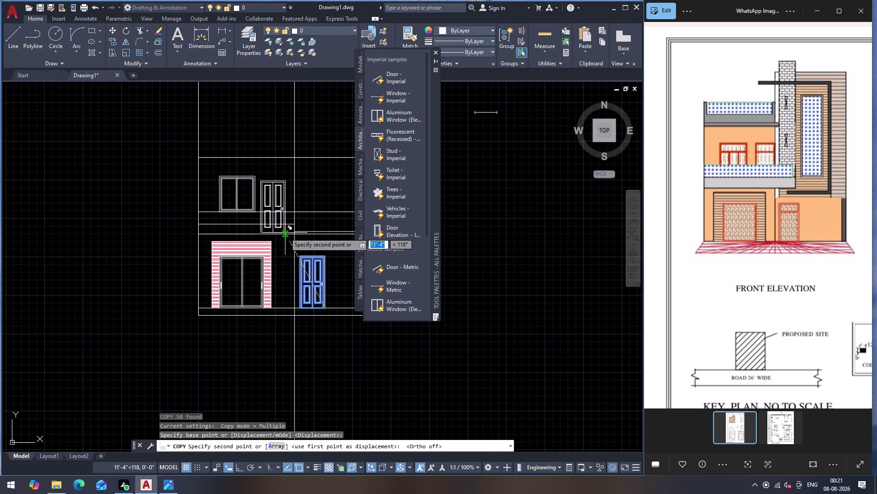
scroll(up, 3)
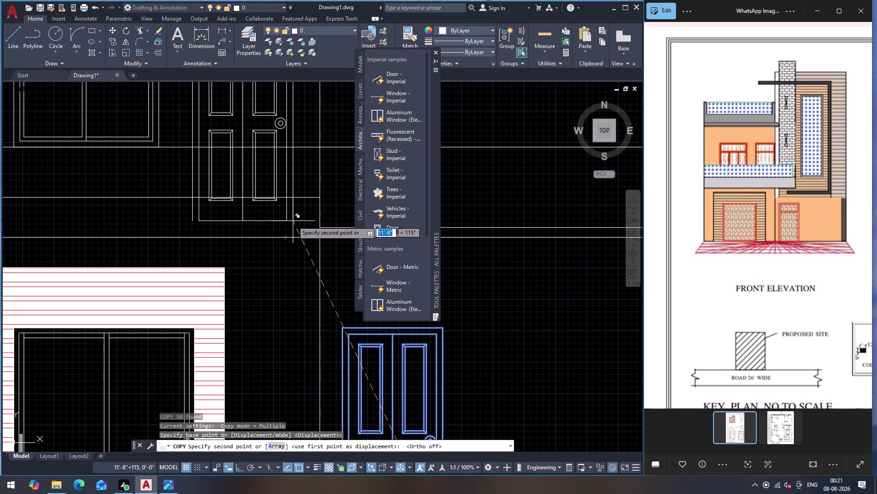
scroll(down, 3)
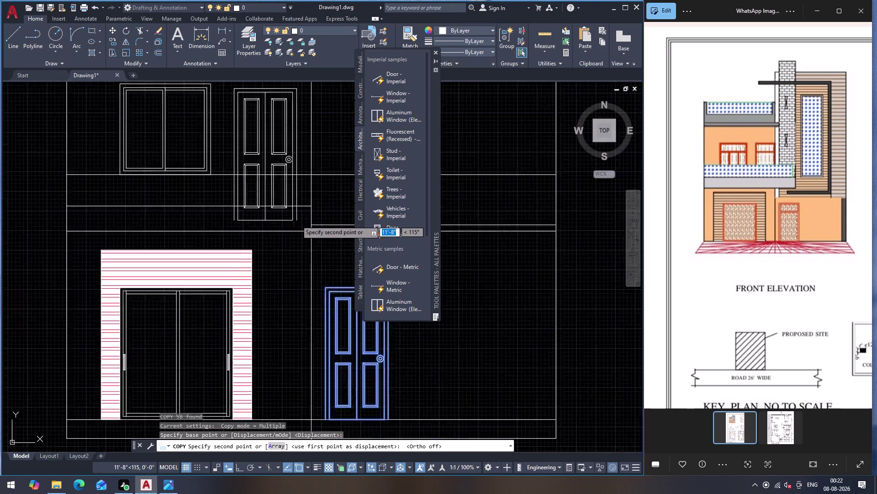
scroll(down, 3)
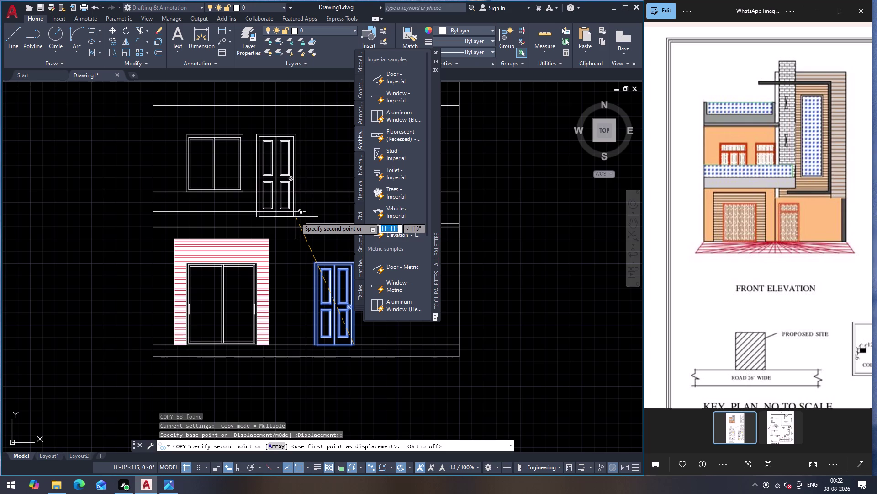
key(Escape)
click(281, 226)
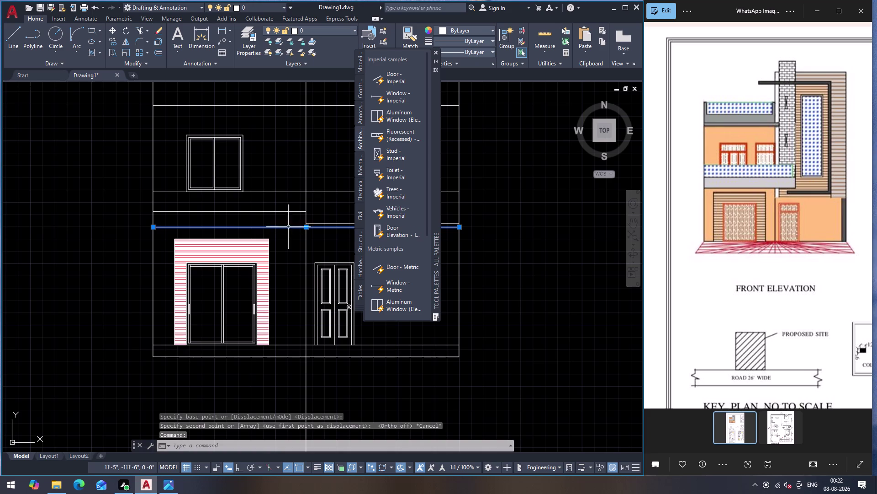
Attempt extending the short right floor line with EX and close Tool Palettes.
key(Escape)
click(320, 224)
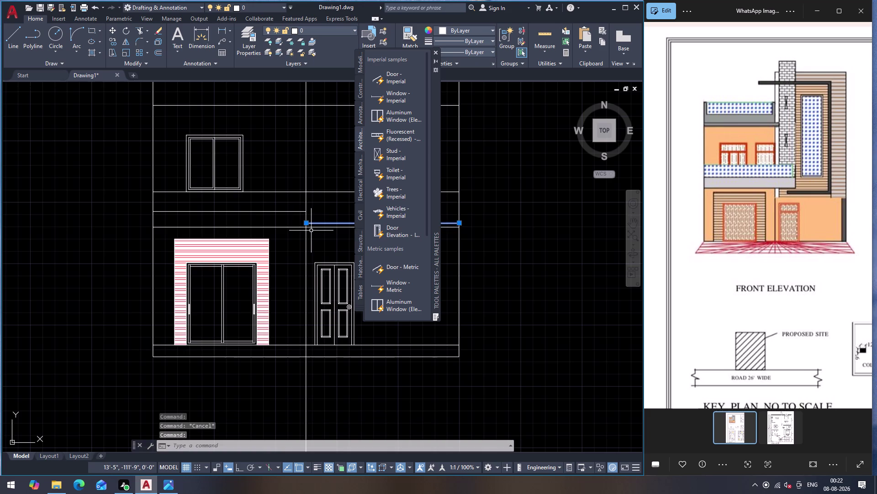
key(e)
key(x)
key(Return)
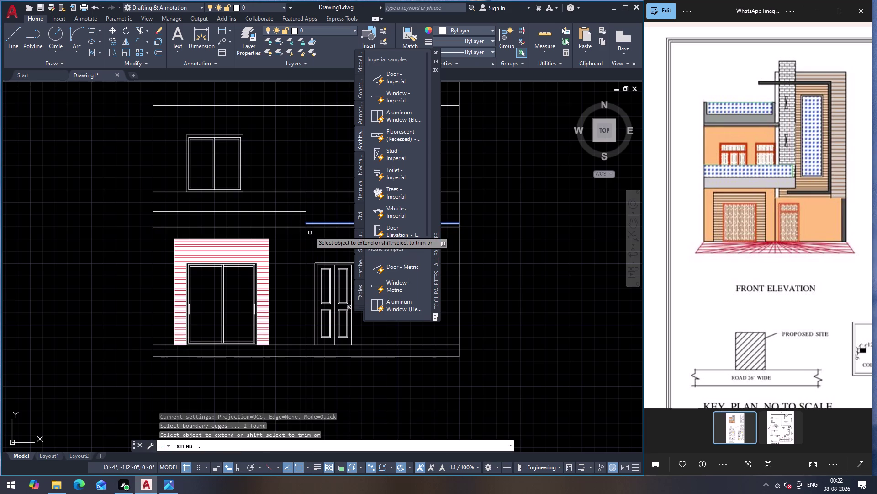
click(313, 222)
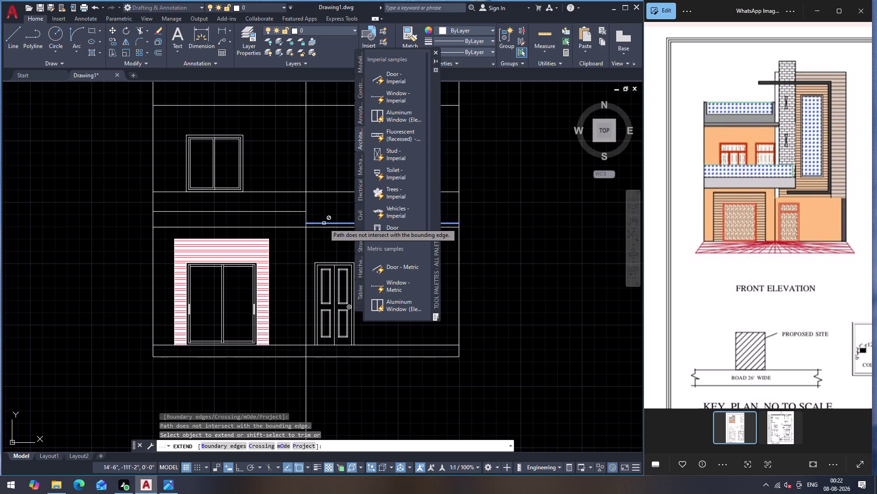
scroll(down, 3)
click(324, 223)
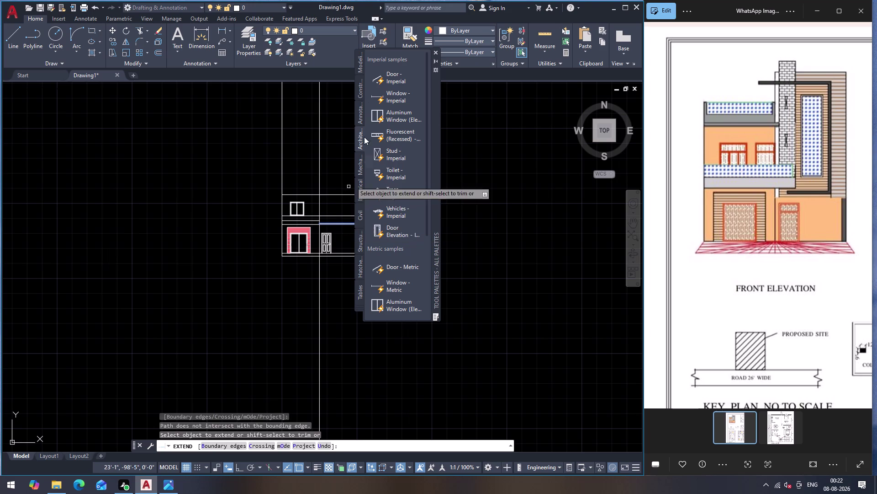
click(433, 55)
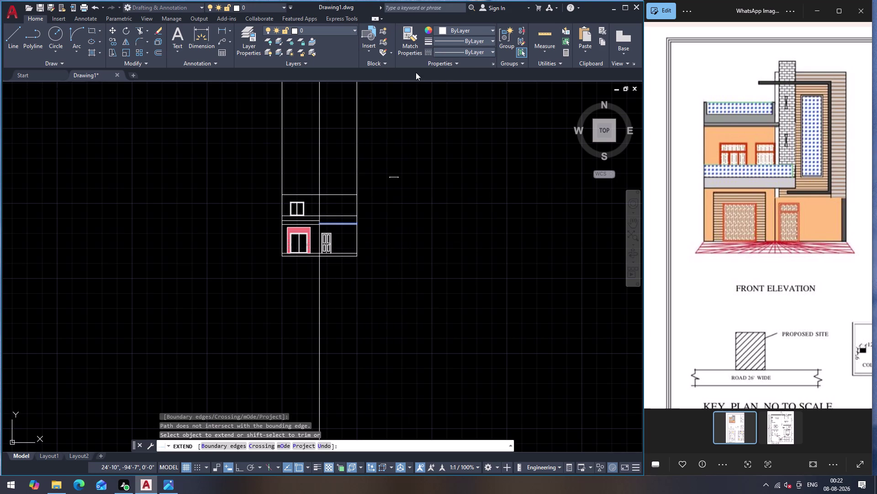
scroll(up, 3)
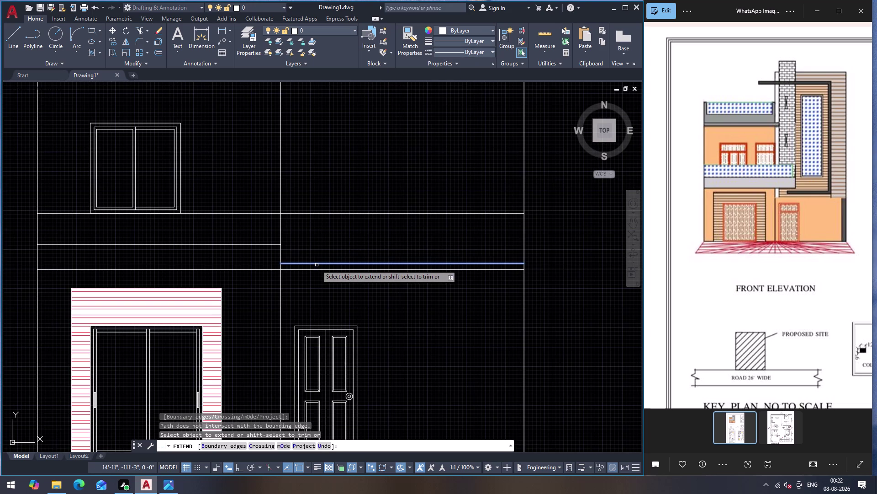
click(317, 261)
key(Escape)
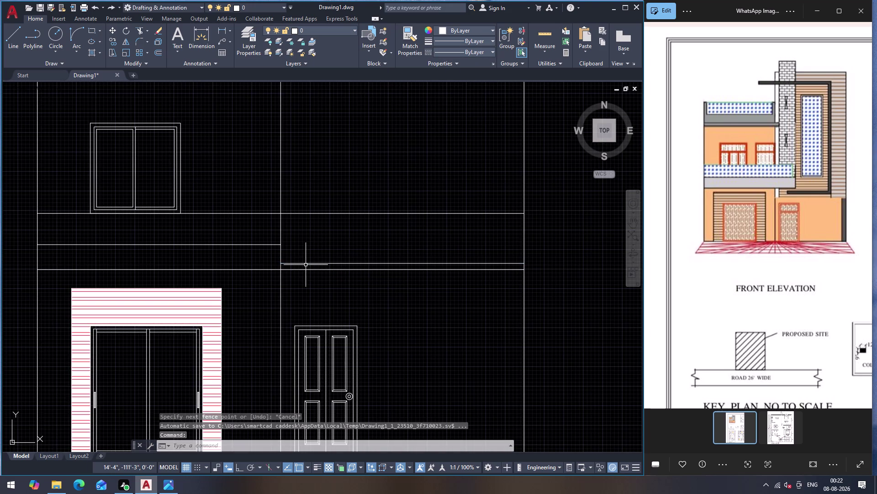
Extend the short floor line left to the wall and select it to check.
key(e)
key(x)
key(Return)
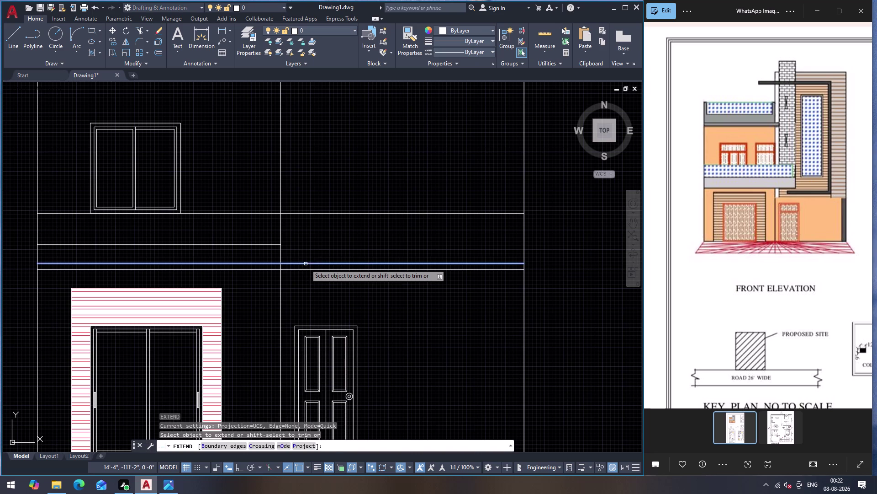
click(305, 264)
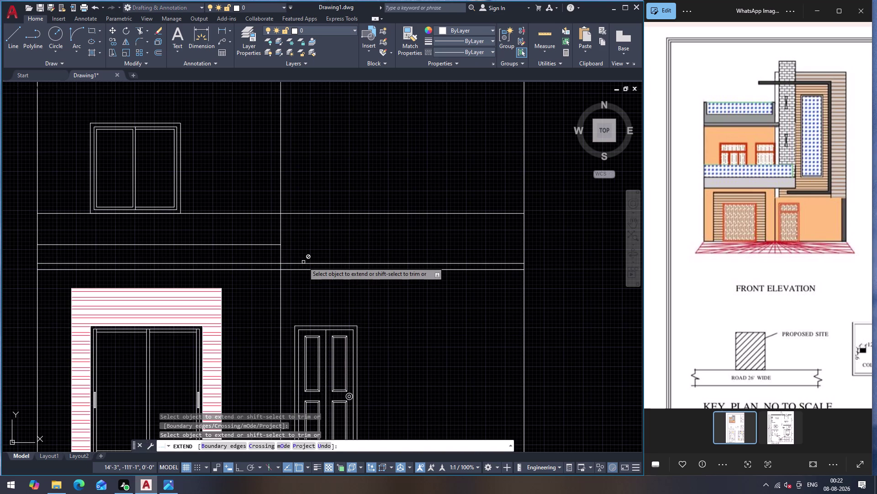
key(Escape)
click(306, 264)
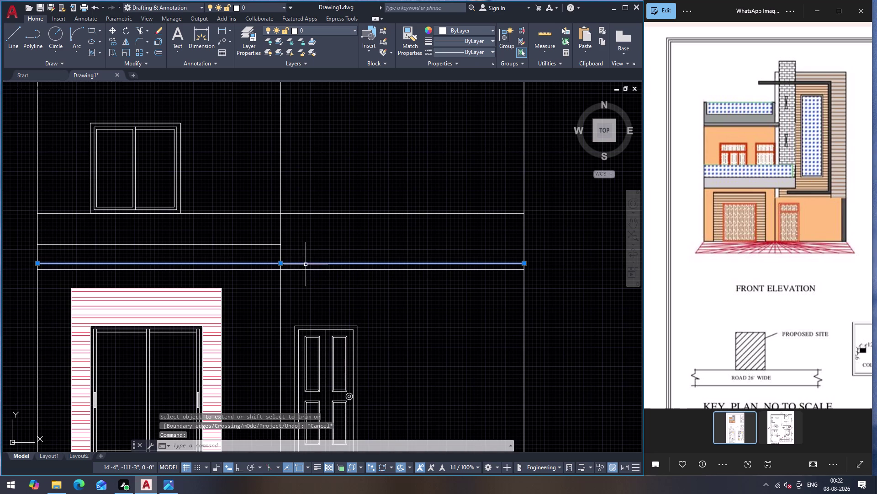
Offset a new line 7' above the extended floor line.
key(o)
key(Return)
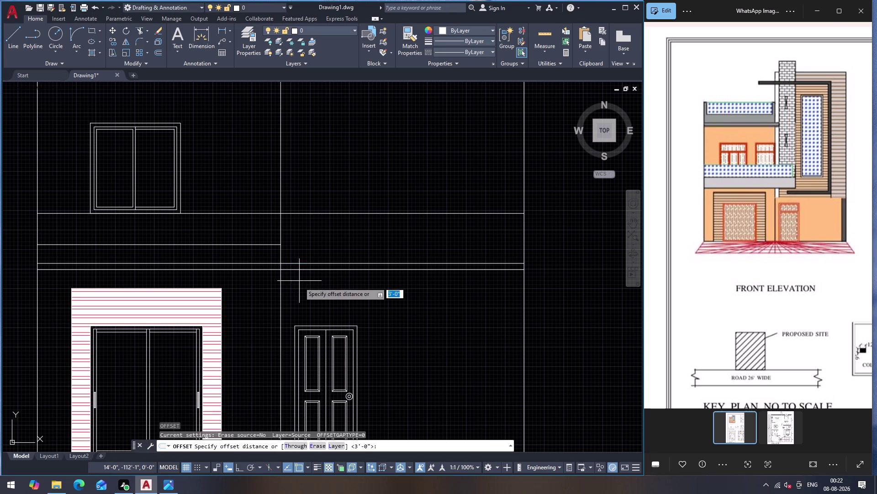
key(7)
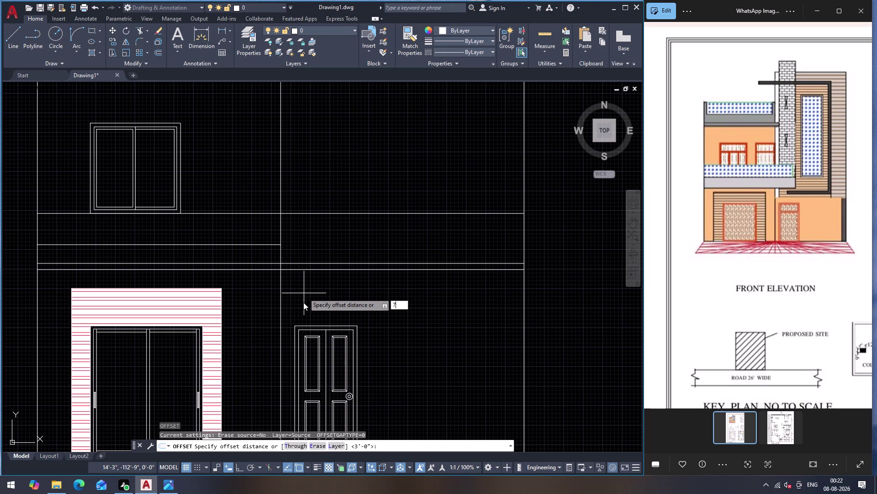
key(apostrophe)
key(Return)
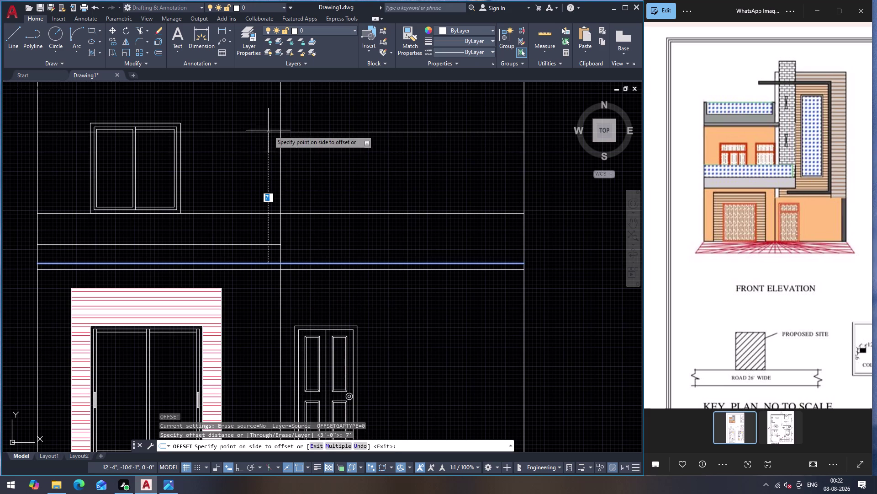
click(271, 114)
key(Escape)
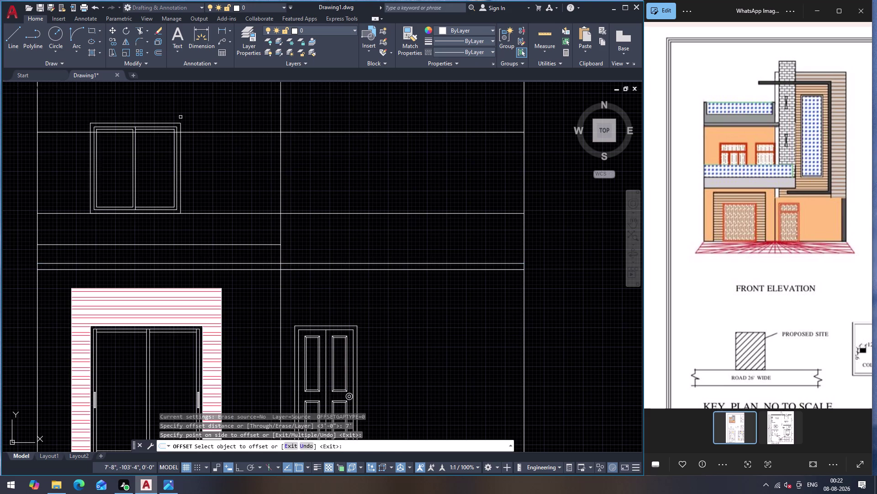
Move the upper window down so its top meets the new line.
click(178, 123)
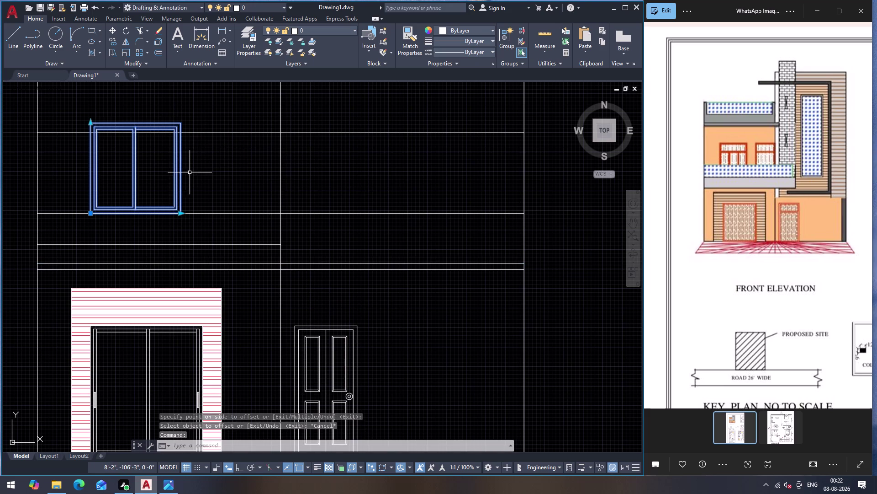
key(m)
key(Return)
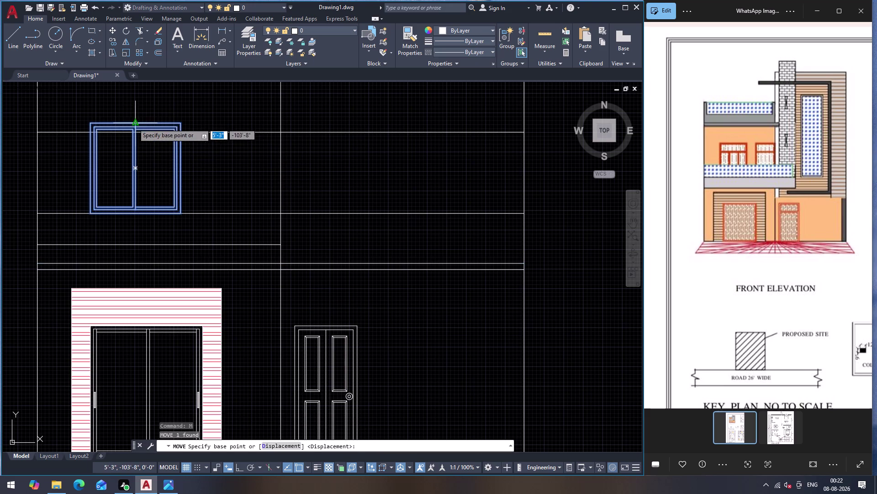
click(134, 124)
click(135, 133)
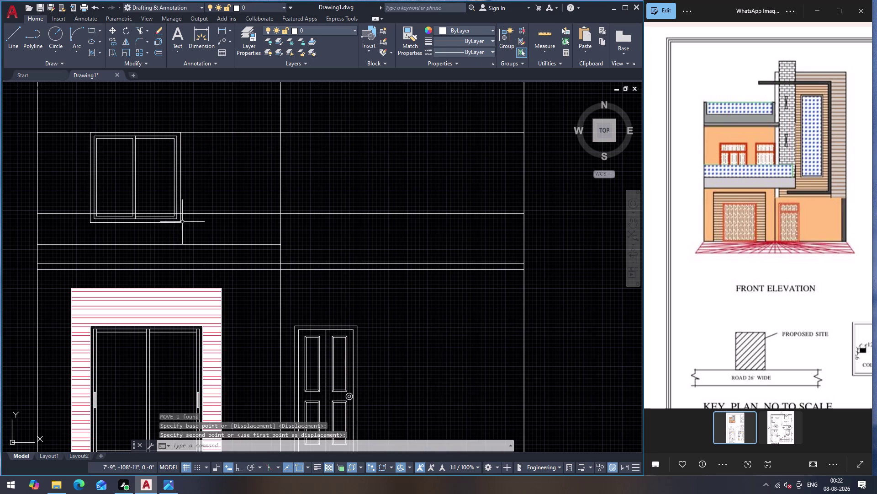
key(Escape)
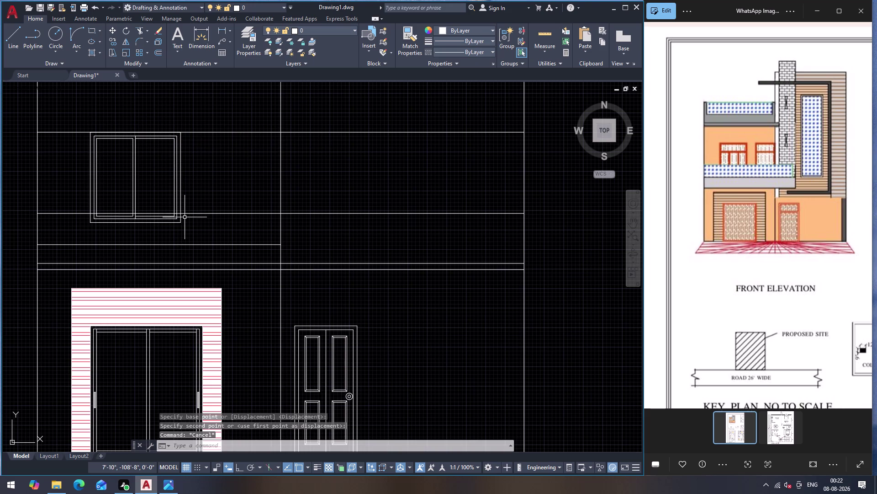
scroll(up, 3)
Window-select the ground-floor panelled door.
scroll(down, 3)
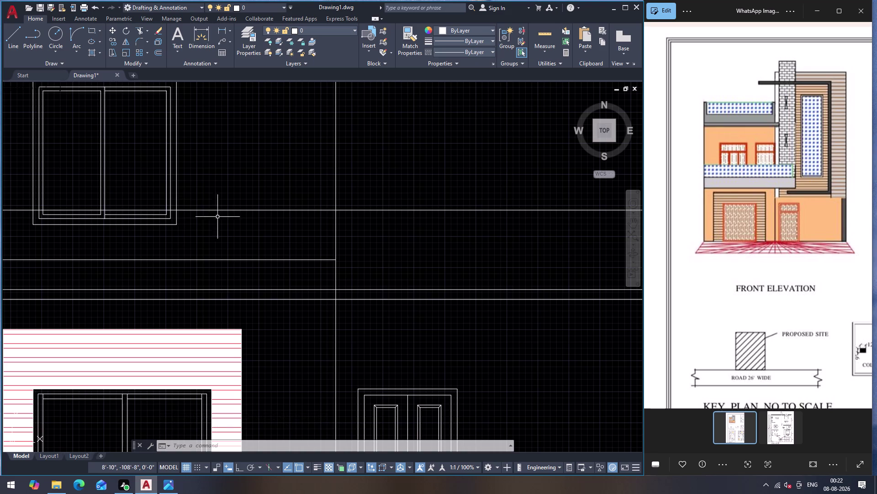
scroll(down, 3)
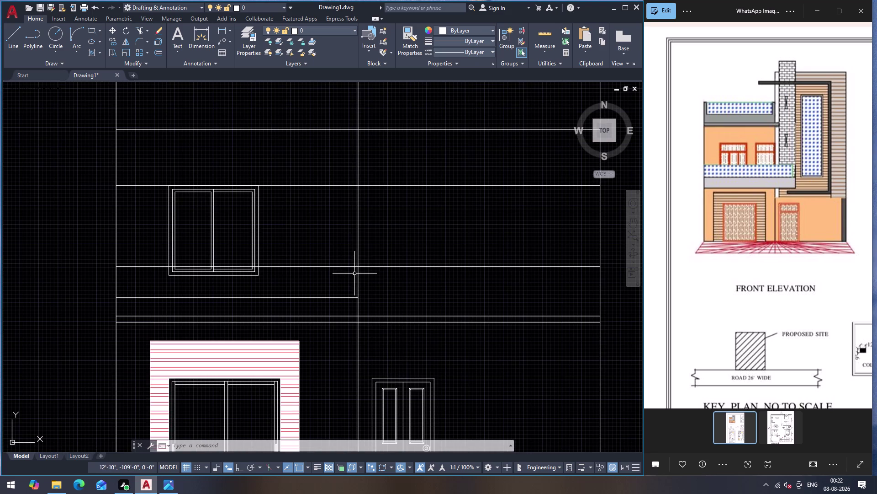
scroll(up, 3)
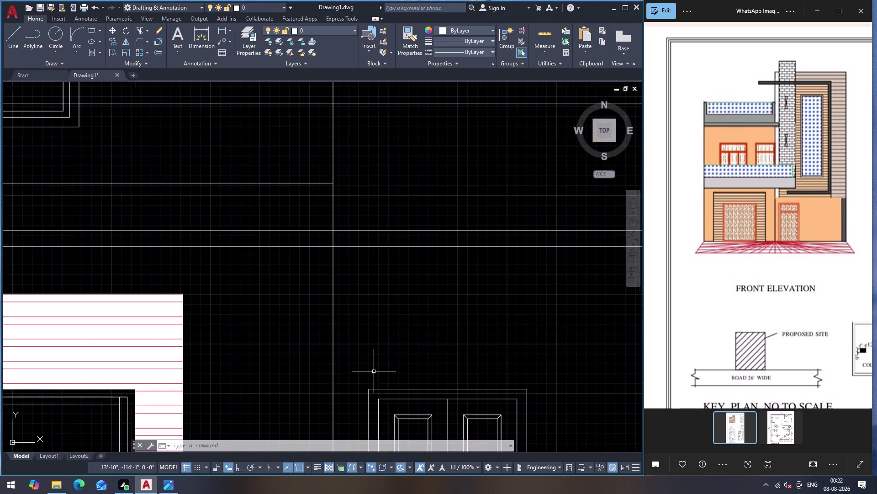
scroll(down, 3)
click(370, 371)
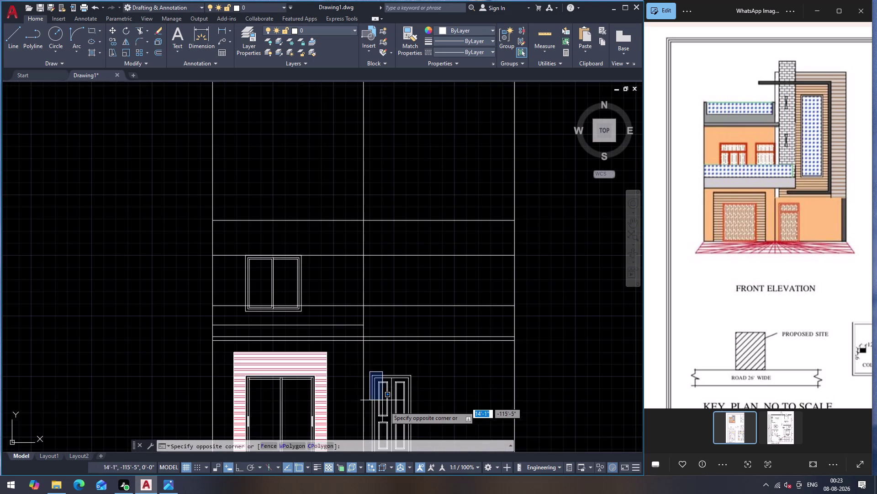
scroll(down, 3)
scroll(up, 3)
click(408, 399)
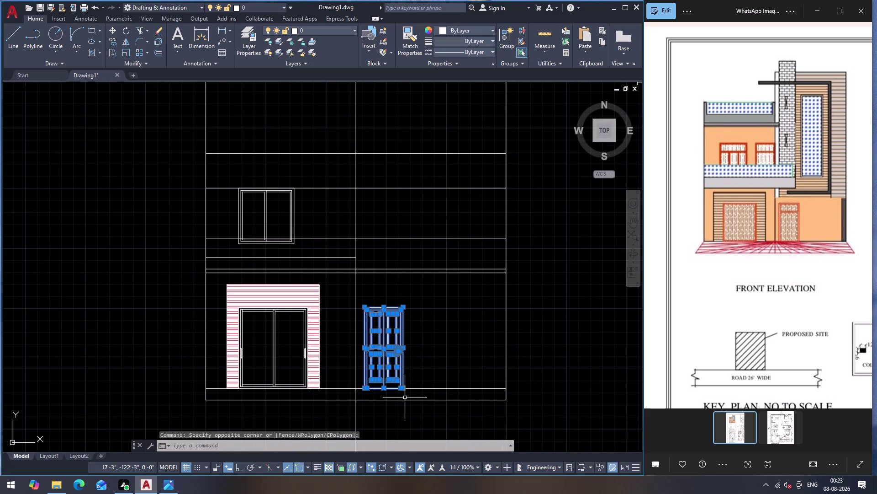
Copy the door from its top corner onto the upper floor beside the window.
text(CO)
key(Return)
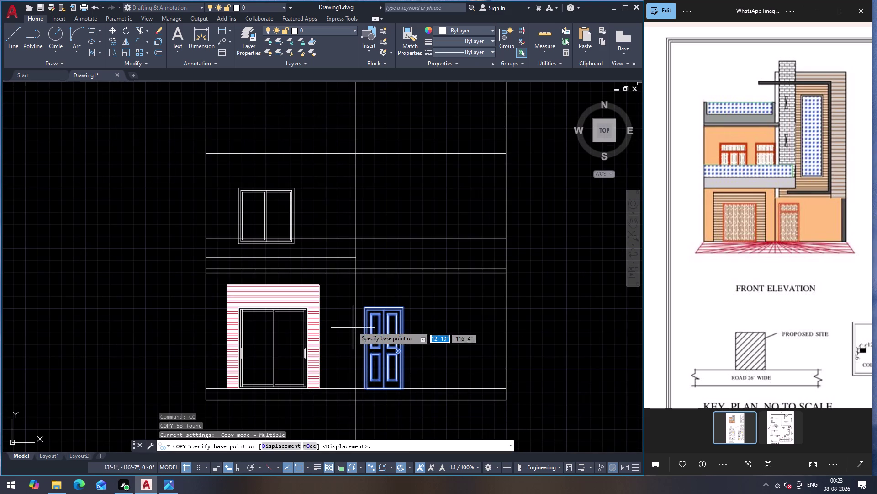
click(363, 309)
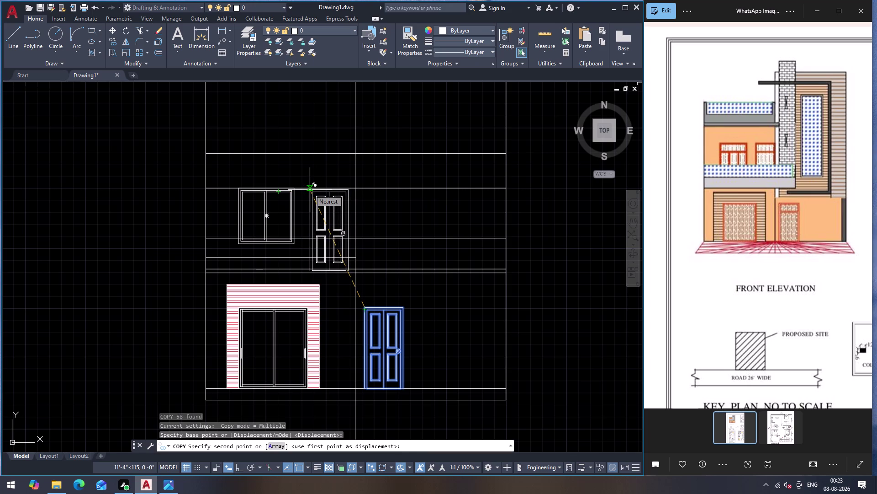
scroll(up, 3)
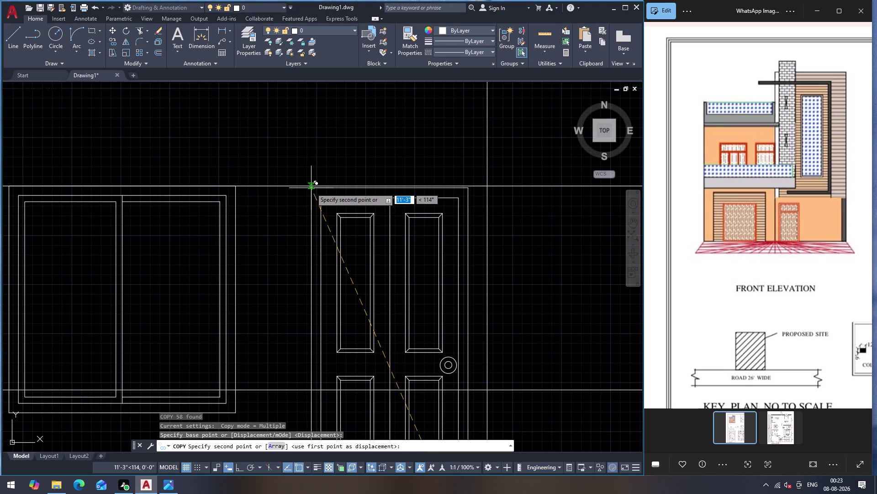
click(312, 186)
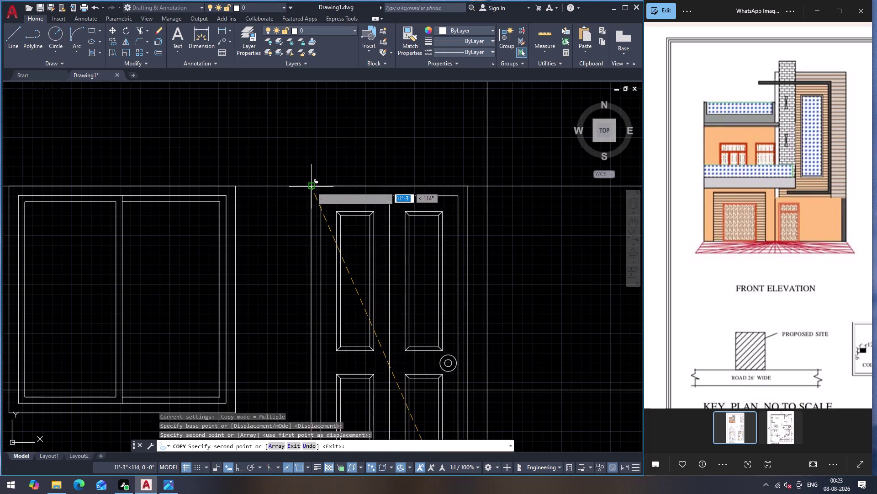
scroll(down, 3)
key(Escape)
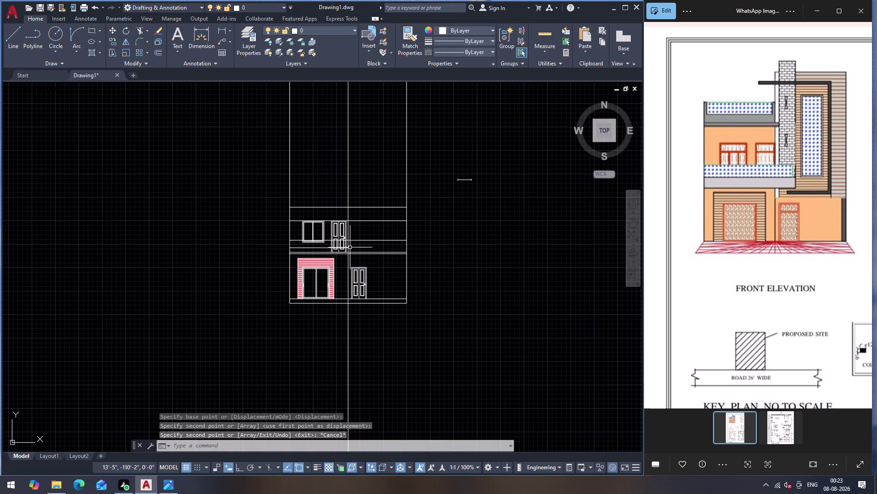
scroll(up, 3)
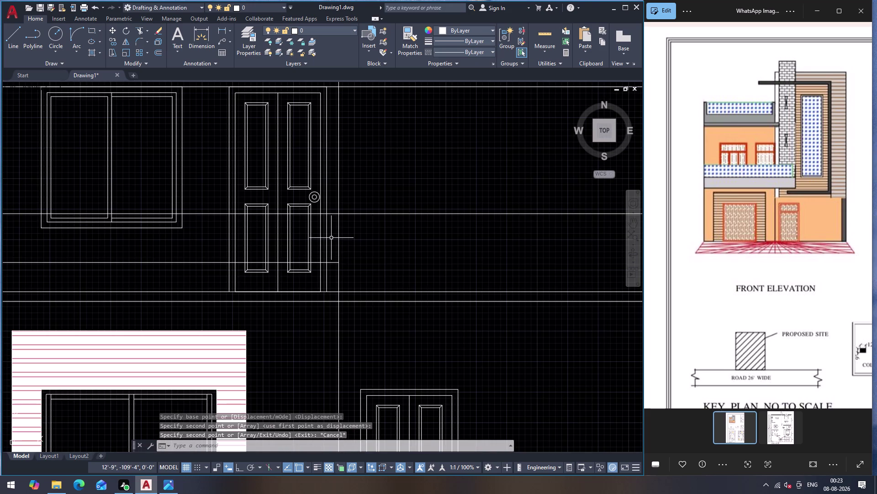
Attempt trimming lines across the copied door and near the upper window.
text(TR)
key(Return)
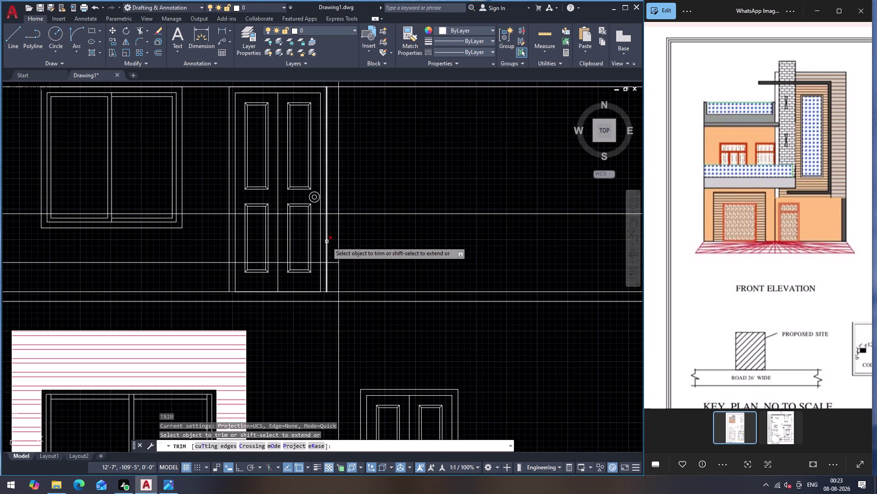
click(332, 246)
click(187, 250)
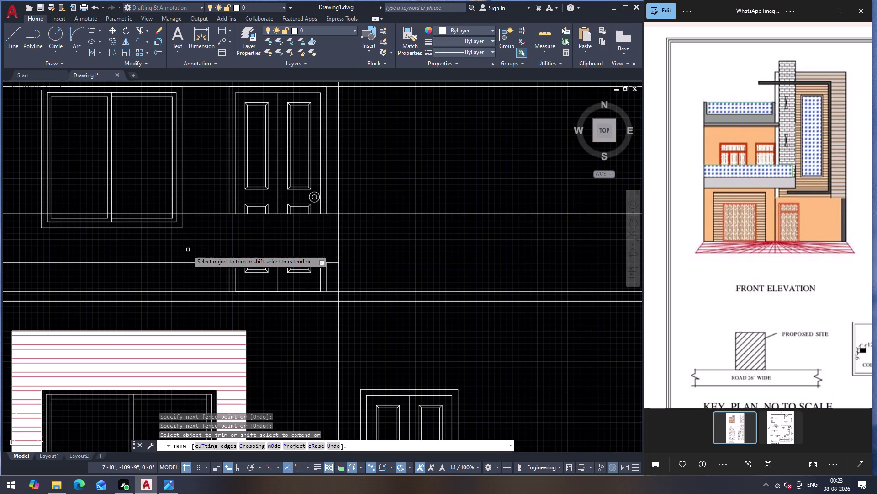
drag(192, 222, 188, 222)
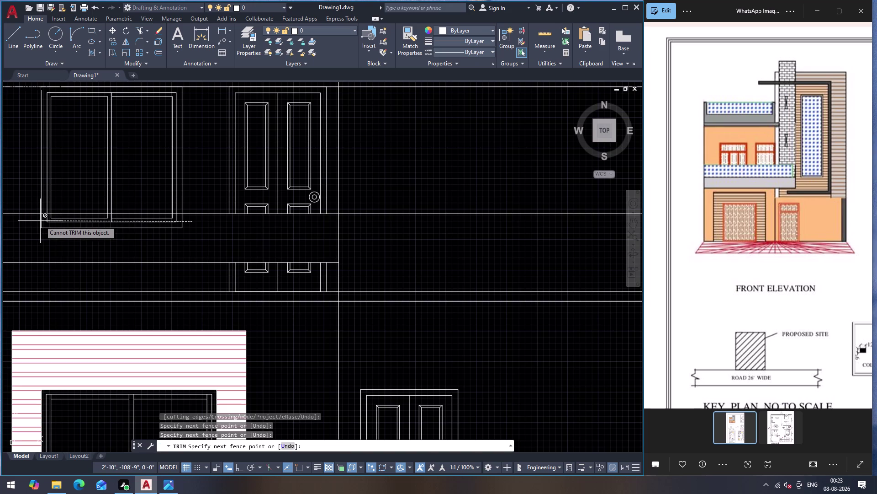
click(37, 221)
click(72, 243)
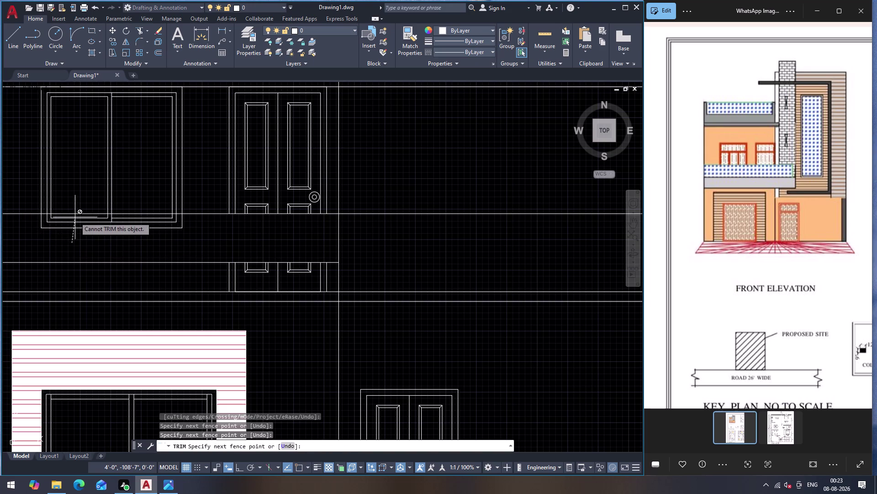
click(75, 216)
click(76, 219)
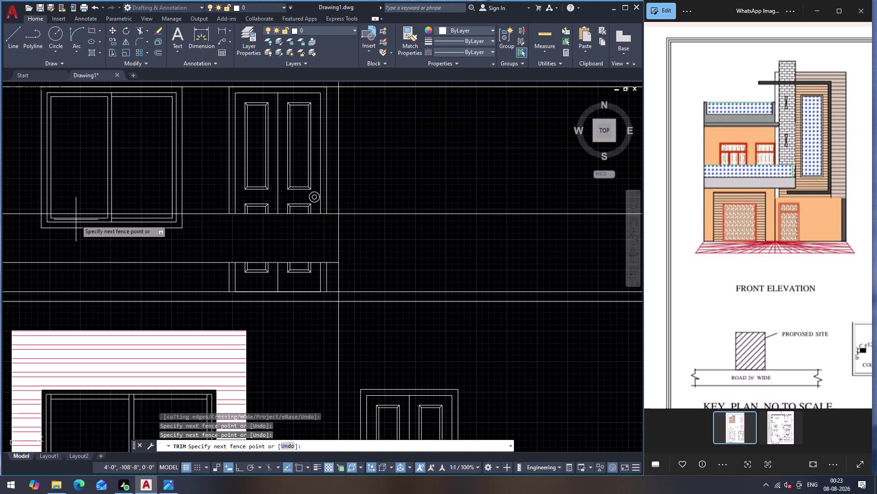
click(184, 245)
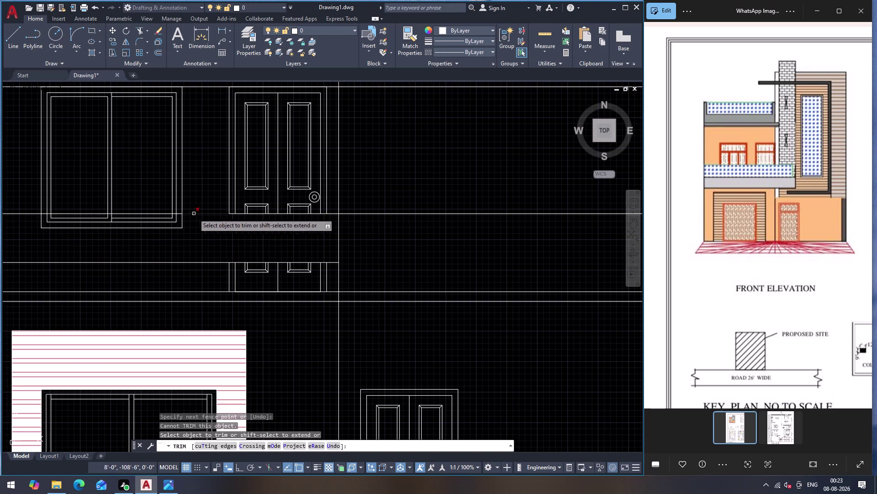
click(175, 222)
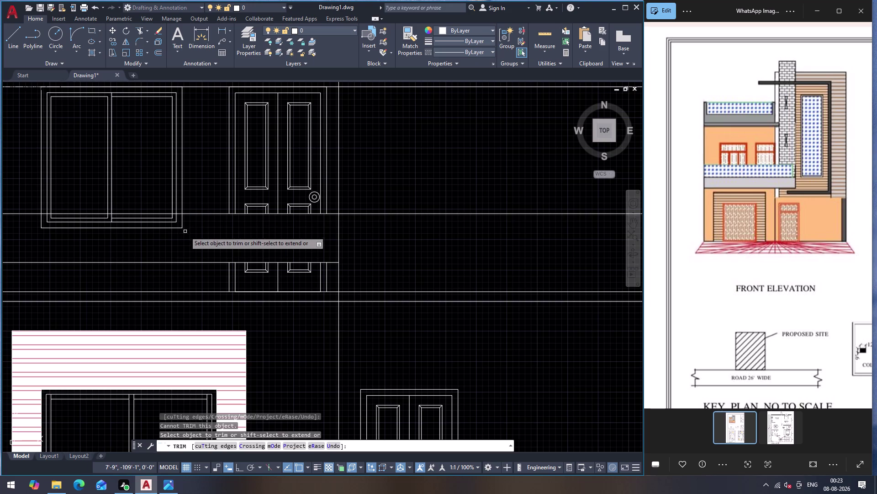
key(Escape)
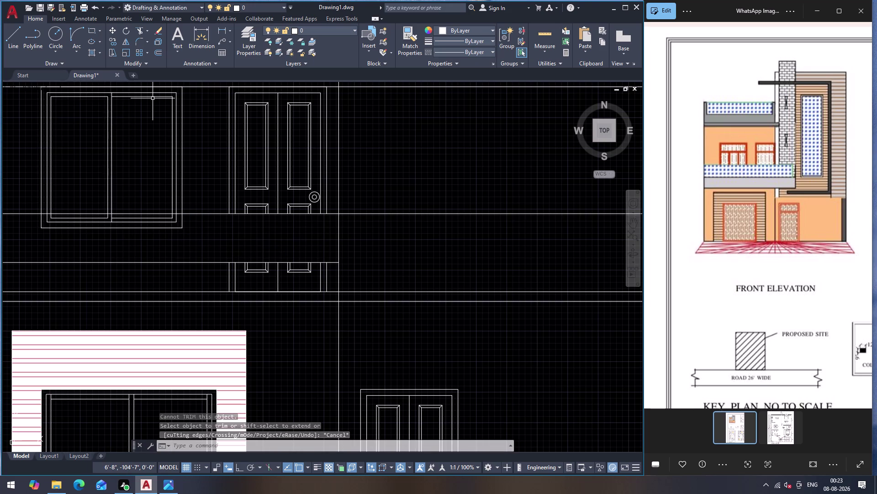
key(Escape)
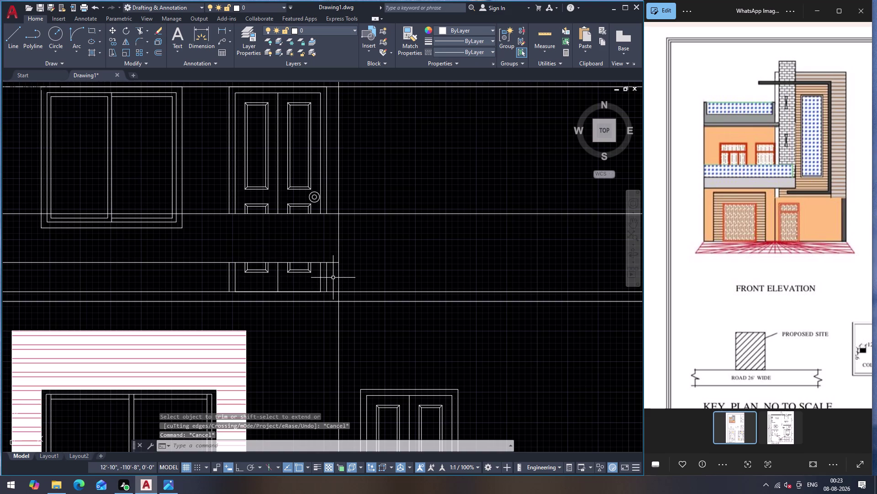
Trim the door's lower panel lines below the floor line with fence picks.
key(Return)
drag(333, 277, 288, 280)
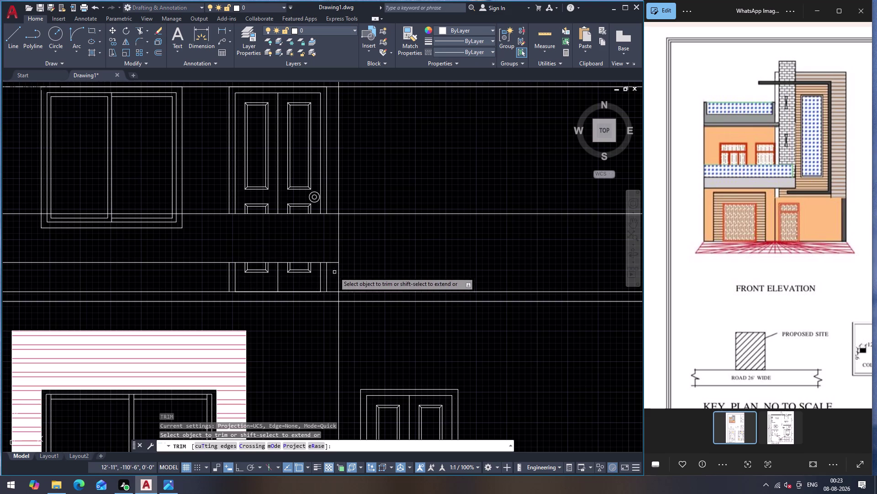
click(329, 273)
click(224, 279)
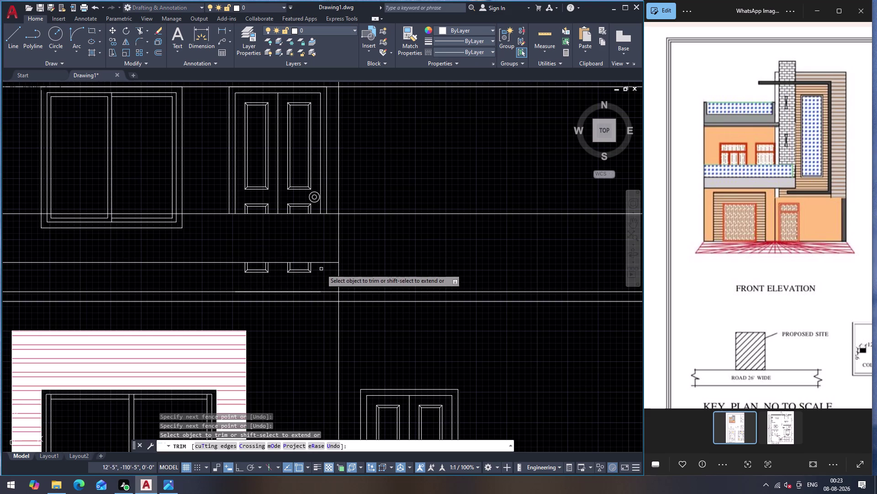
drag(319, 267, 303, 267)
key(Escape)
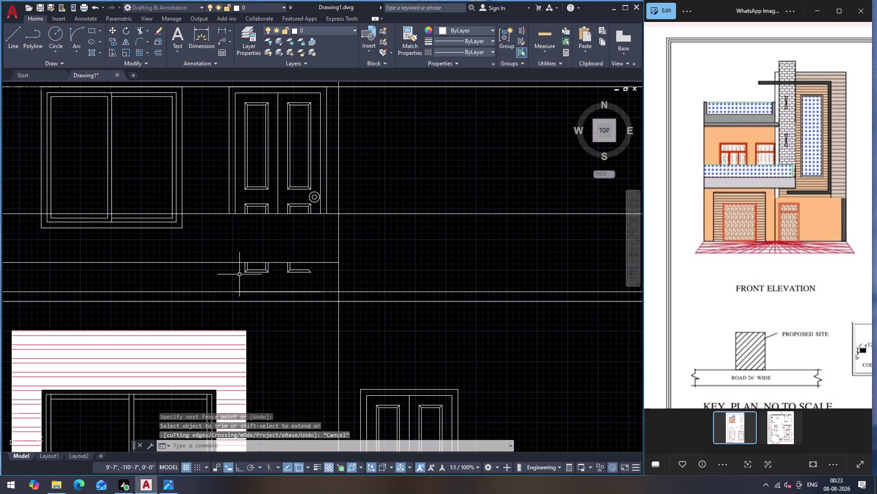
Window-select the leftover door panel fragments and delete them.
click(229, 253)
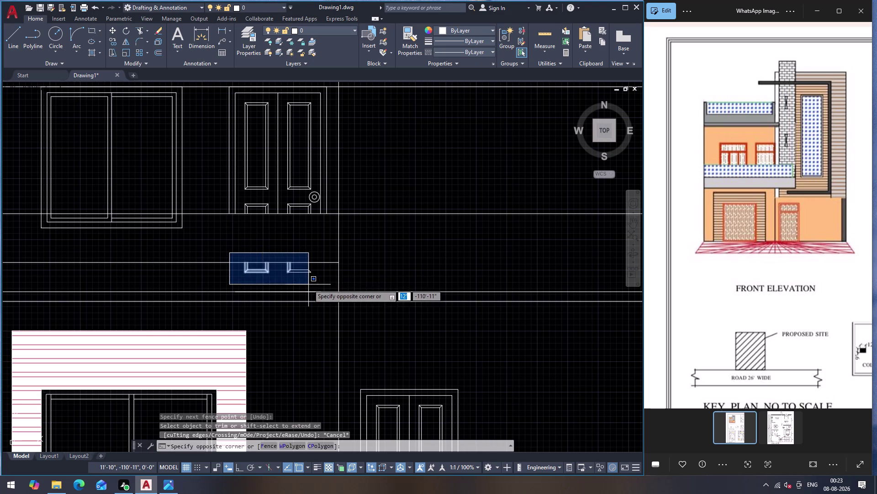
click(315, 283)
key(Delete)
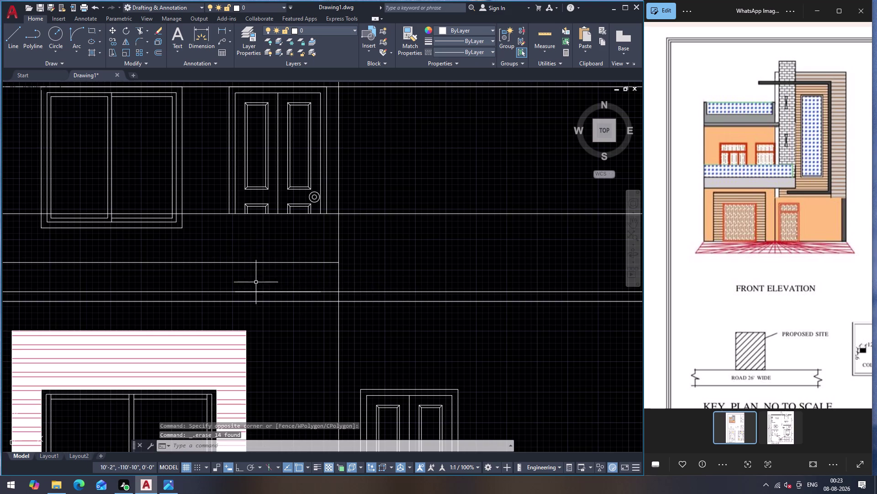
Erase the short stray line beneath the upper door, leaving the long floor line.
click(318, 291)
click(329, 292)
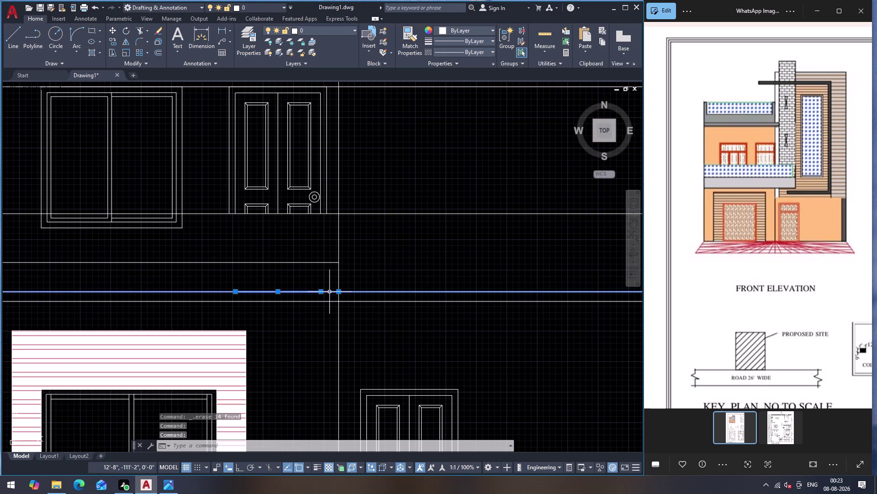
key(Escape)
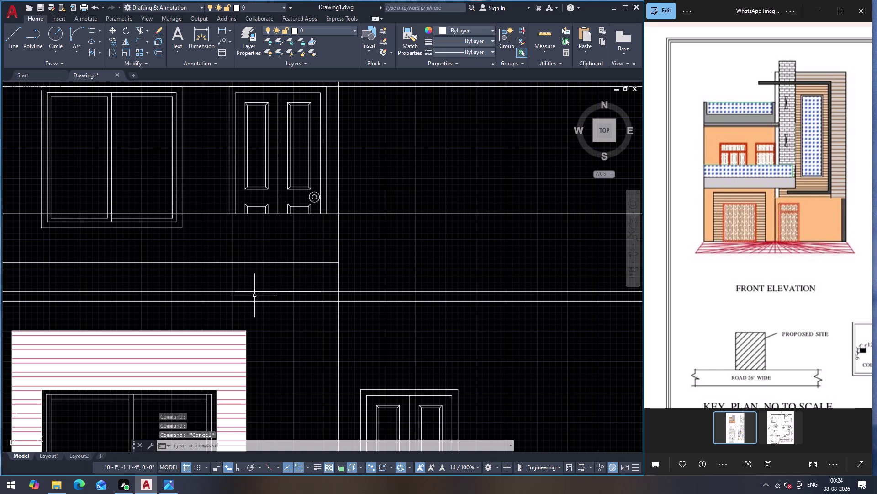
key(Delete)
key(Delete)
key(Delete)
click(309, 292)
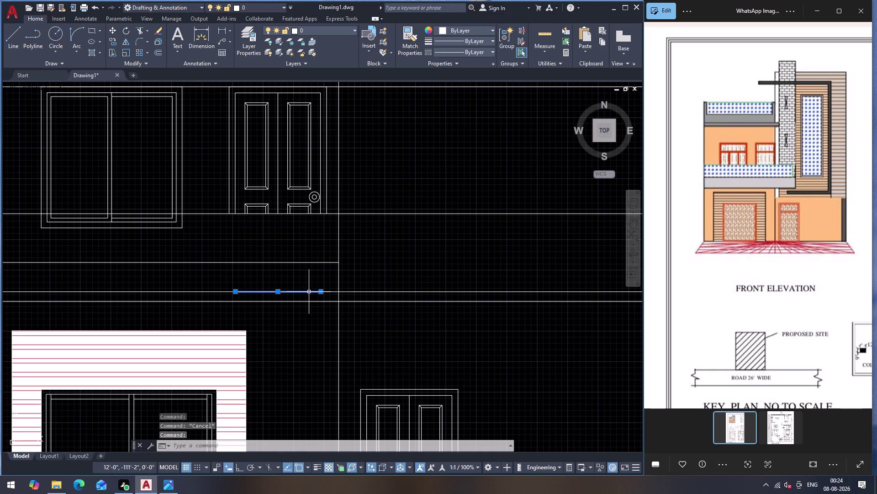
key(Delete)
click(324, 292)
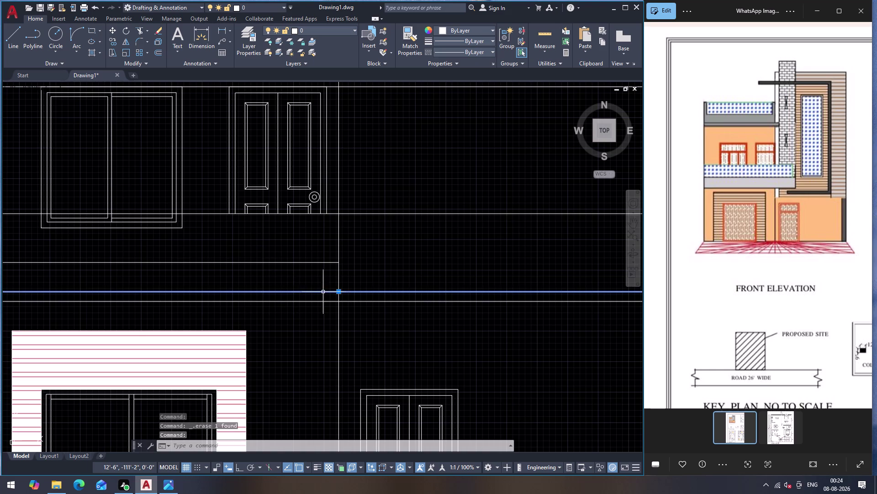
text(BR)
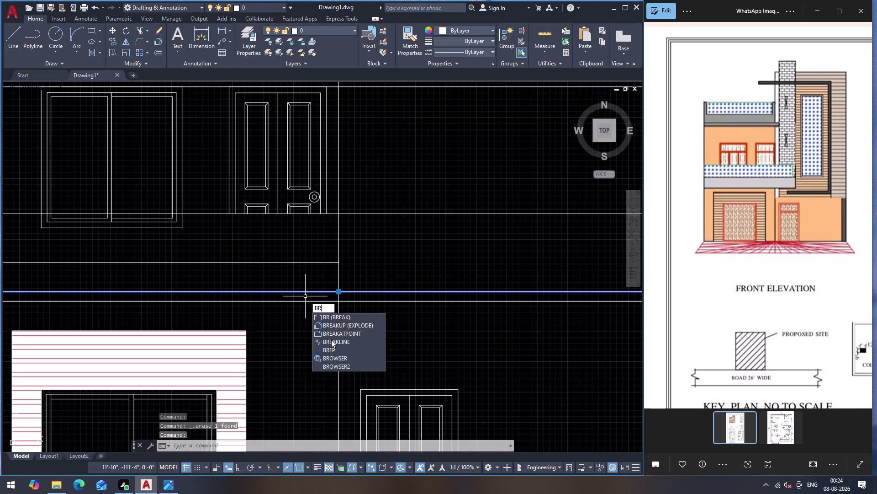
Break the lower floor line at a single point where it meets the wall.
click(337, 332)
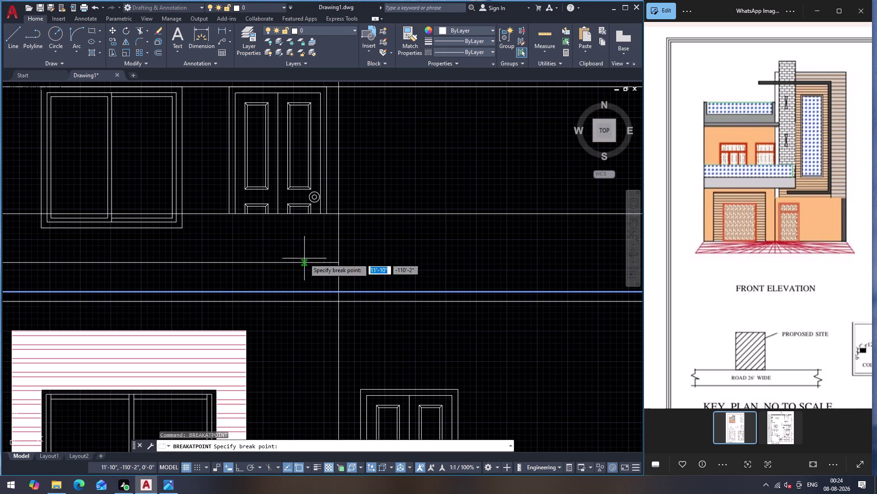
click(320, 292)
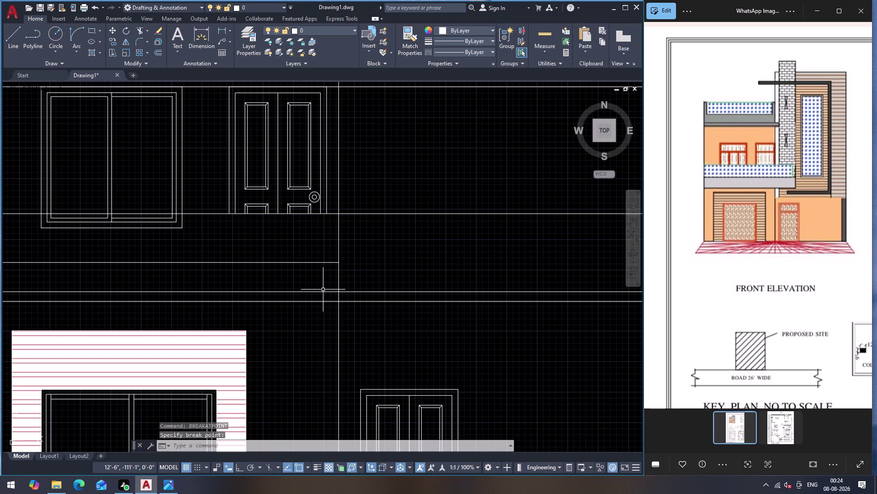
key(ctrl+z)
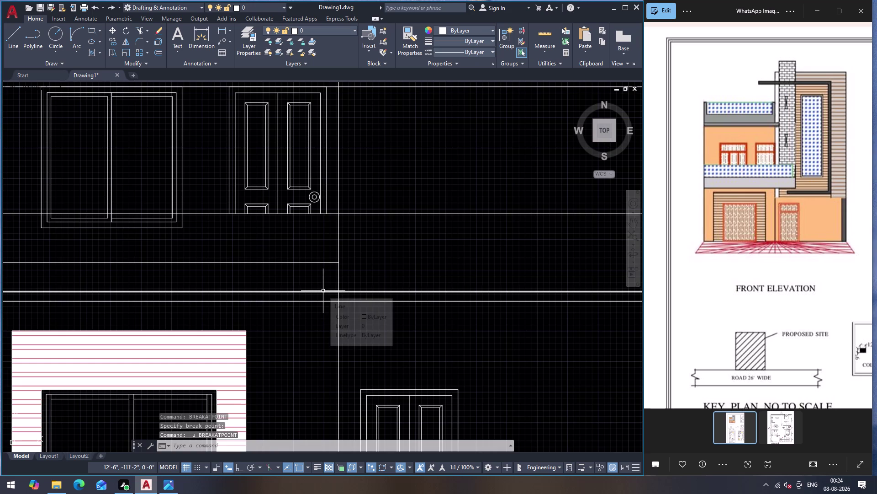
key(b)
key(r)
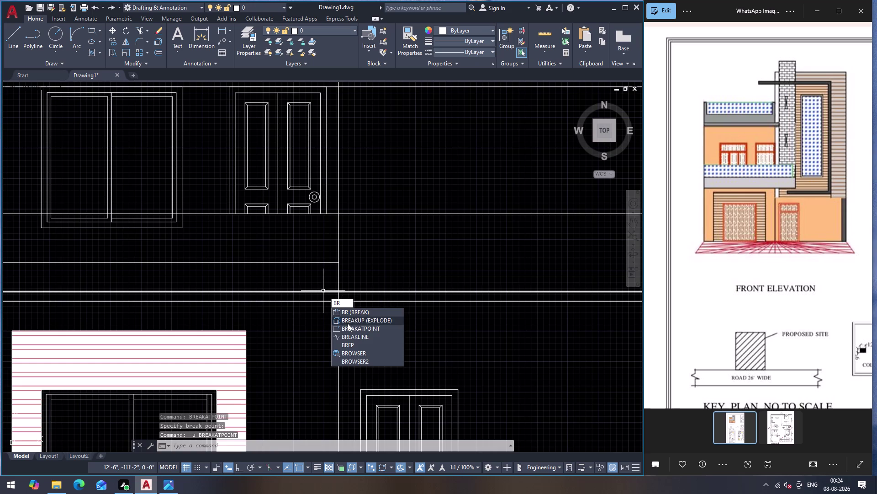
click(348, 325)
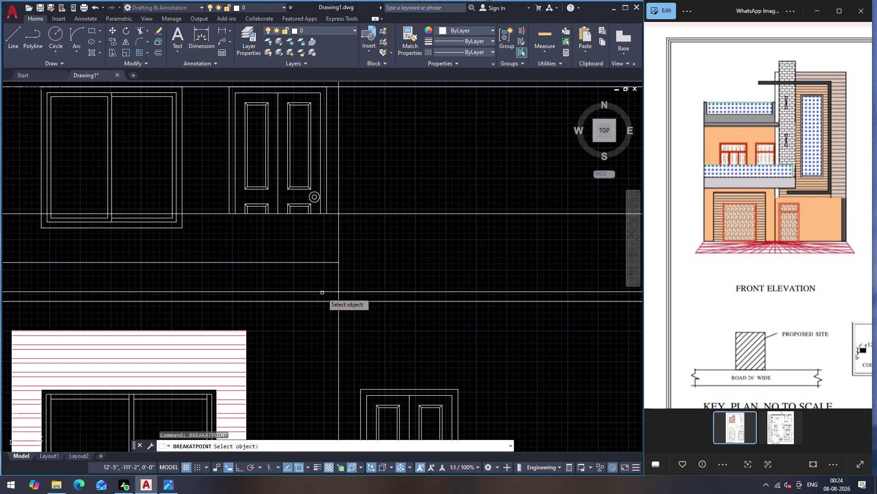
click(322, 292)
click(339, 292)
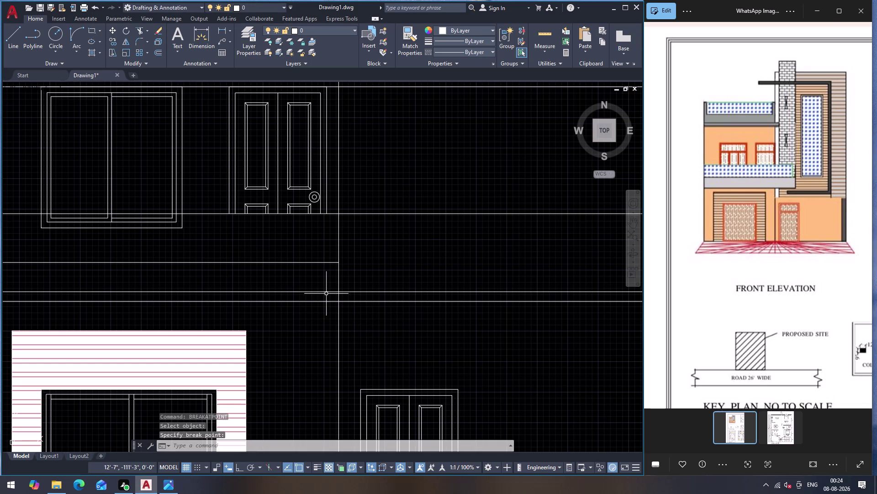
Delete the left-hand piece of the split floor line.
click(327, 292)
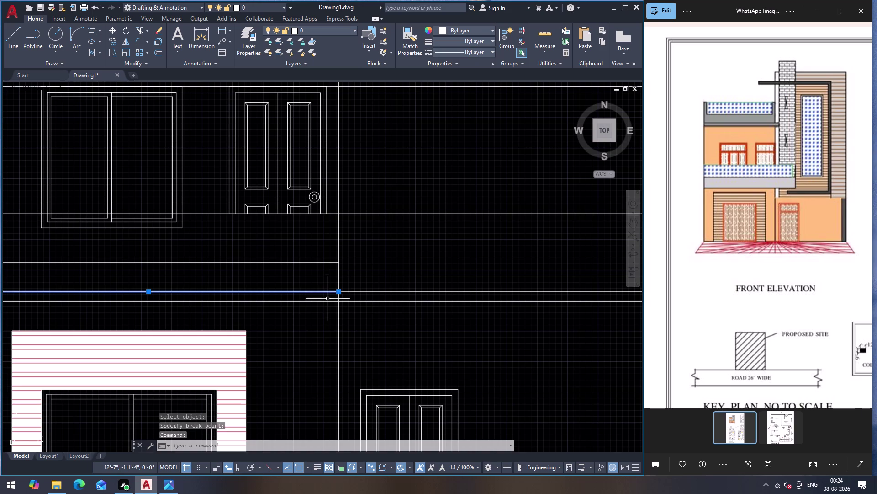
key(Delete)
scroll(down, 3)
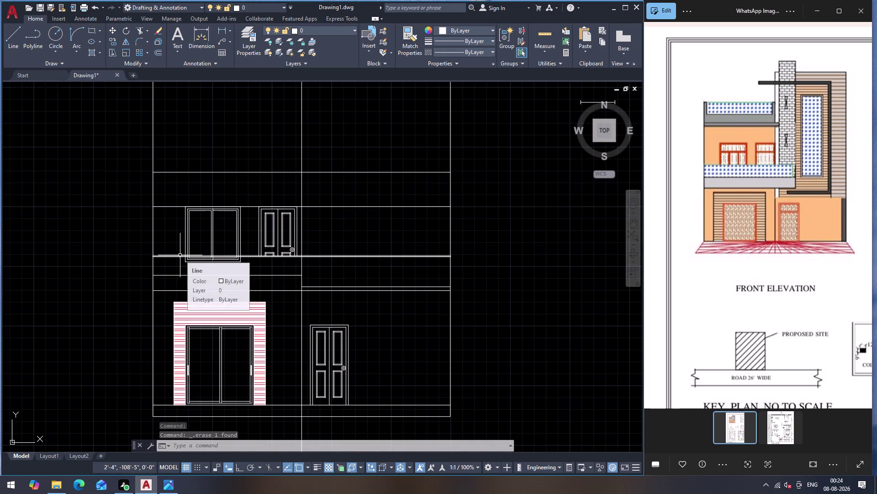
Scale the upper window down with SC, picking a base point and a smaller size.
scroll(up, 3)
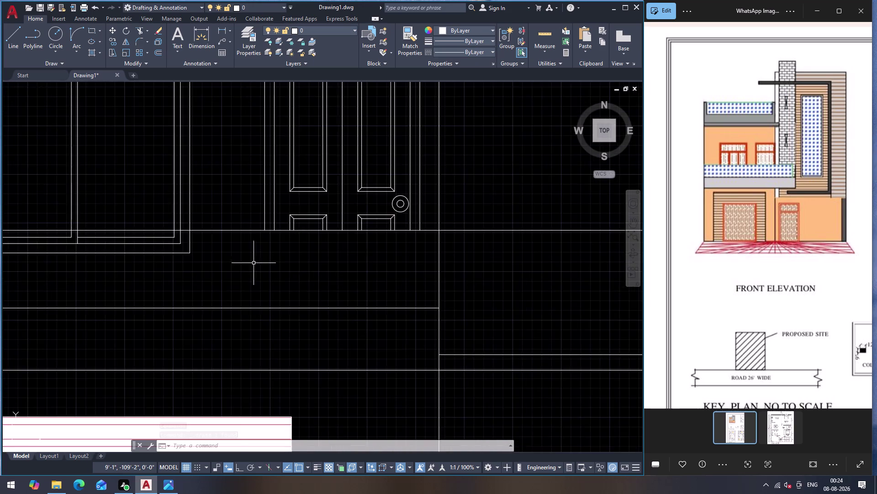
scroll(down, 3)
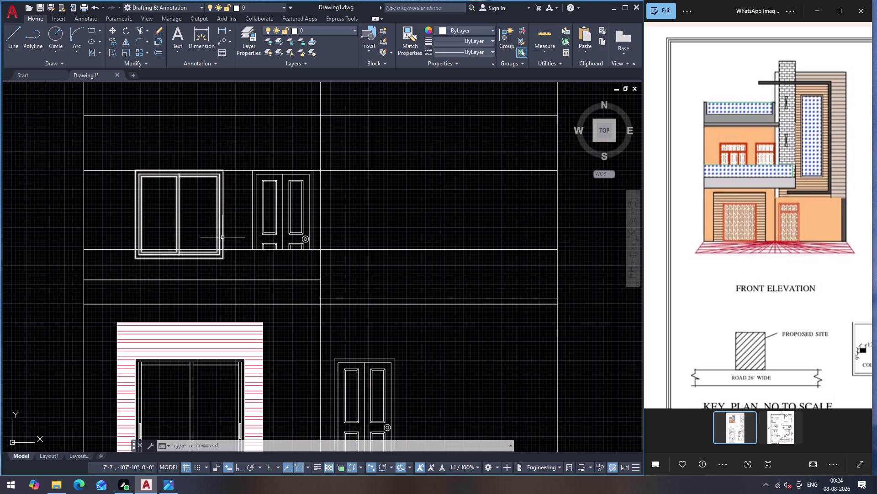
click(183, 255)
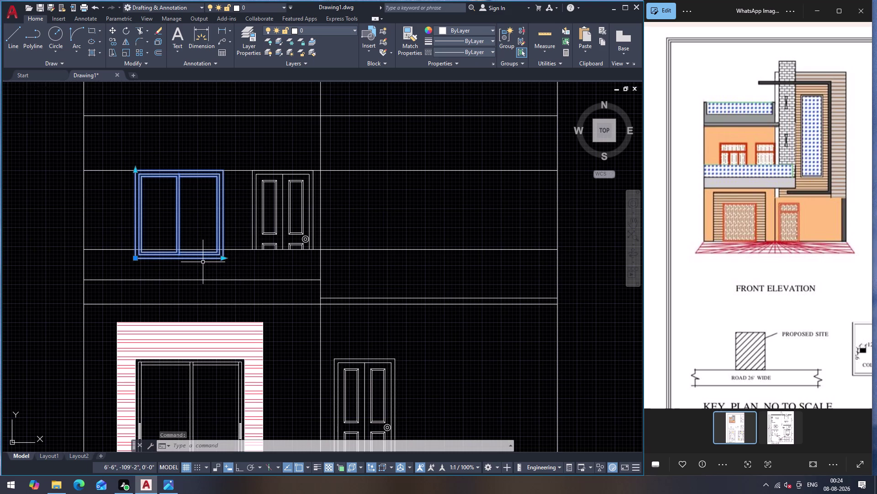
text(SC)
key(Return)
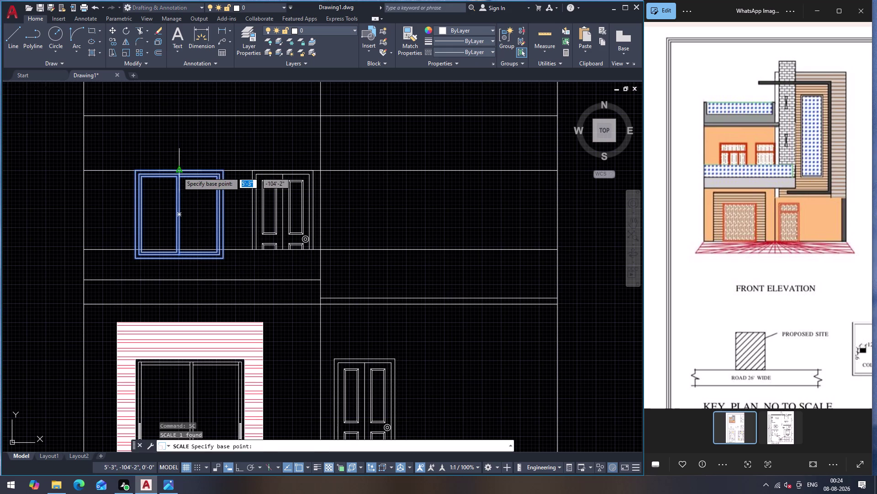
click(178, 172)
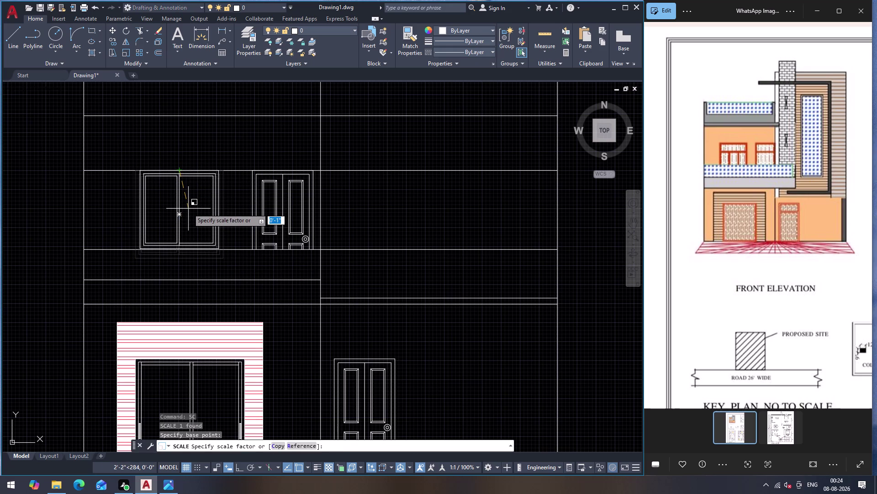
scroll(up, 3)
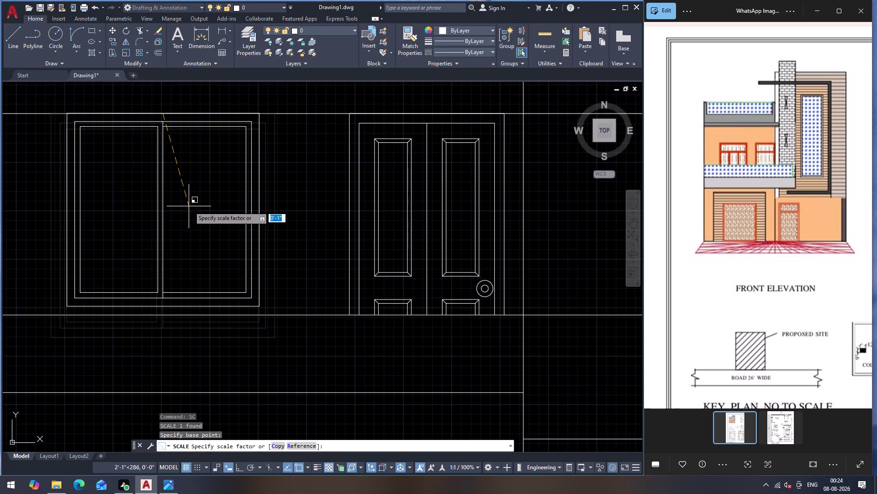
click(192, 210)
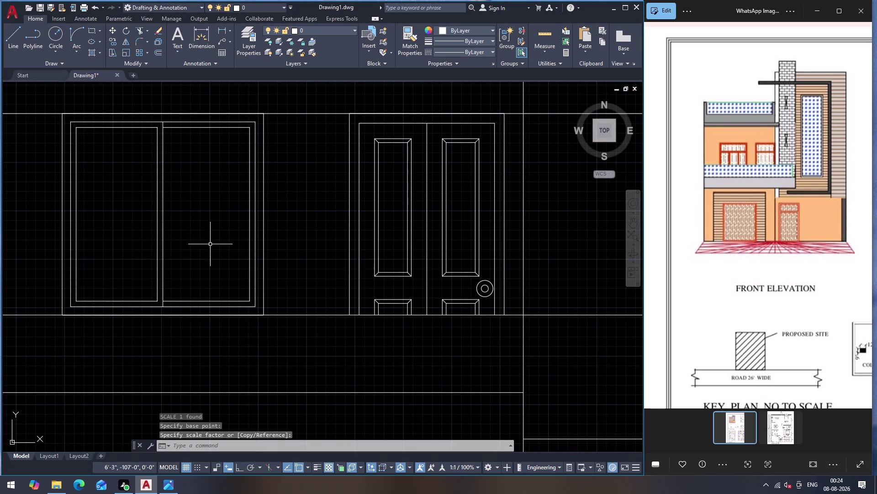
scroll(down, 3)
scroll(up, 3)
scroll(down, 3)
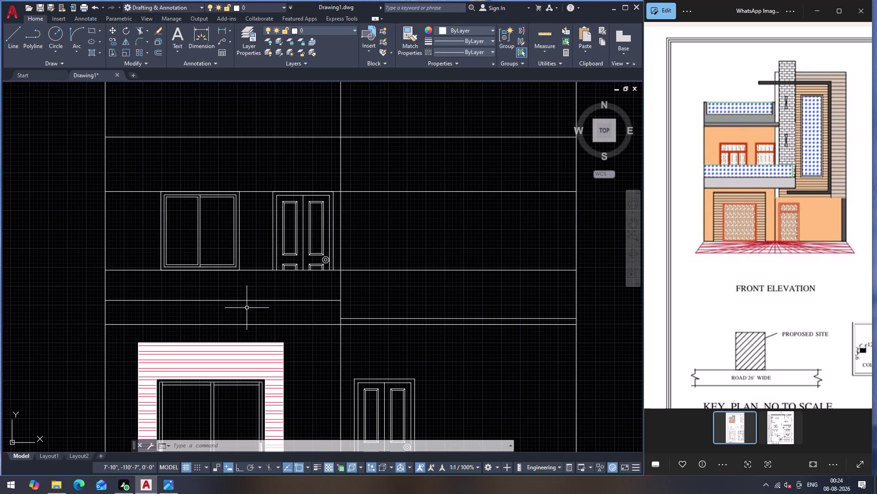
Hatch the band below the upper window with a SOLID pattern in grey.
key(h)
key(Return)
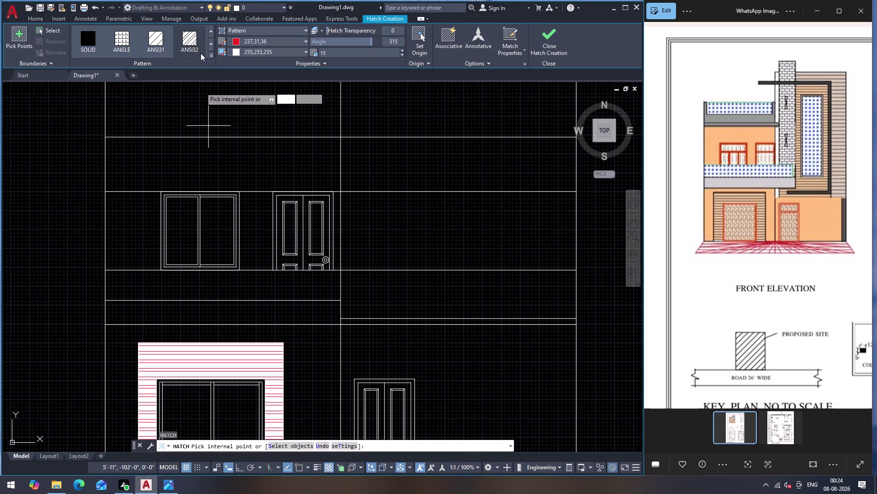
click(88, 45)
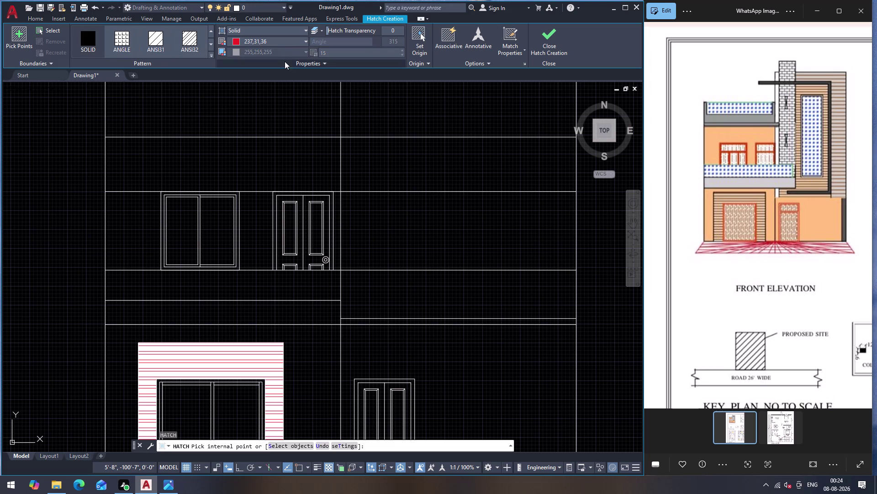
click(287, 43)
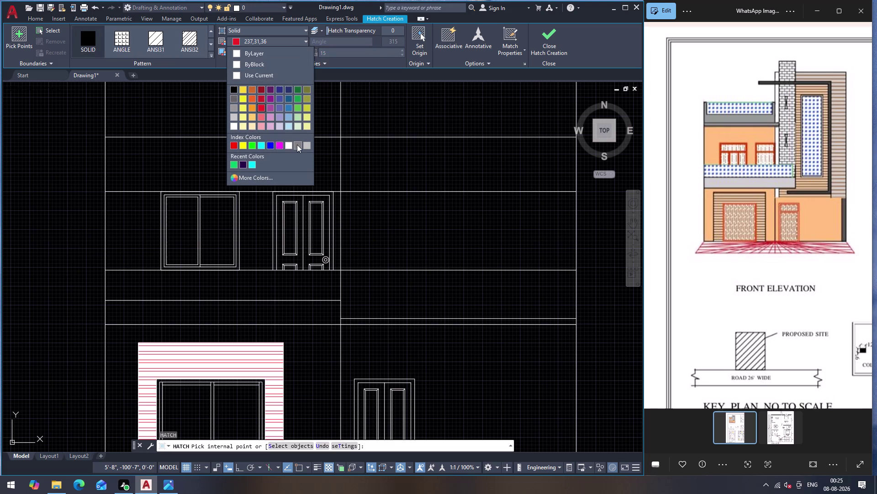
click(298, 144)
click(231, 313)
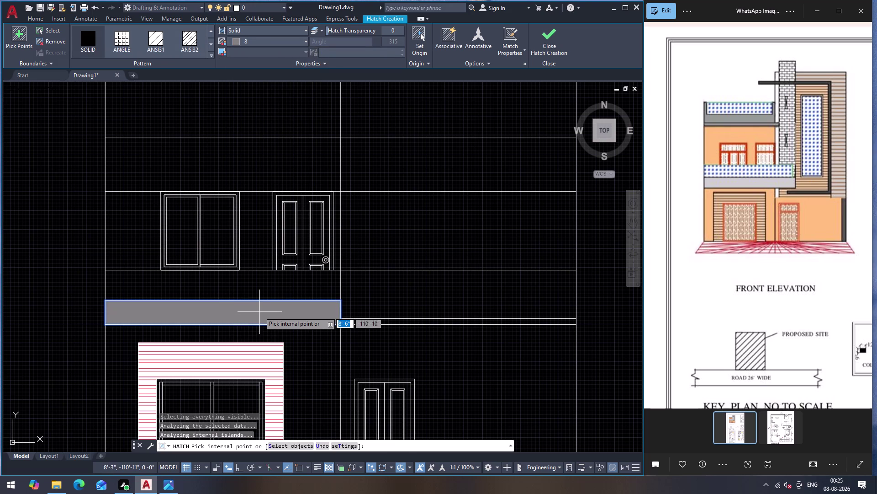
key(Escape)
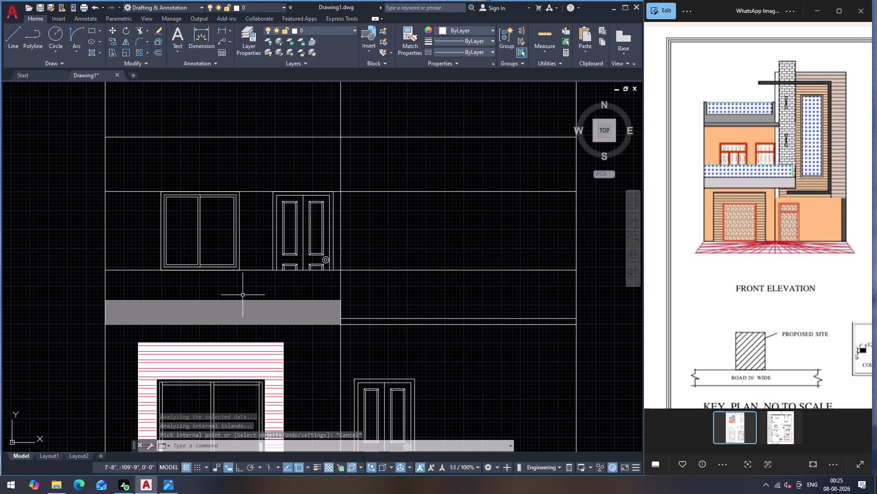
Start a new hatch and pick the GOST_GLASS pattern from the pattern gallery.
key(h)
key(Return)
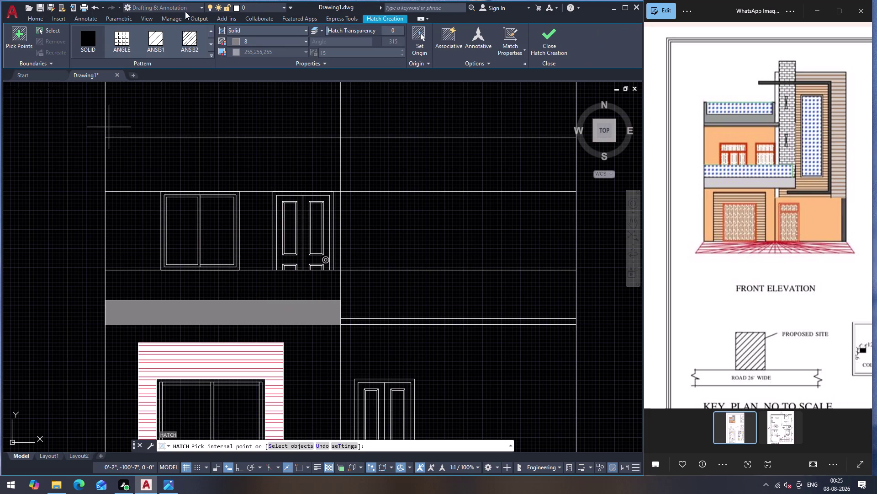
click(212, 55)
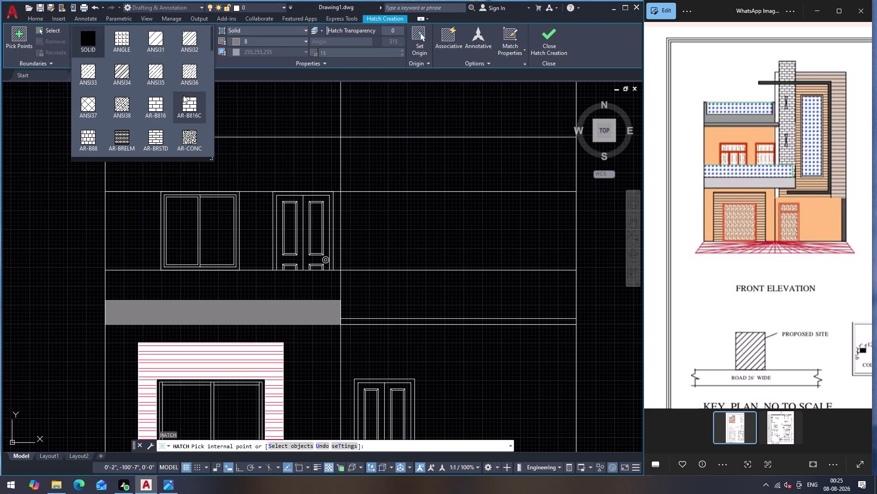
scroll(down, 3)
scroll(down, 3)
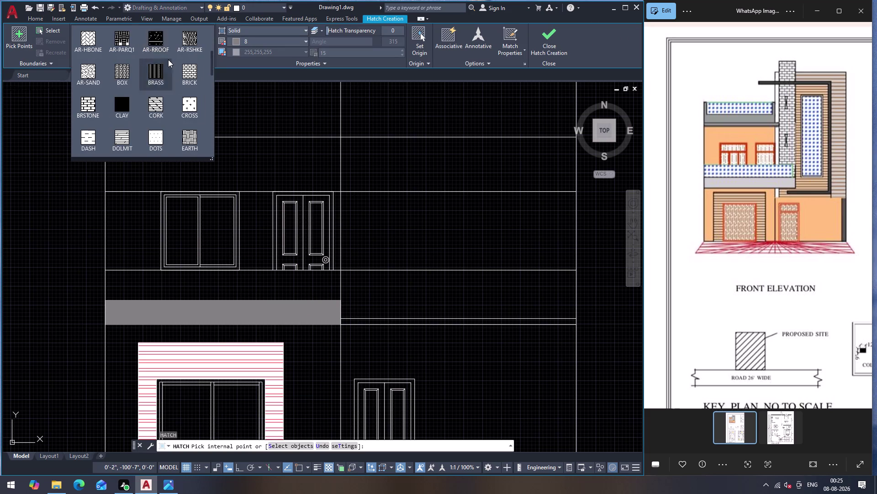
scroll(down, 3)
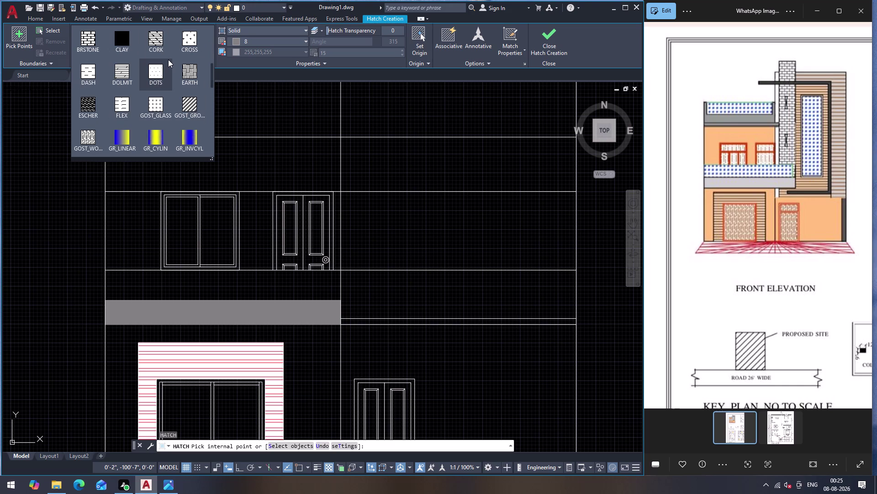
scroll(down, 3)
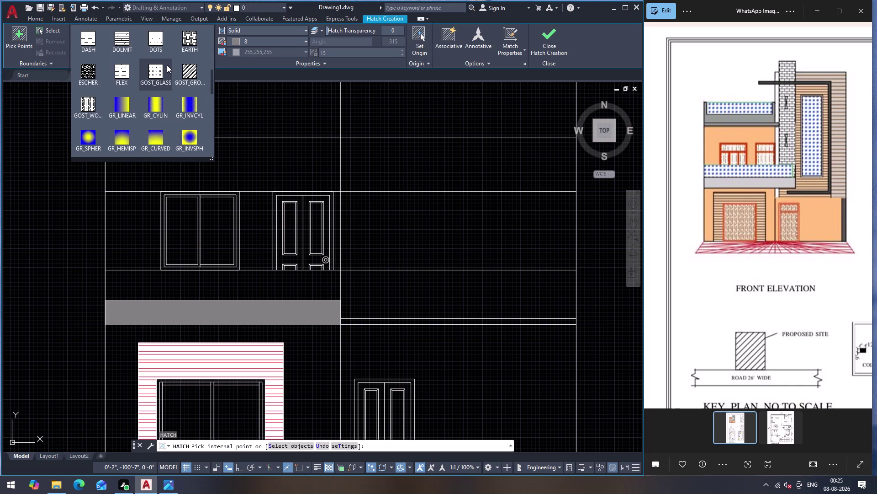
click(163, 71)
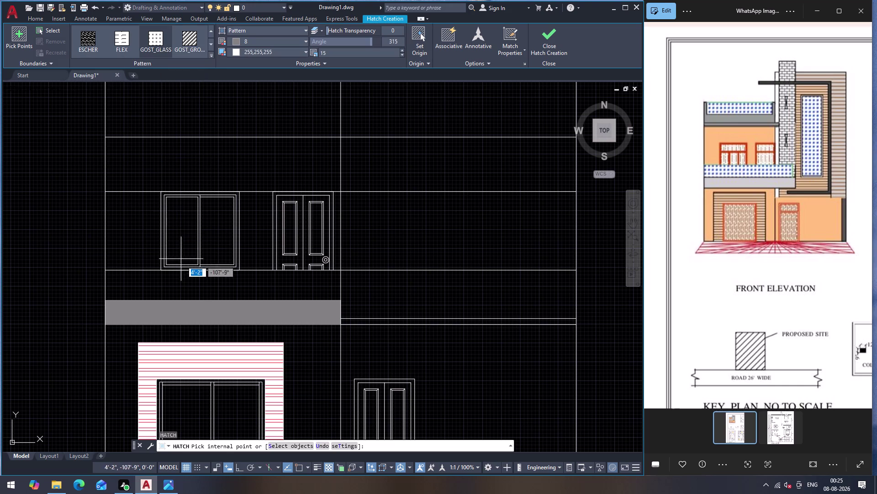